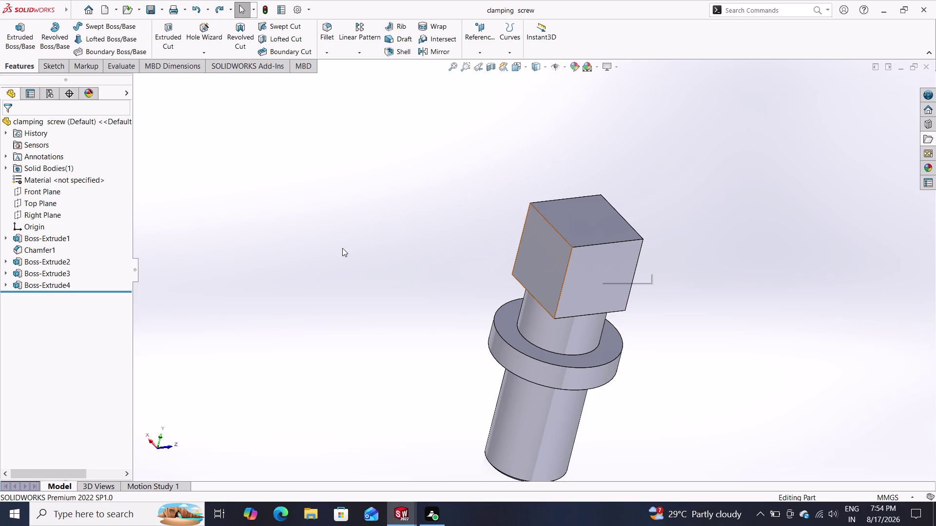
Reopen Boss-Extrude4's 16 mm square sketch for editing and frame it on screen.
click(41, 282)
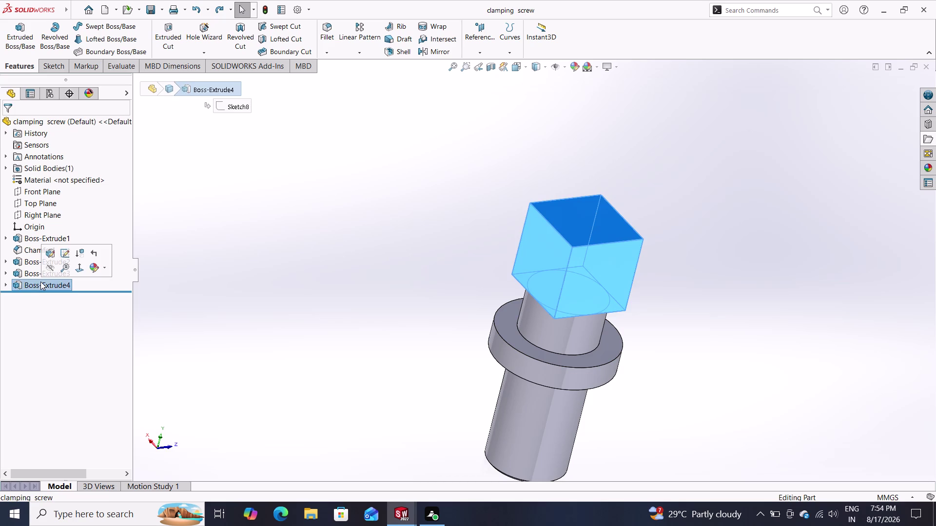
click(66, 257)
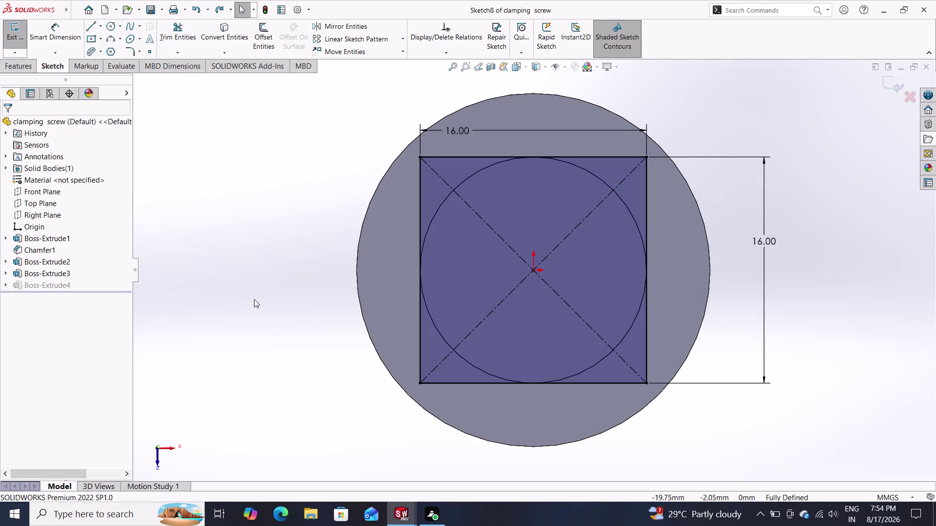
middle_drag(254, 305, 253, 238)
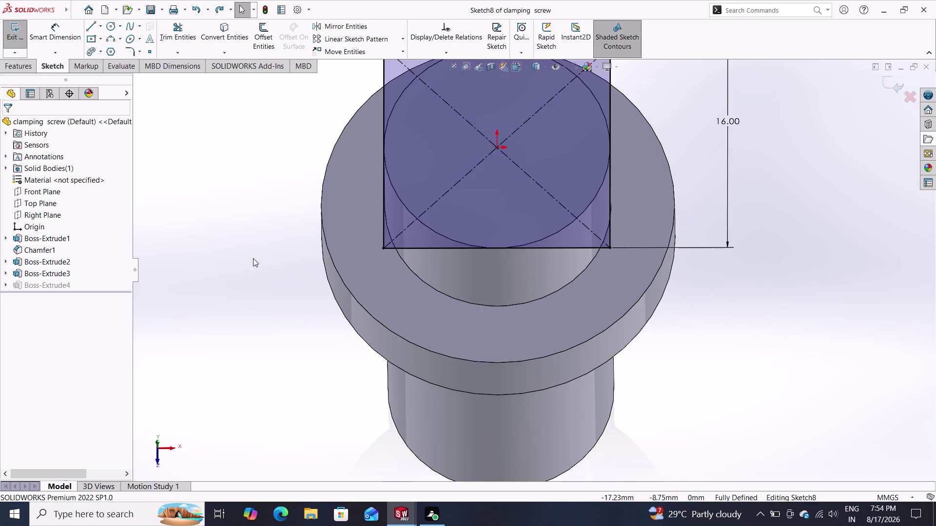
middle_drag(248, 232, 250, 256)
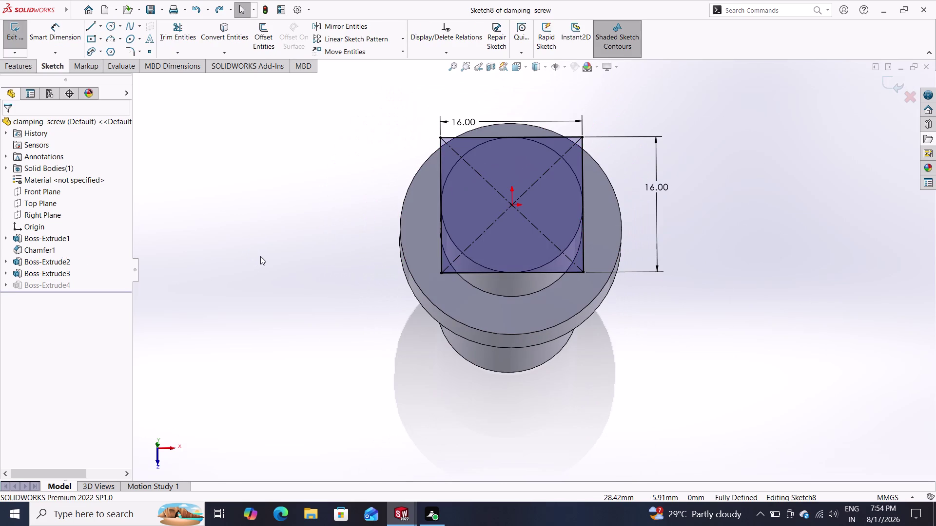
key(Escape)
text(``)
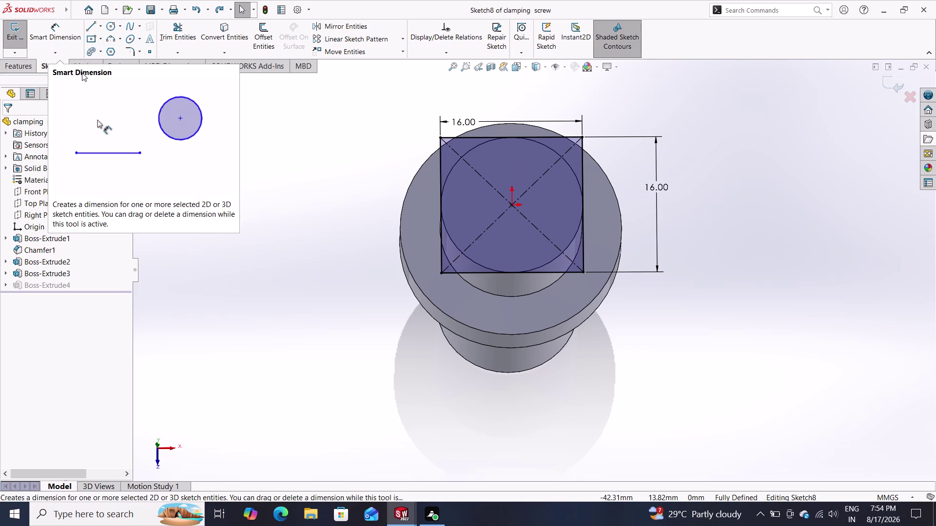
click(134, 49)
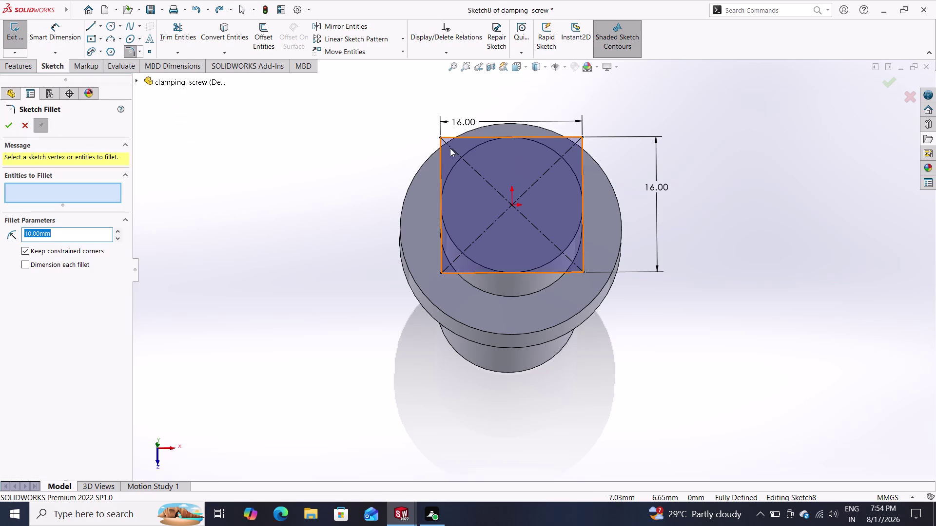
Pick corners and edges of the 16 mm square for sketch fillets.
drag(459, 129, 424, 157)
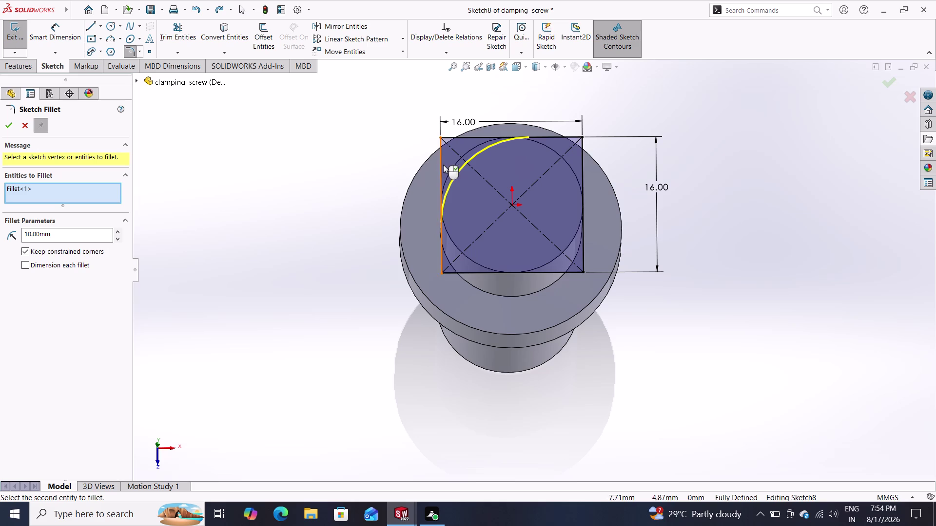
drag(609, 119, 556, 166)
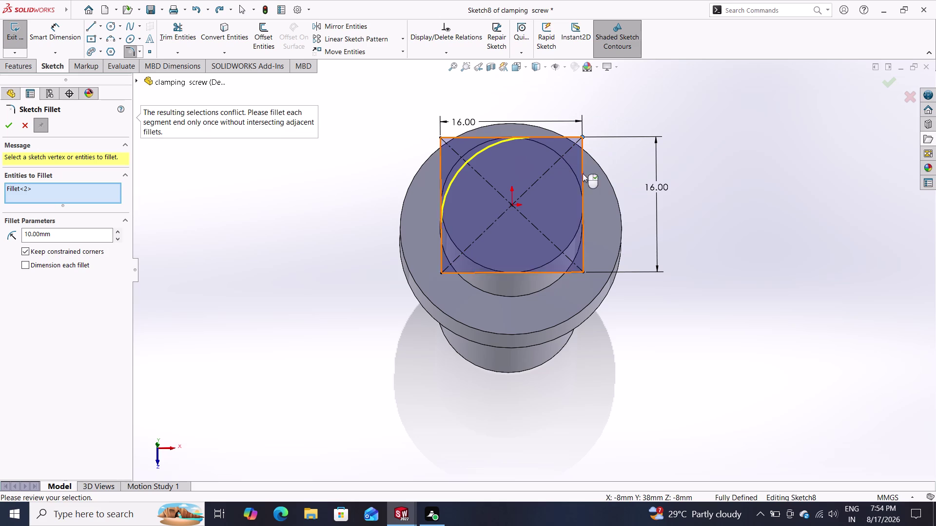
drag(594, 242, 553, 267)
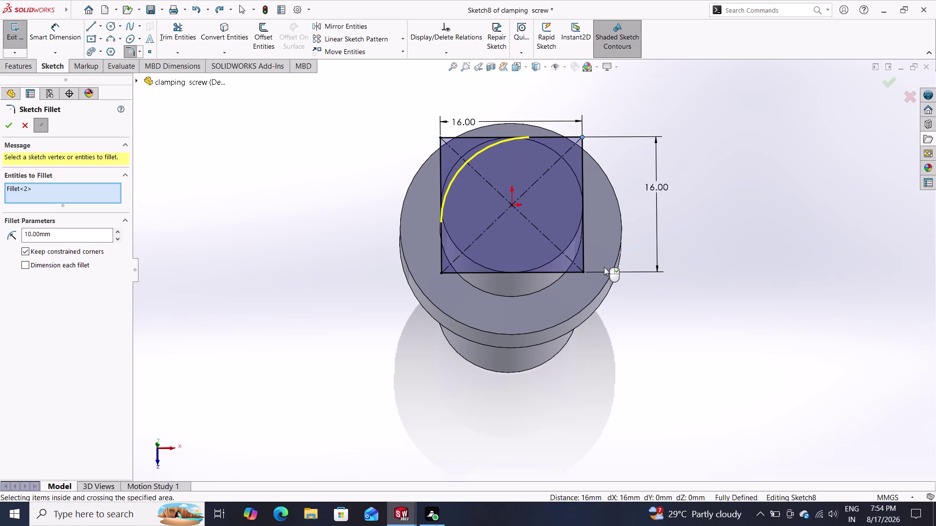
click(573, 271)
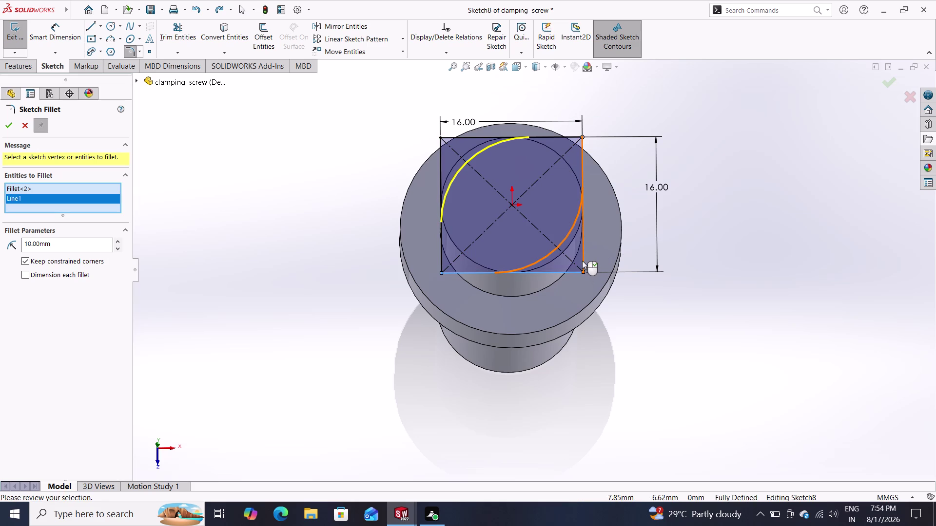
click(582, 261)
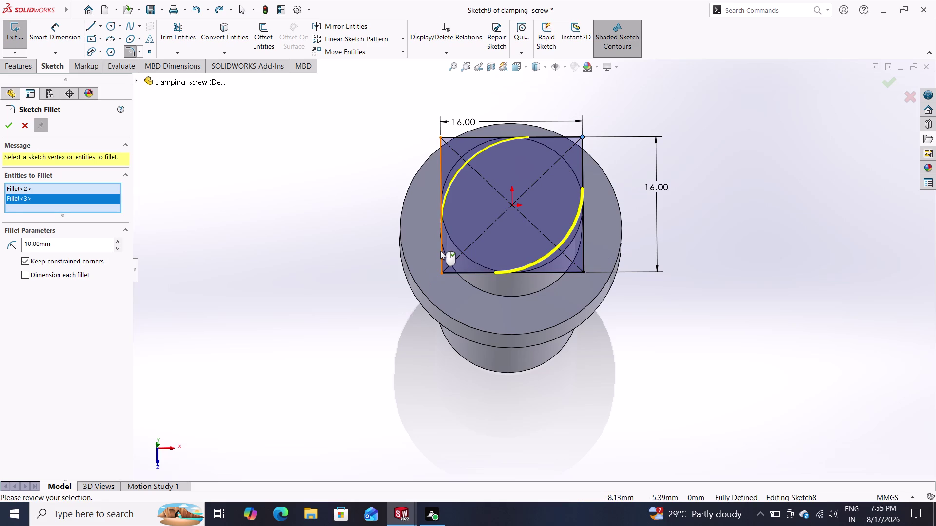
click(440, 251)
click(459, 271)
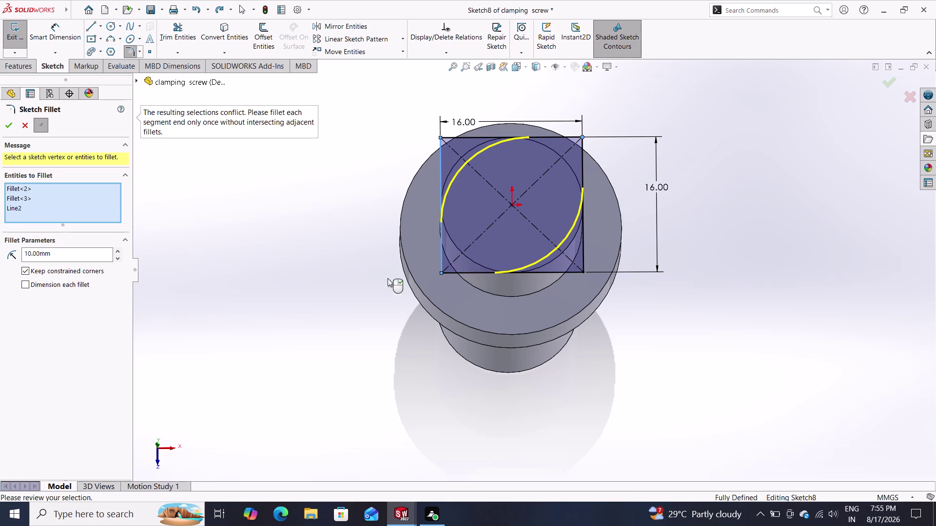
drag(85, 257, 0, 269)
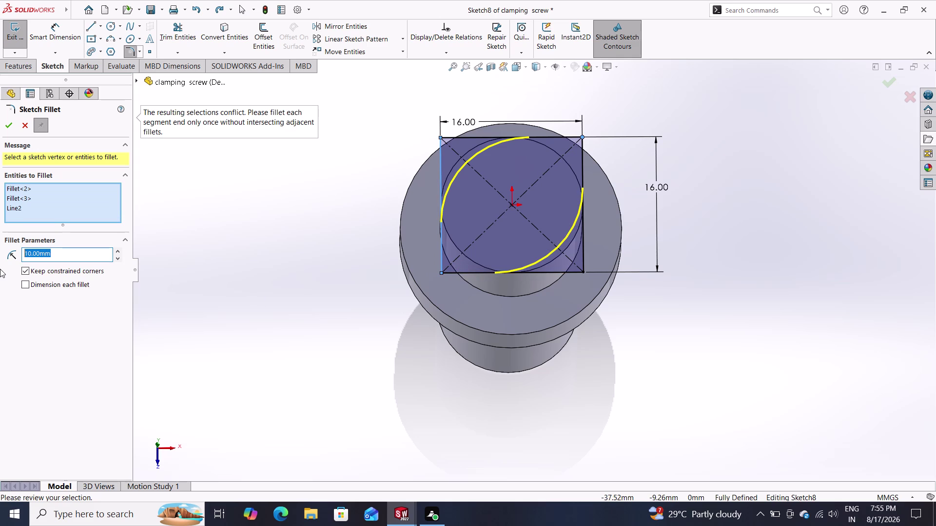
Set the fillet radius to 2 mm and add more square corners.
key(2)
key(Return)
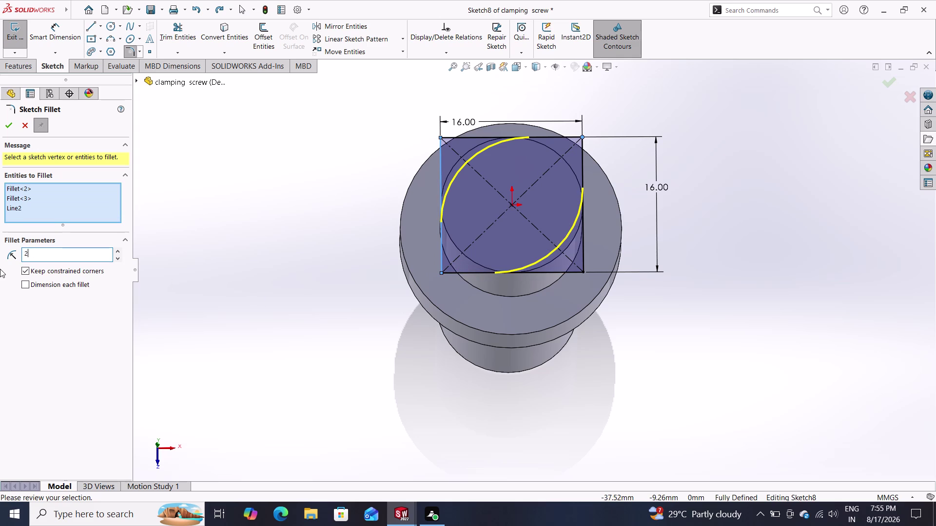
key(Return)
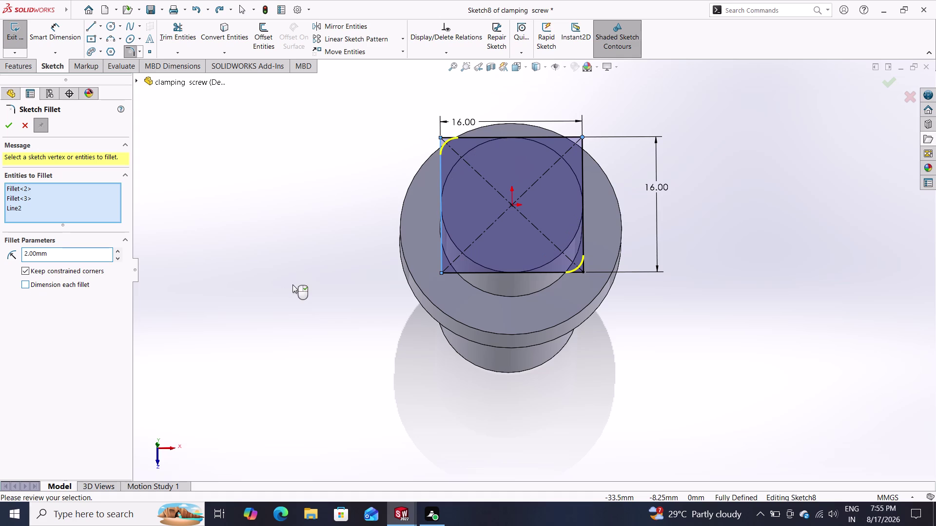
drag(419, 251, 478, 280)
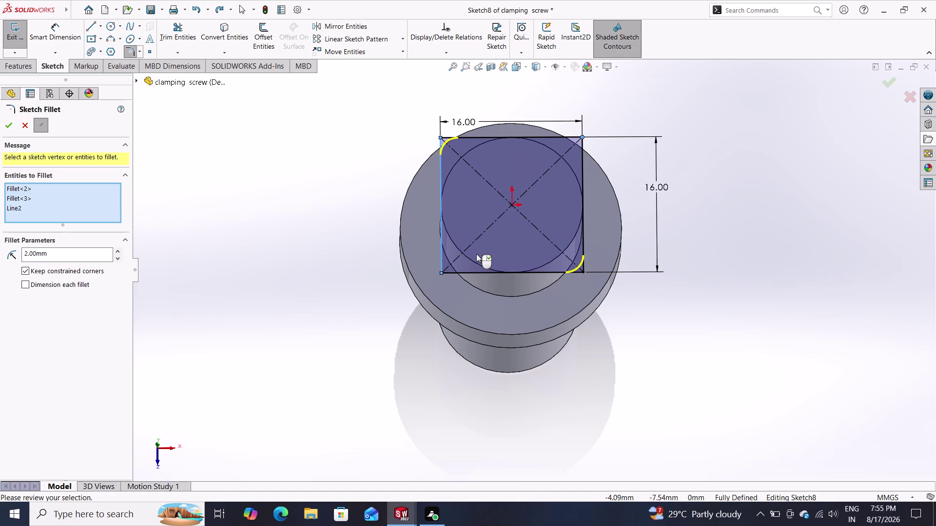
drag(479, 238, 433, 285)
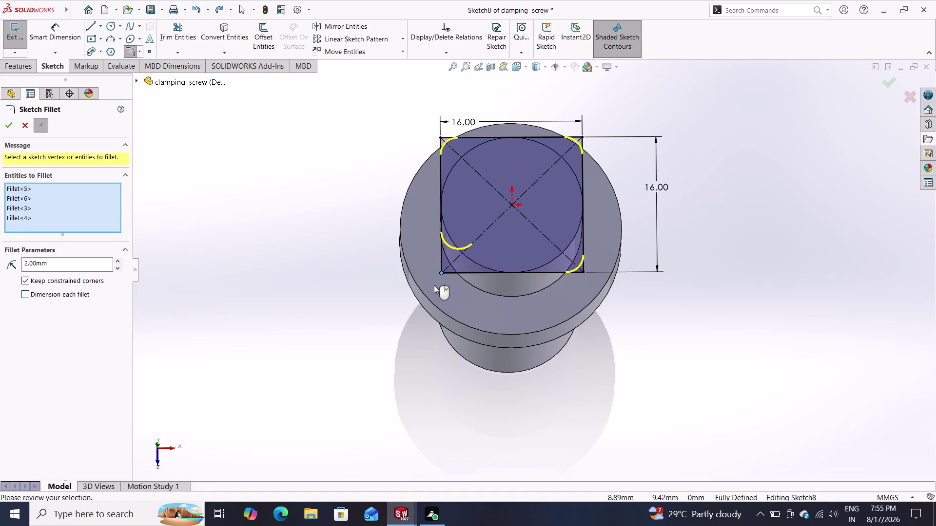
key(grave)
click(55, 222)
click(53, 207)
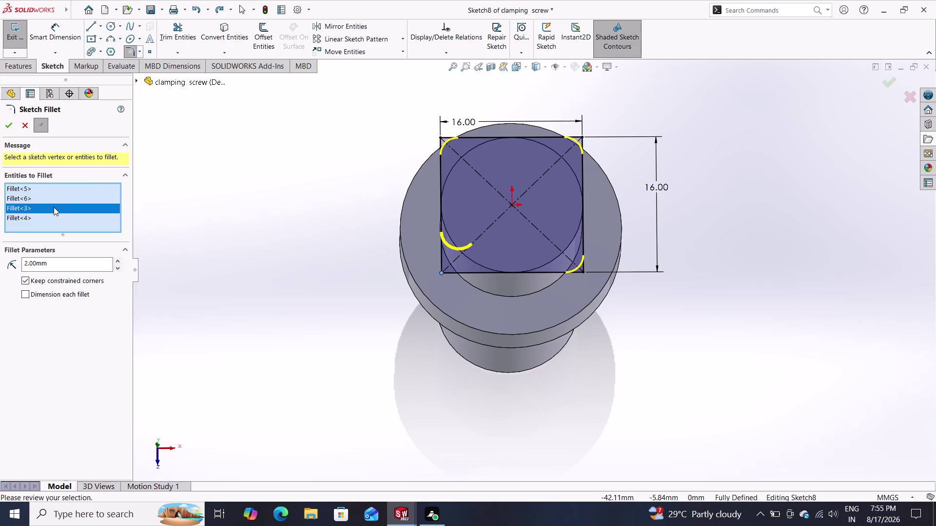
Remove the conflicting bottom-right fillet entry and retry selecting the bottom-right corner.
right_click(53, 207)
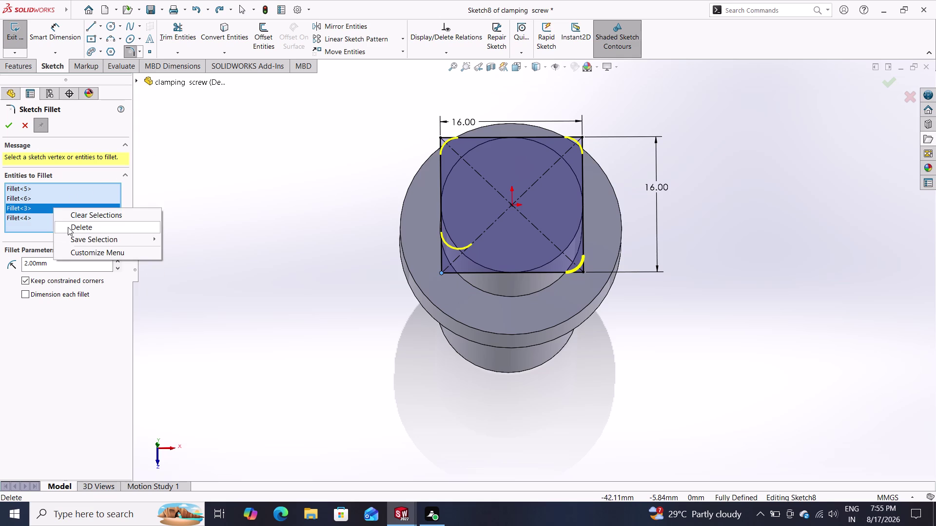
click(68, 227)
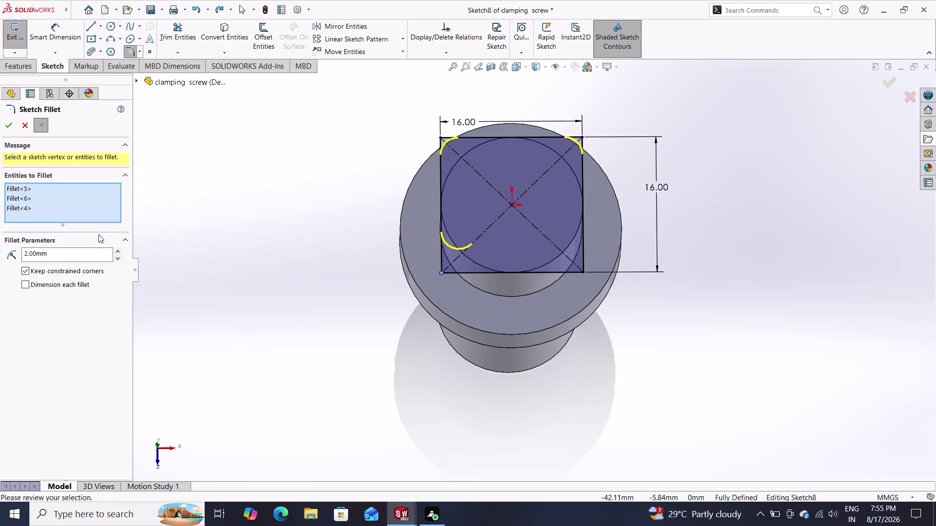
click(559, 274)
click(581, 253)
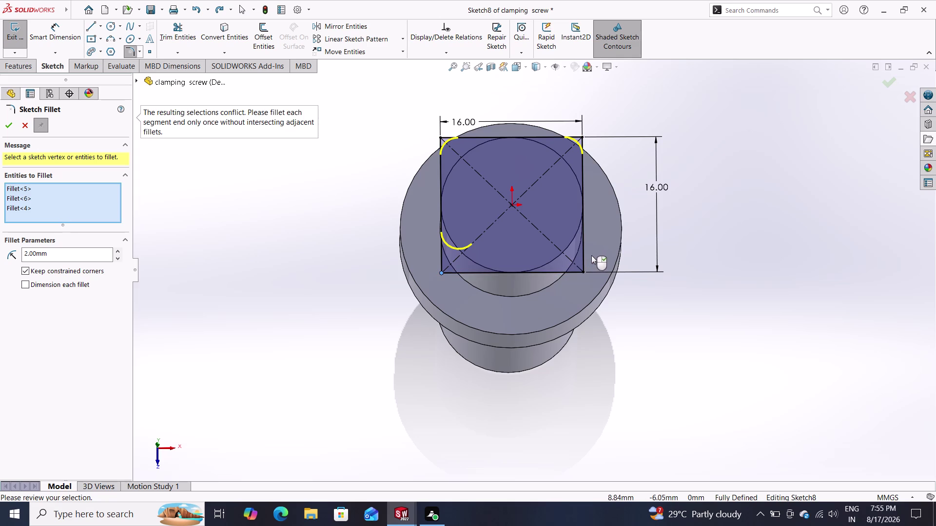
drag(591, 255, 550, 283)
drag(607, 249, 549, 275)
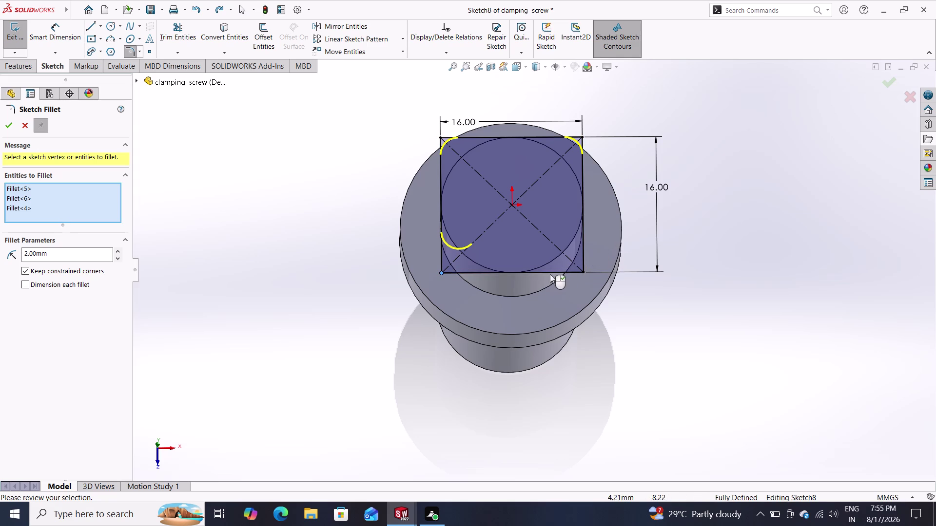
drag(613, 242, 552, 275)
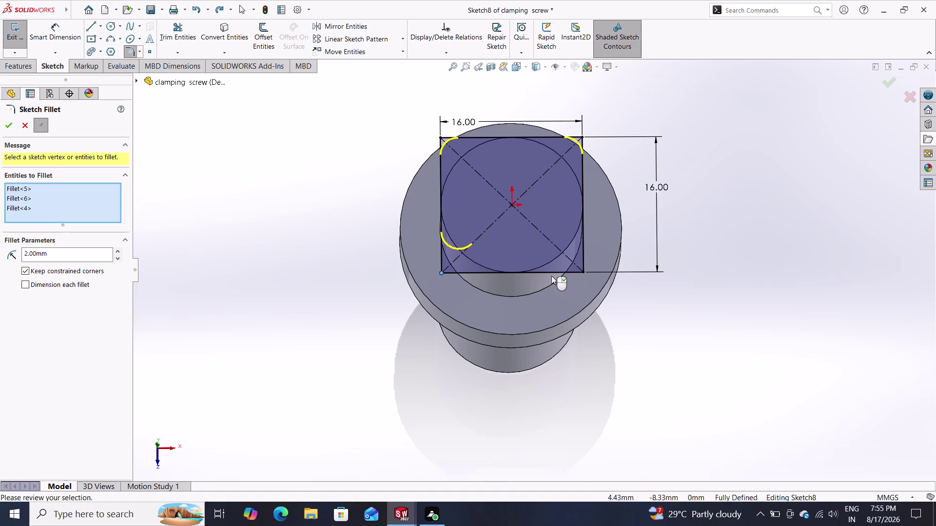
drag(551, 275, 552, 275)
drag(641, 220, 543, 280)
click(558, 272)
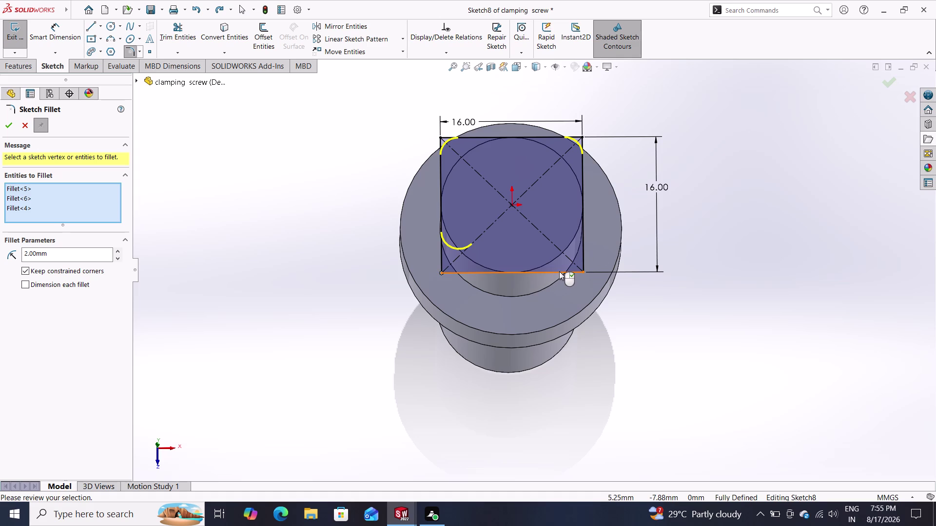
click(582, 256)
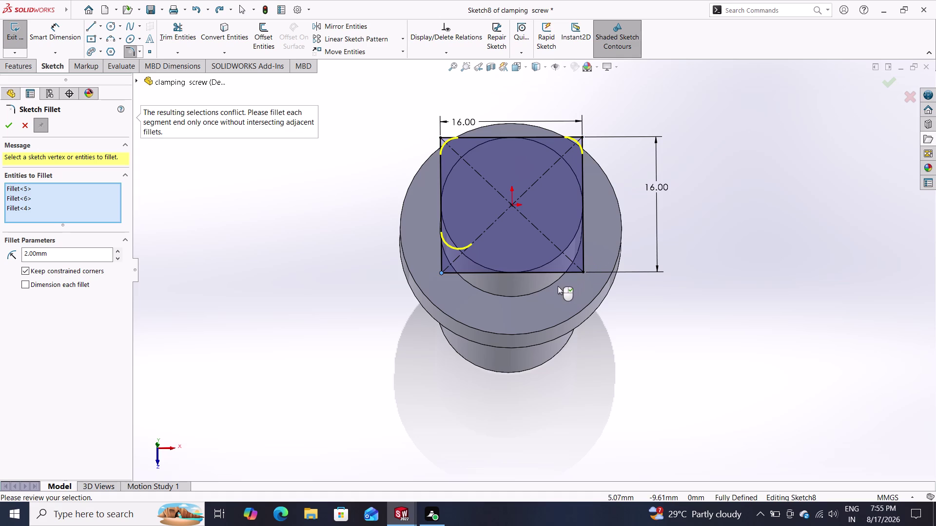
Clear the selections, box-select all four corners and apply the 2 mm fillets.
click(26, 131)
click(124, 52)
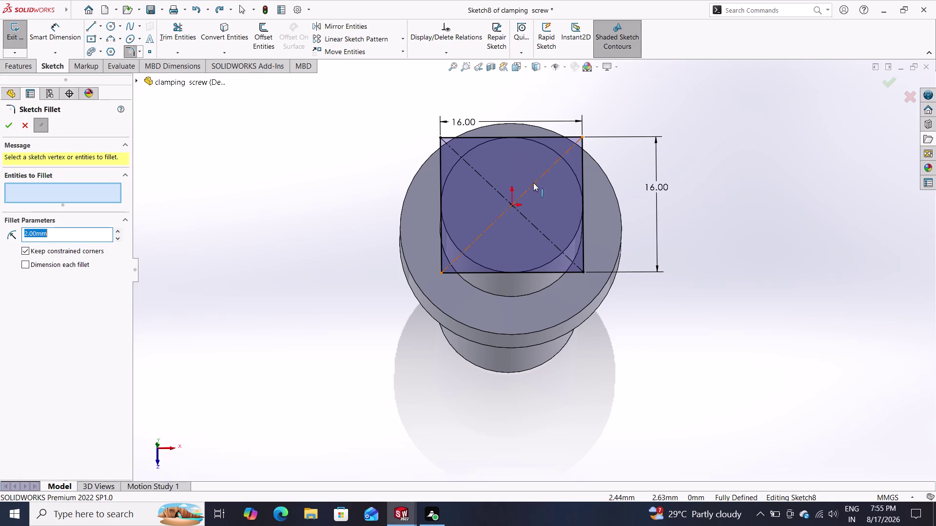
drag(623, 106, 409, 309)
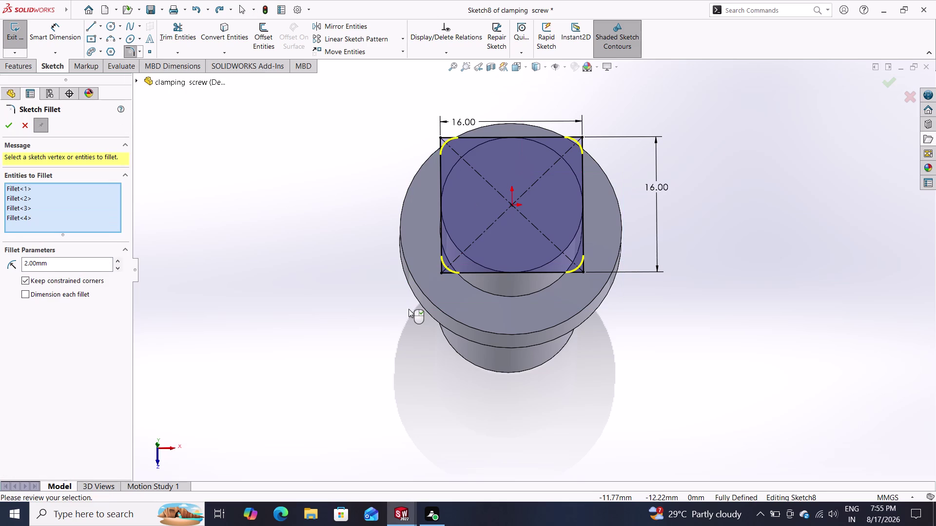
click(7, 129)
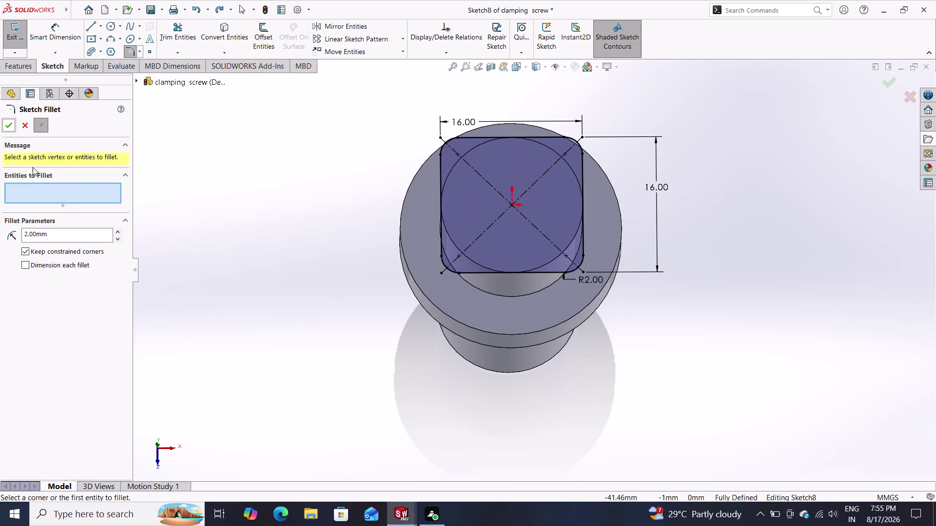
click(11, 124)
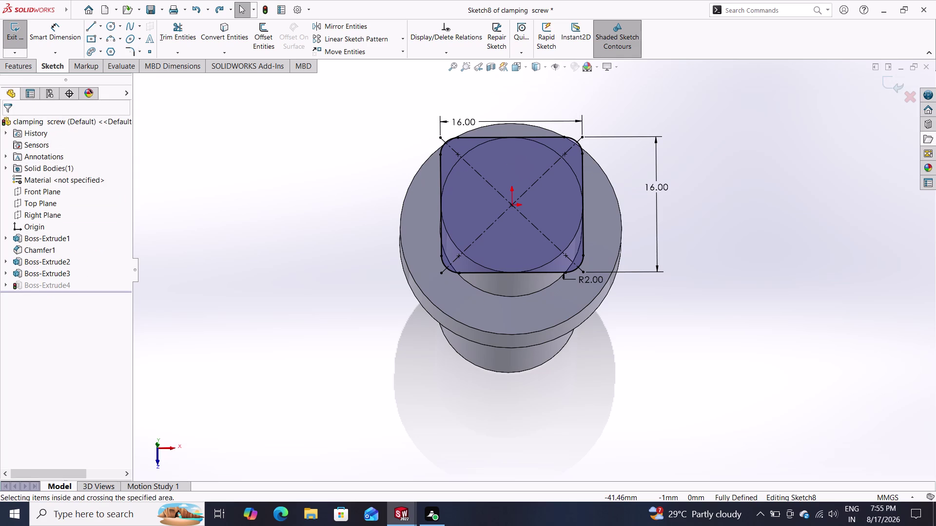
Exit the sketch and rebuild the square head with its 2 mm rounded corners.
click(18, 68)
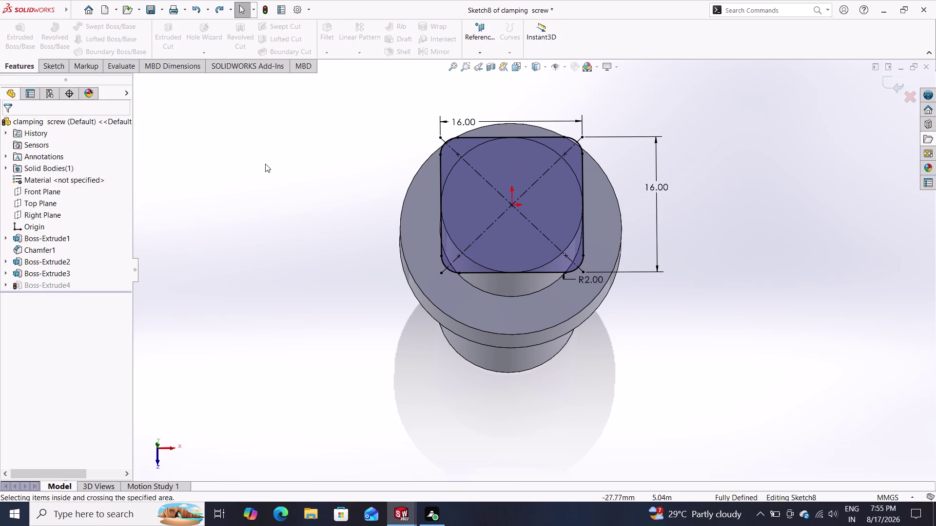
click(896, 85)
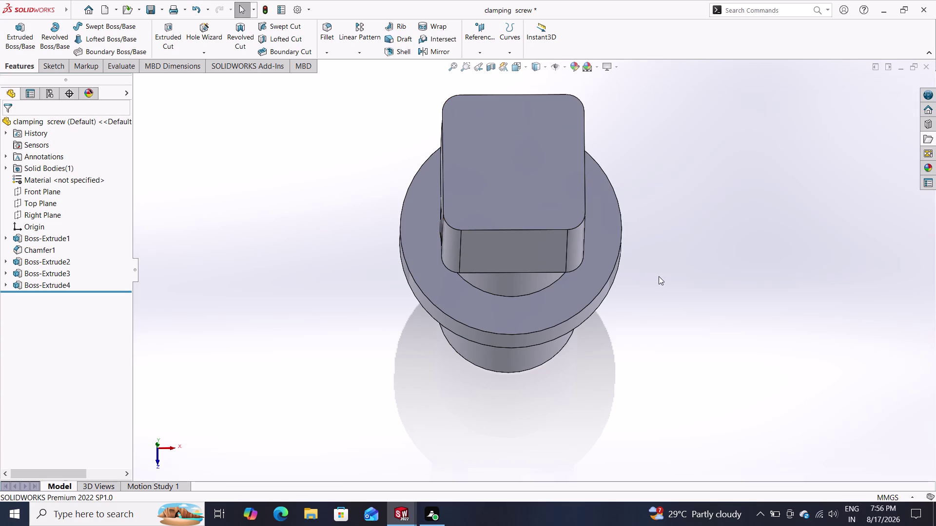
middle_drag(677, 227, 659, 238)
middle_drag(662, 238, 678, 247)
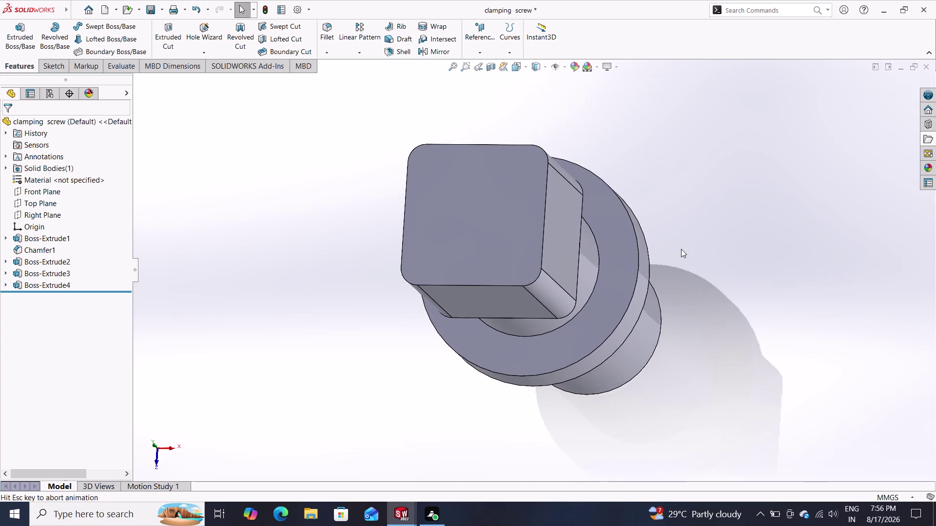
middle_drag(678, 247, 721, 219)
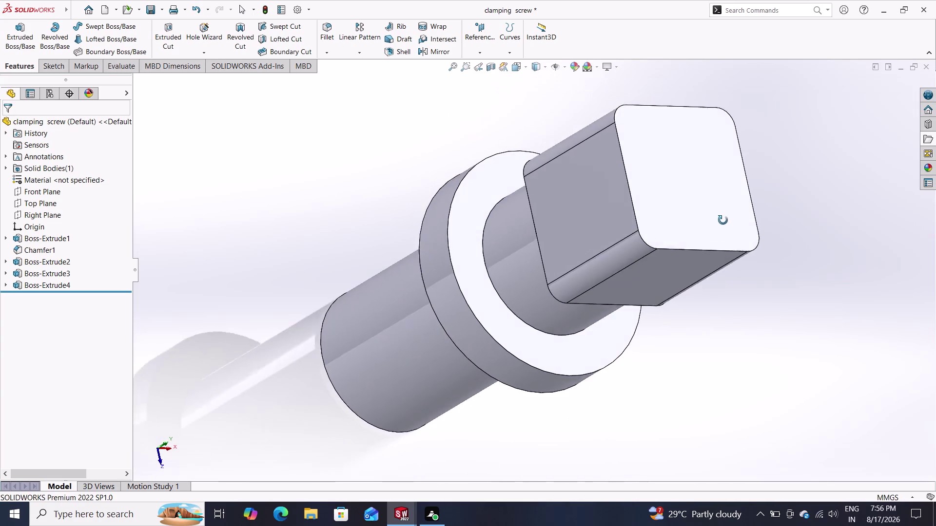
middle_drag(721, 219, 687, 197)
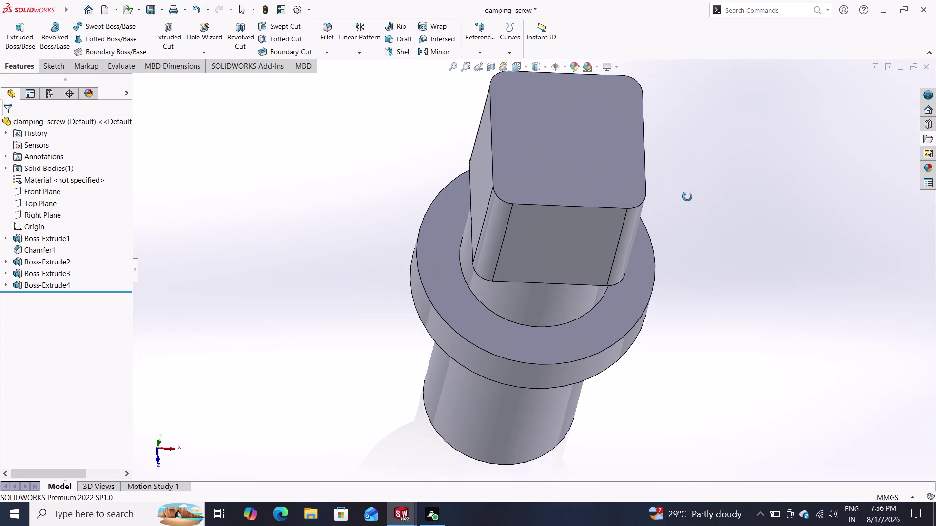
middle_drag(688, 197, 687, 197)
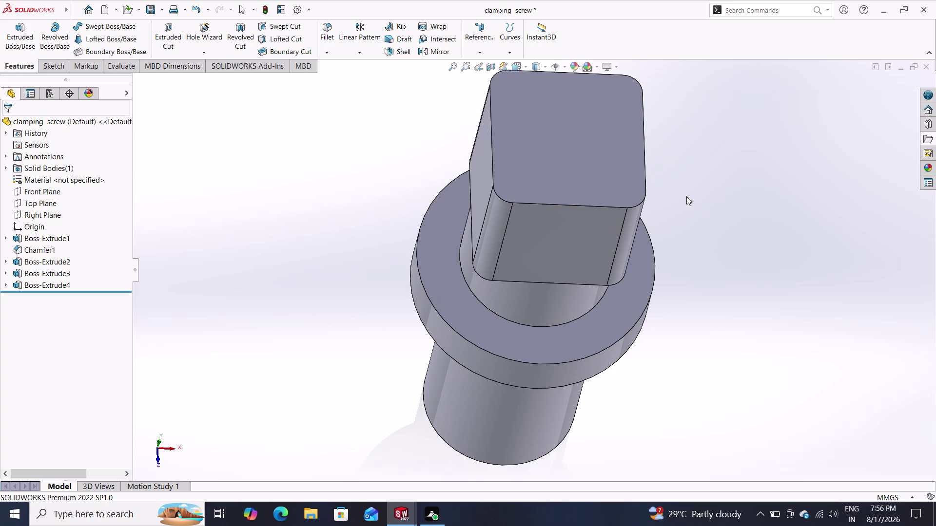
Inspect the screw's square head from several sides, then reopen its sketch.
drag(693, 237, 693, 215)
drag(692, 214, 691, 192)
drag(698, 223, 694, 184)
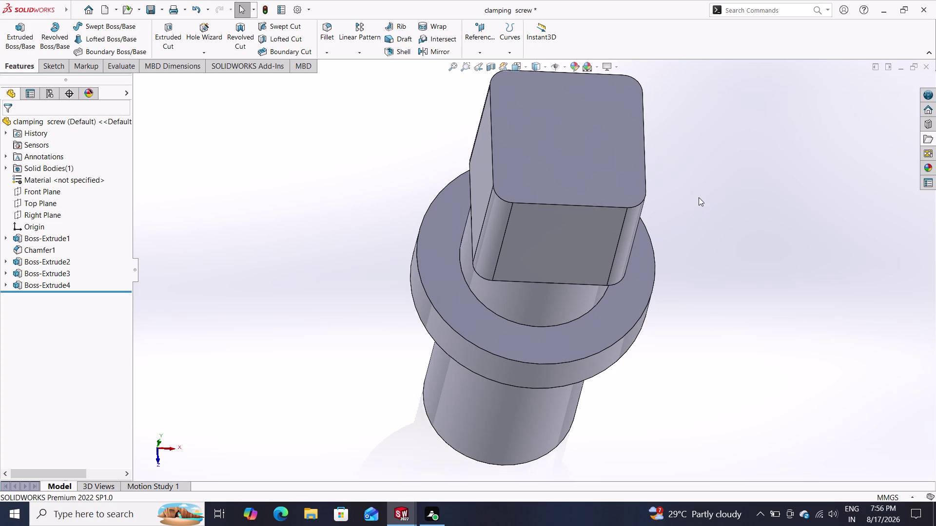
middle_drag(696, 216, 693, 191)
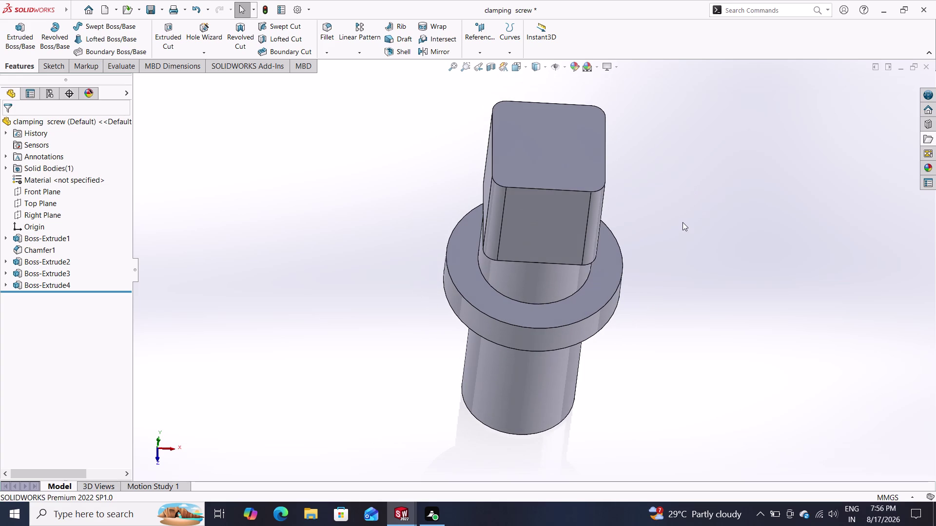
drag(682, 222, 685, 202)
middle_drag(677, 224, 678, 177)
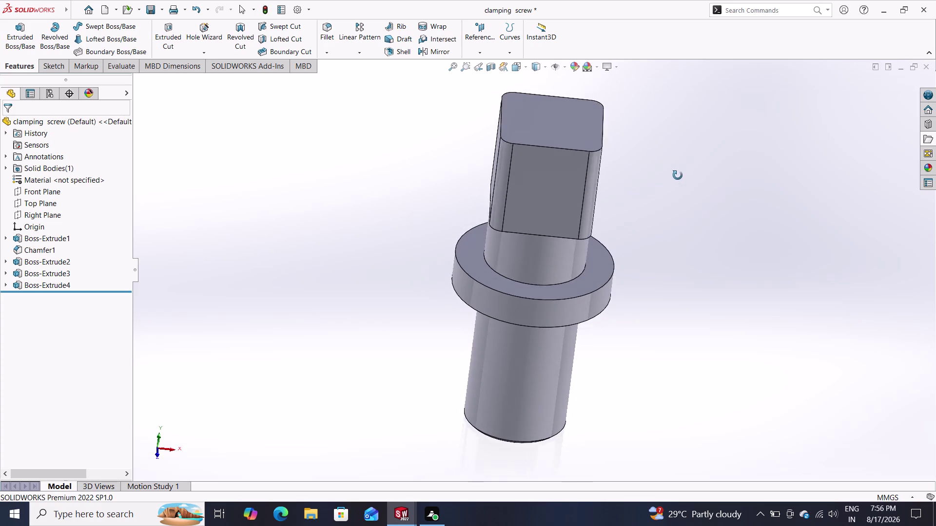
middle_drag(679, 177, 676, 141)
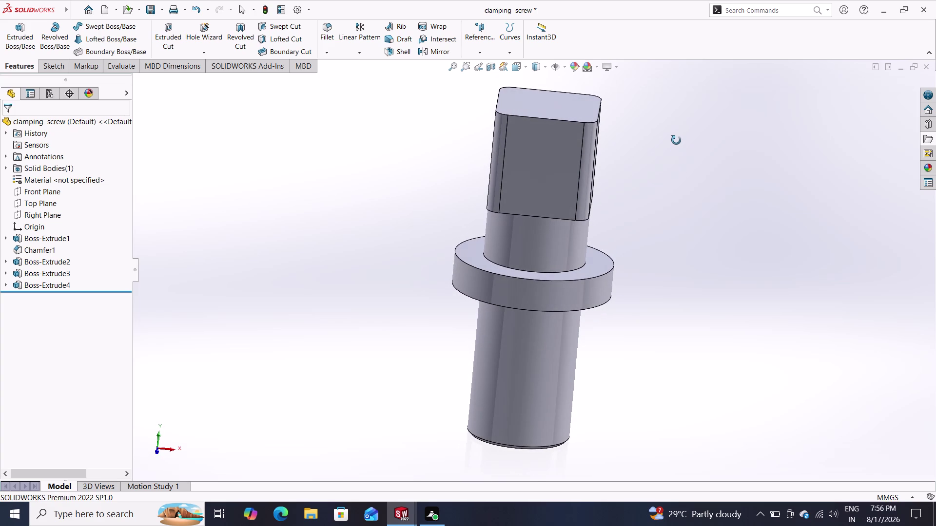
middle_drag(676, 140, 676, 139)
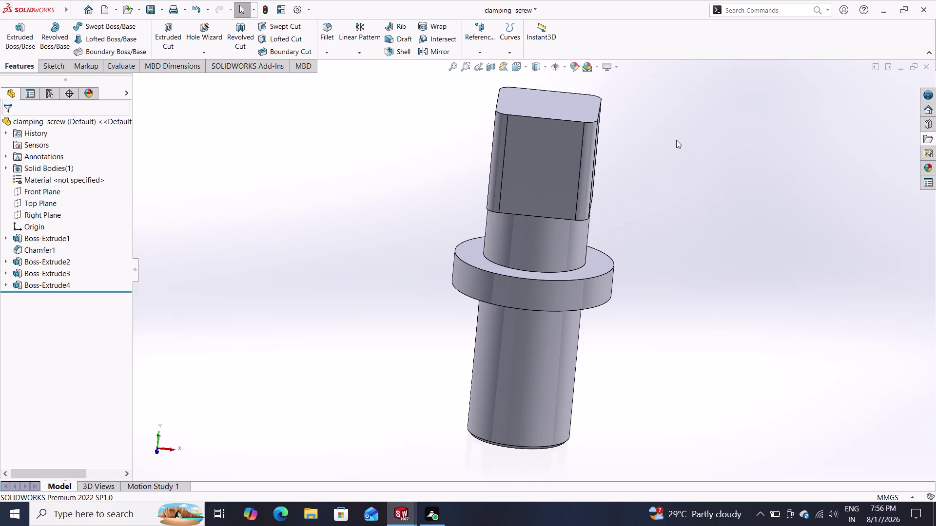
middle_drag(676, 159, 687, 132)
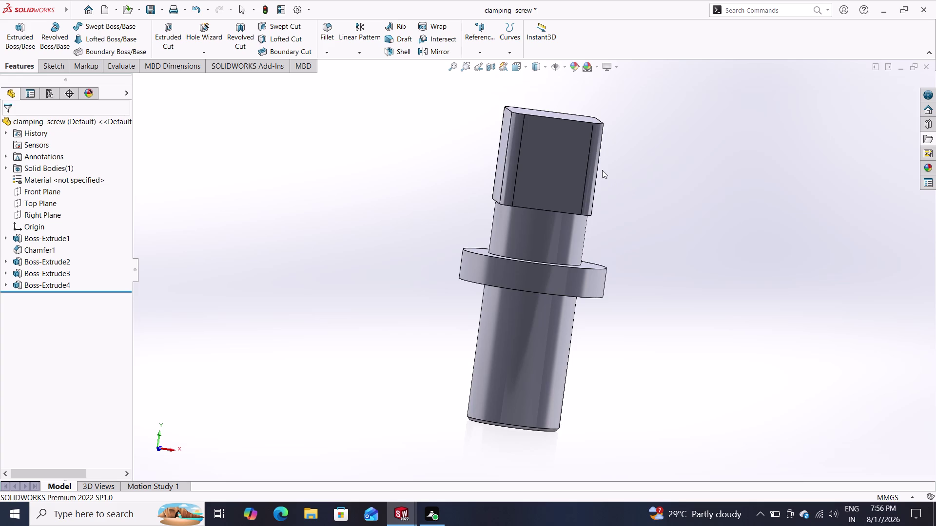
scroll(up, 3)
scroll(down, 3)
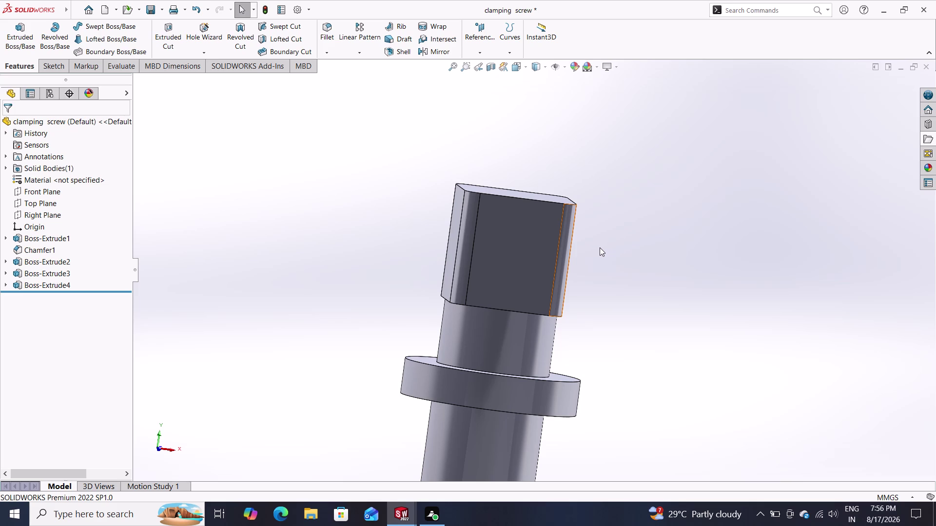
middle_drag(613, 235, 597, 270)
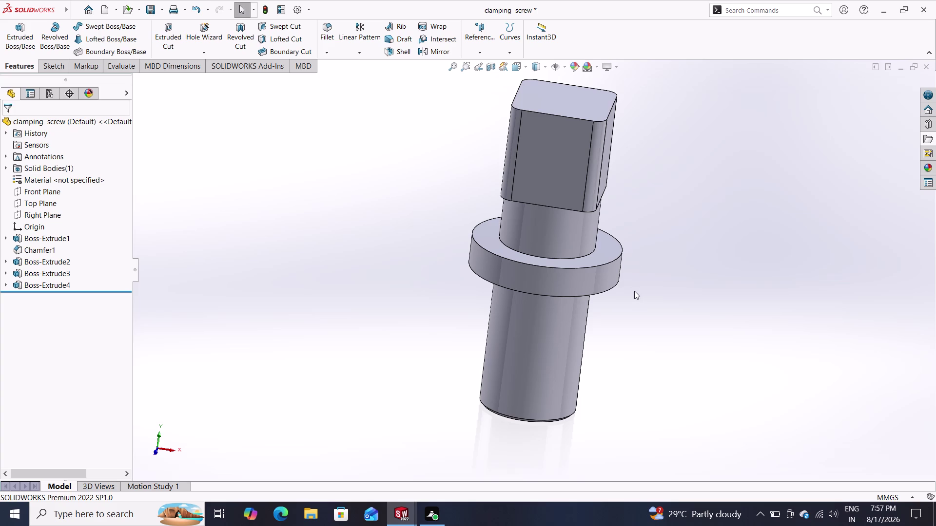
key(ctrl+z)
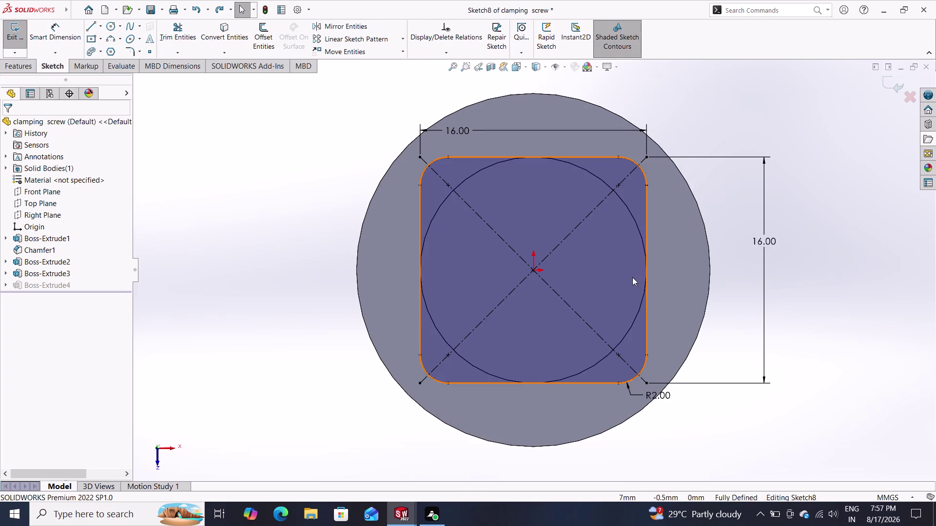
Delete the R2 corner fillets from the head sketch and rebuild with sharp corners.
key(ctrl+z)
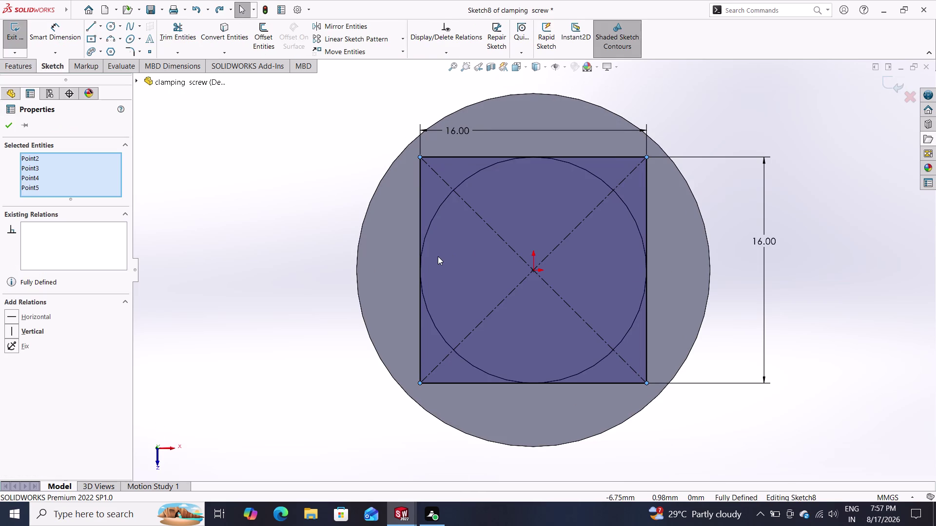
click(9, 122)
middle_drag(237, 281, 236, 215)
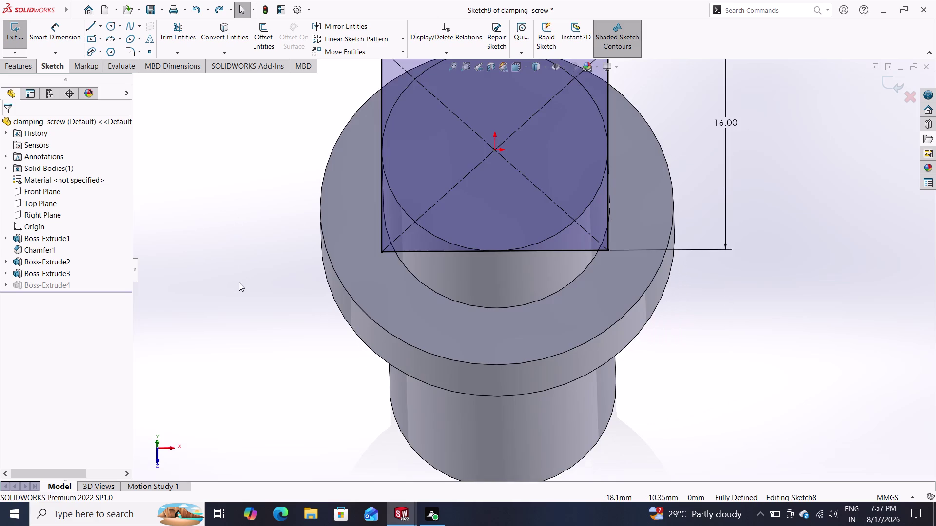
middle_drag(239, 283, 240, 239)
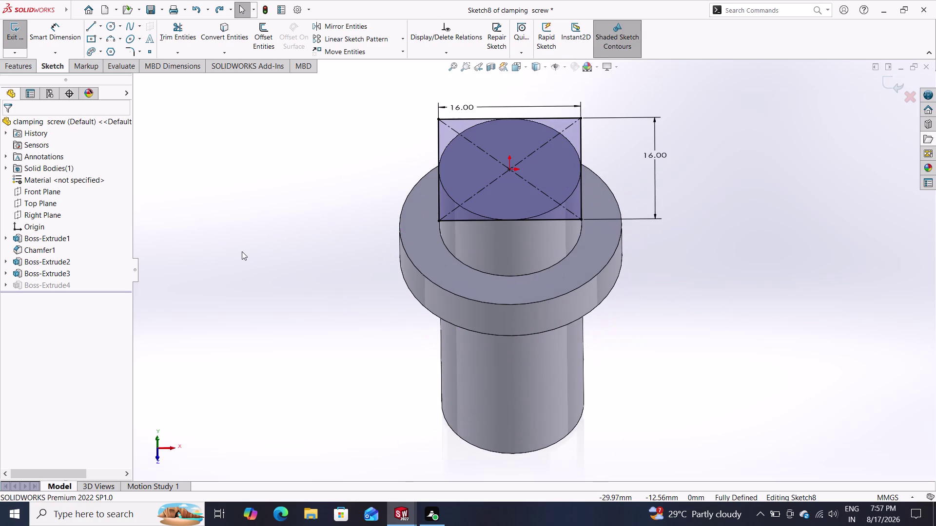
key(ctrl+z)
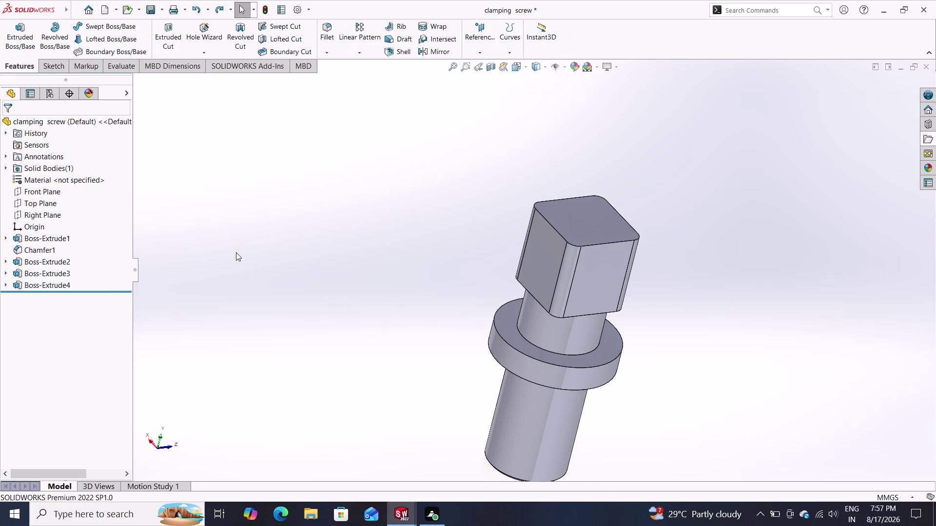
Delete Boss-Extrude4 keeping Sketch8, view it face-on, and restore the 16 by 16 square.
key(ctrl+z)
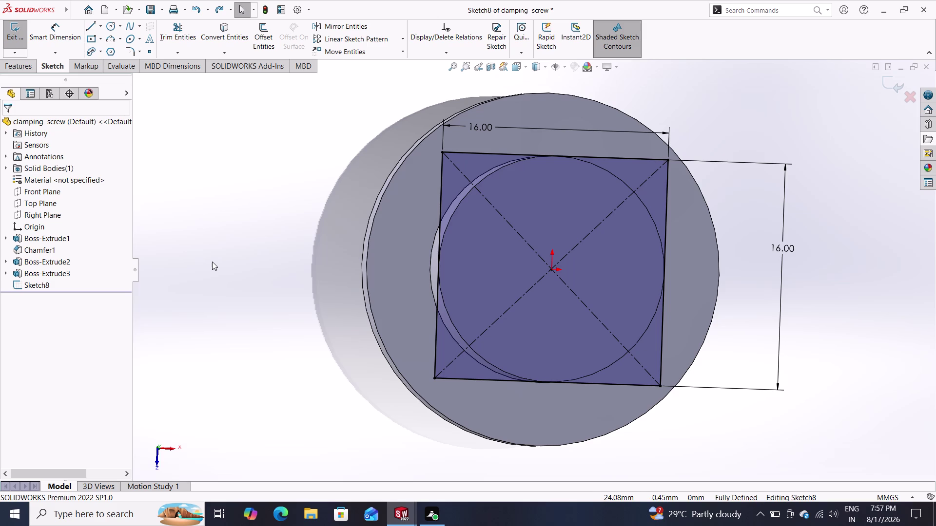
key(ctrl+z)
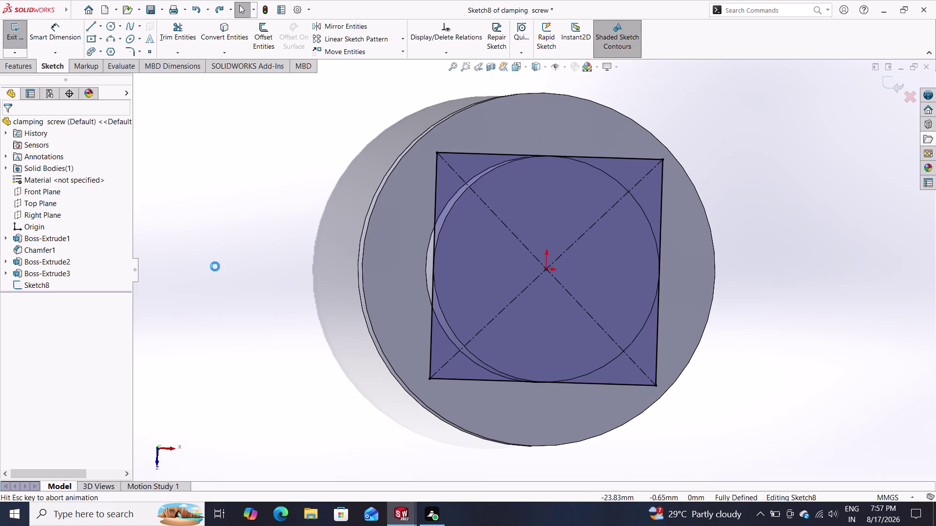
key(ctrl+z)
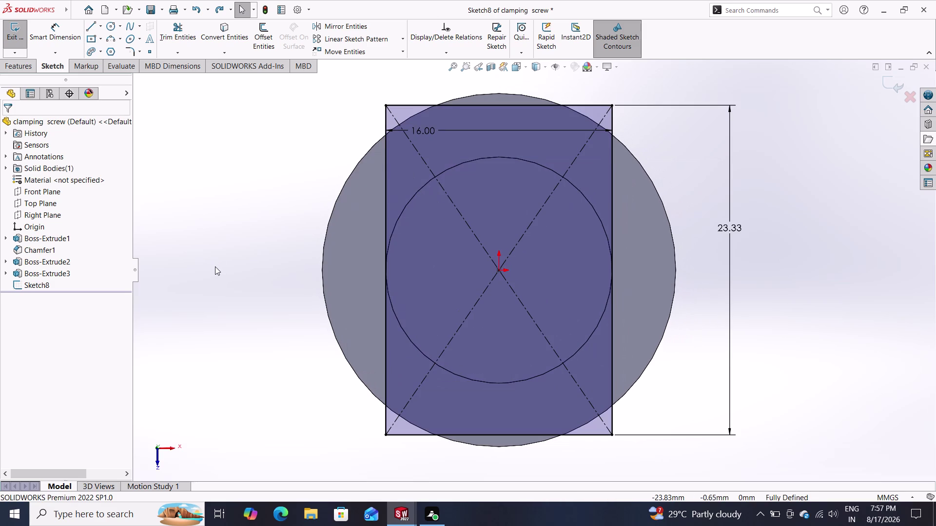
key(ctrl+y)
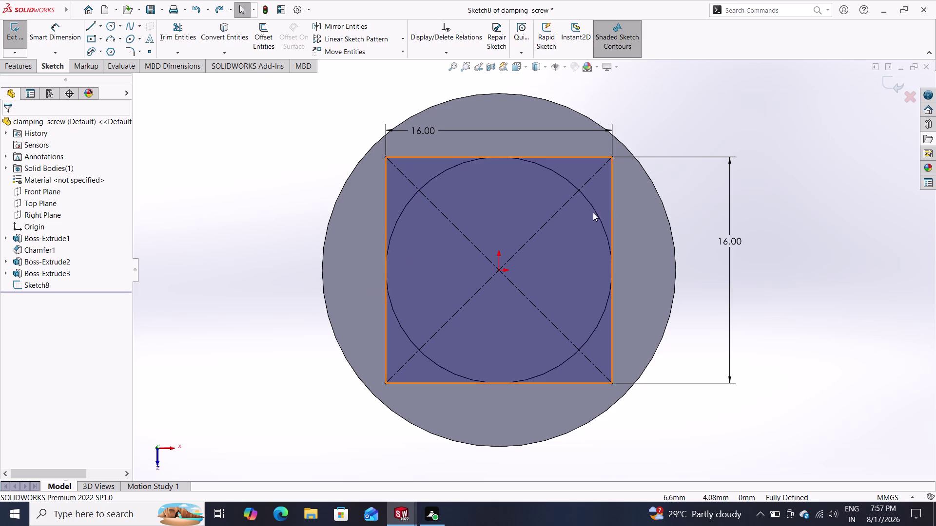
drag(740, 123, 274, 401)
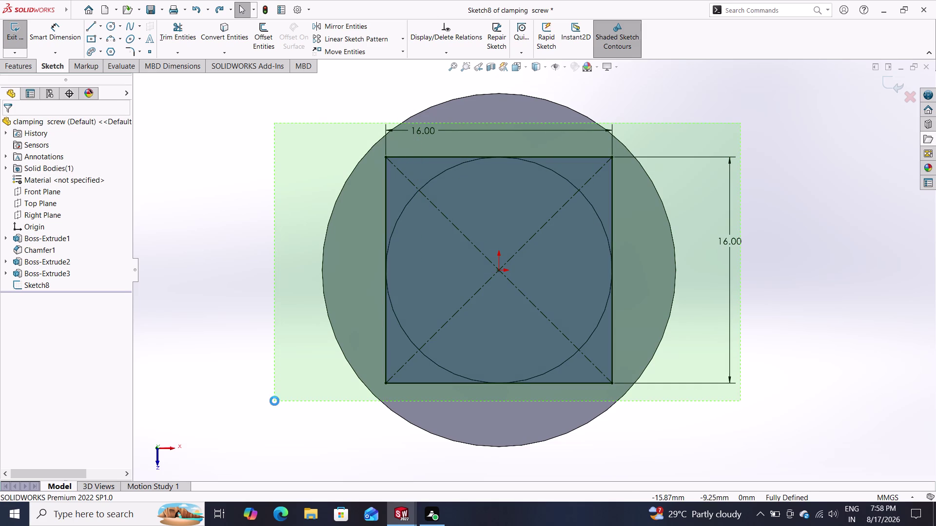
Delete the square and its diagonals, then discard Sketch8, leaving the round pin.
key(Delete)
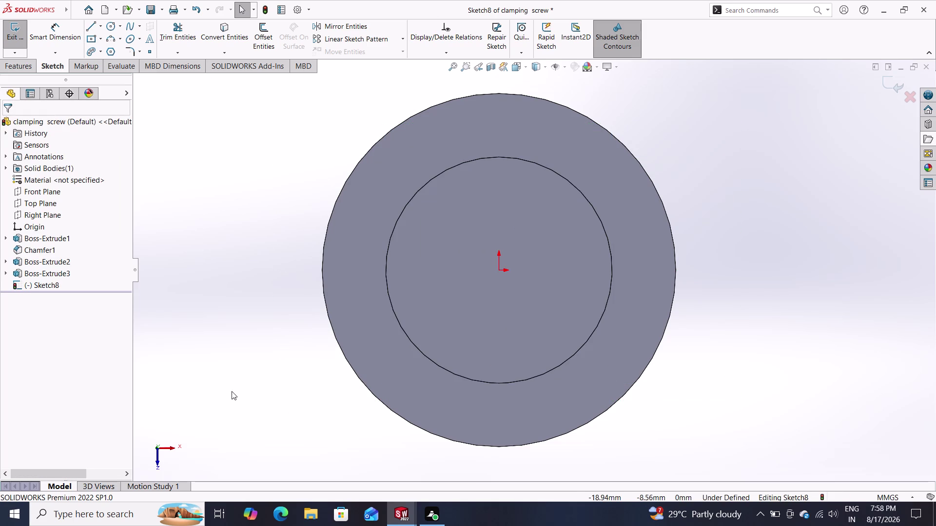
middle_drag(310, 423, 305, 357)
middle_drag(304, 356, 311, 321)
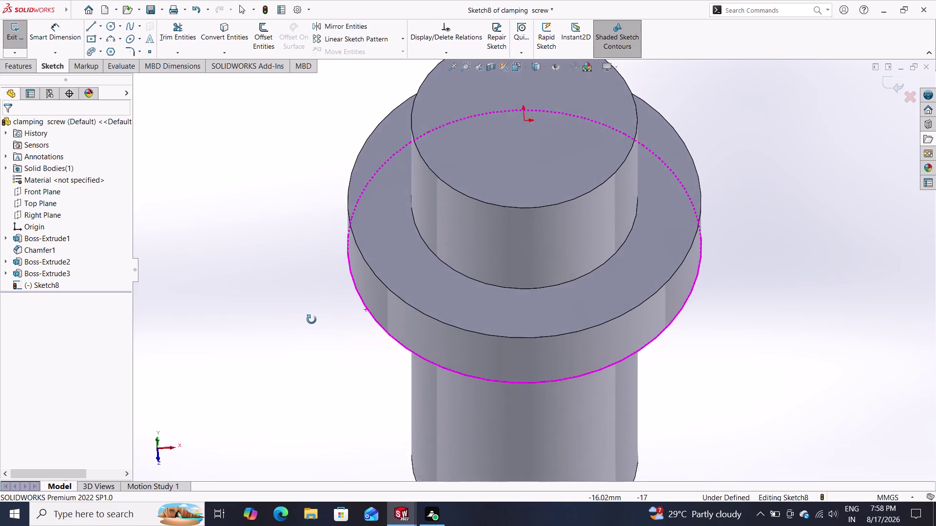
middle_drag(311, 322, 313, 301)
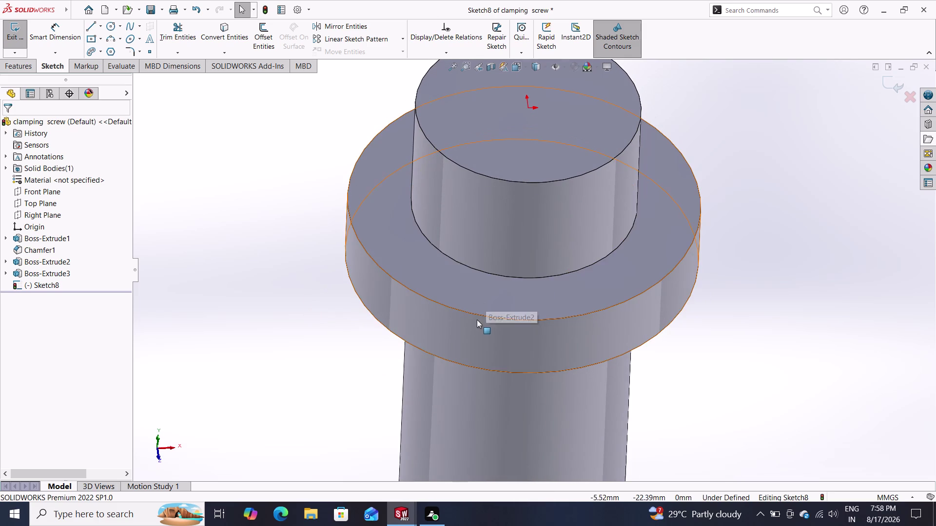
click(530, 242)
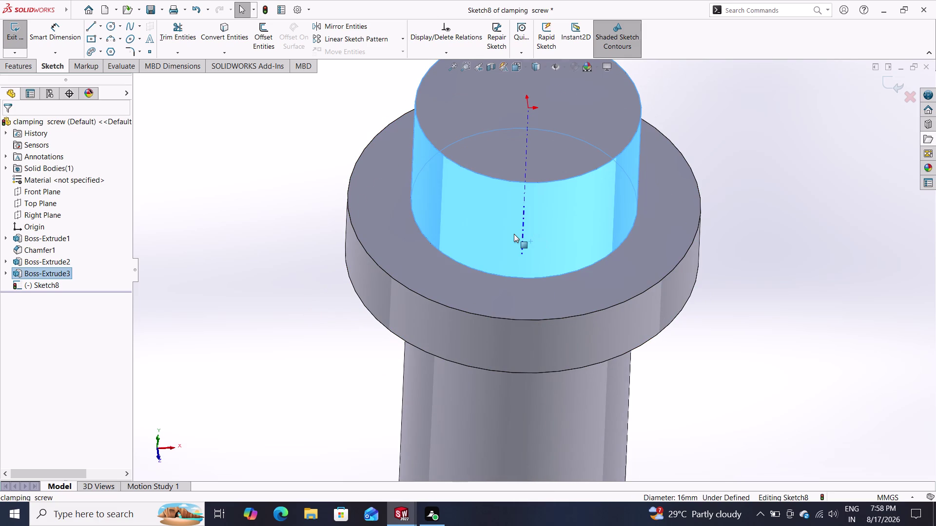
key(Escape)
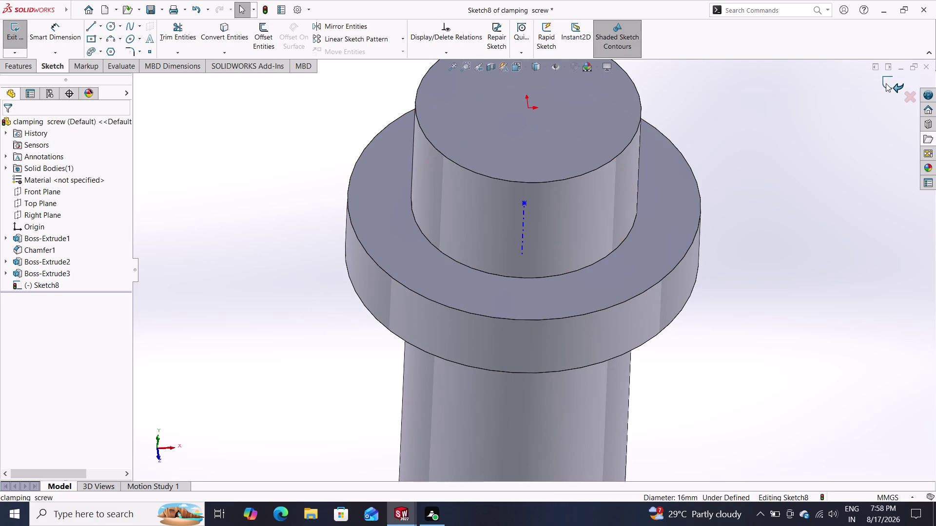
click(887, 83)
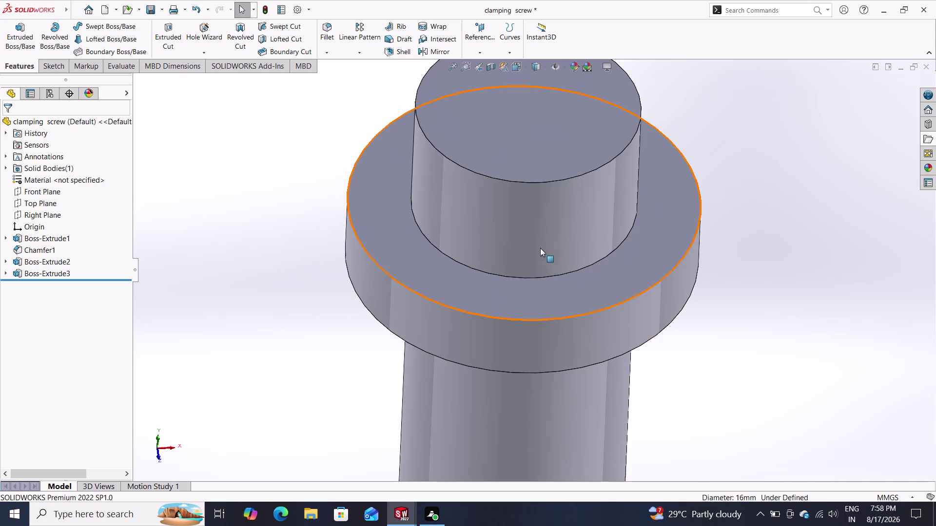
click(540, 248)
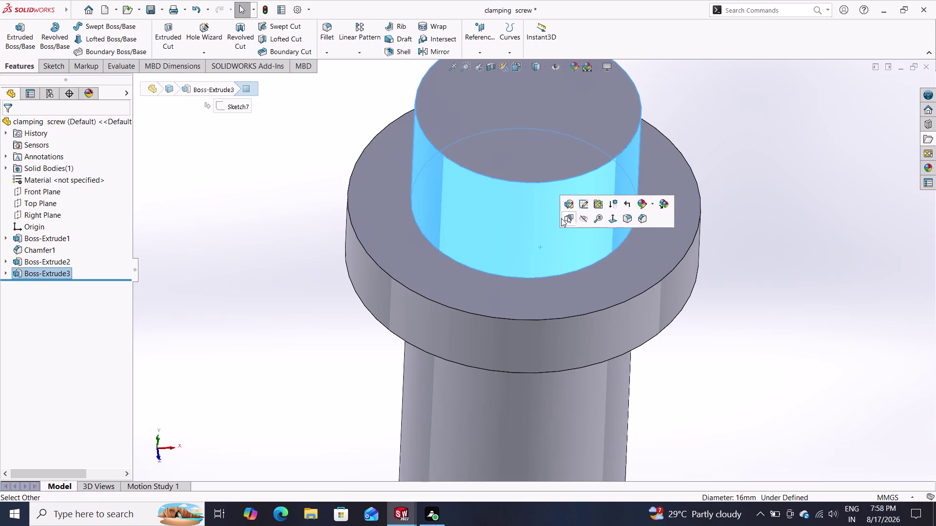
Orbit around the screw head and pick the pin's cylindrical face.
key(grave)
key(Escape)
key(Escape)
scroll(down, 3)
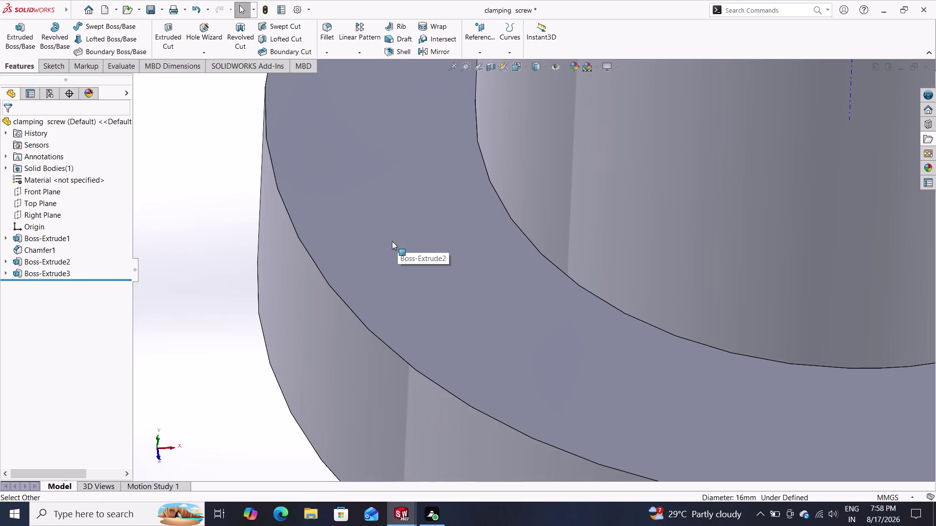
scroll(up, 3)
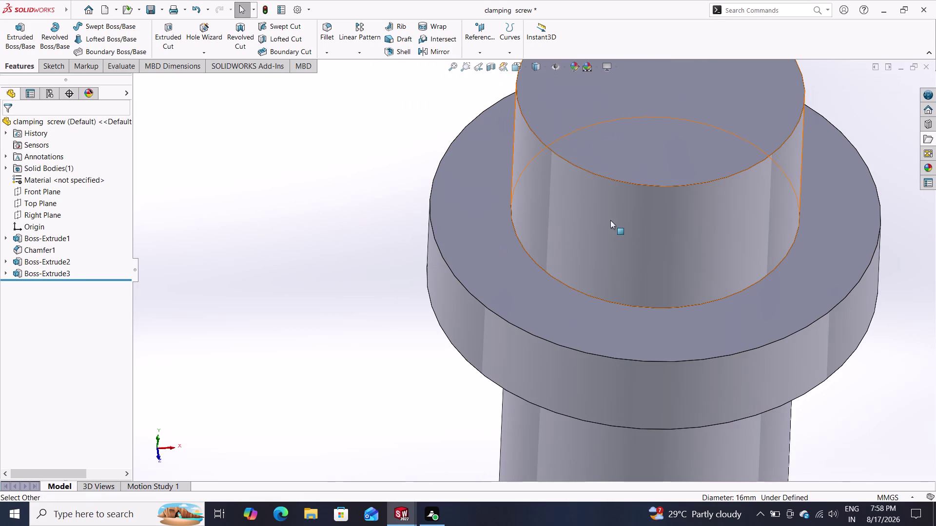
click(610, 220)
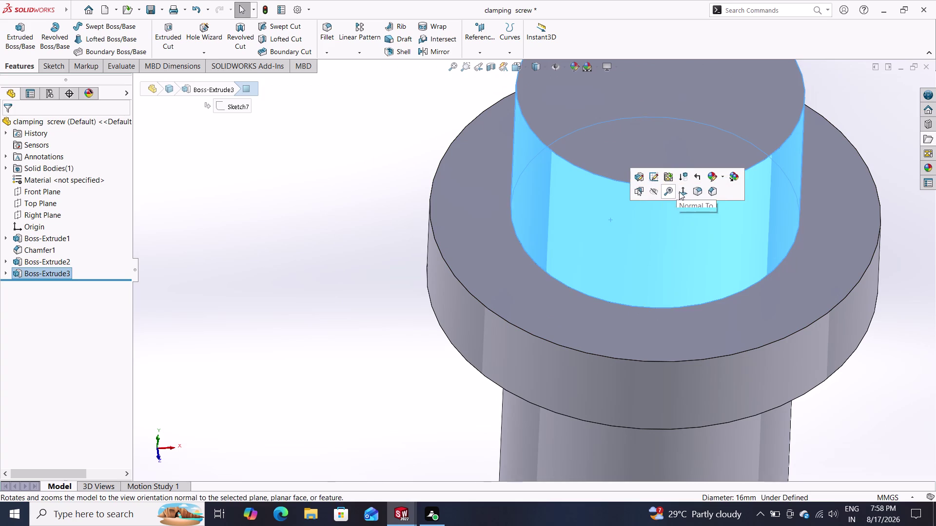
key(Escape)
middle_drag(407, 234, 406, 257)
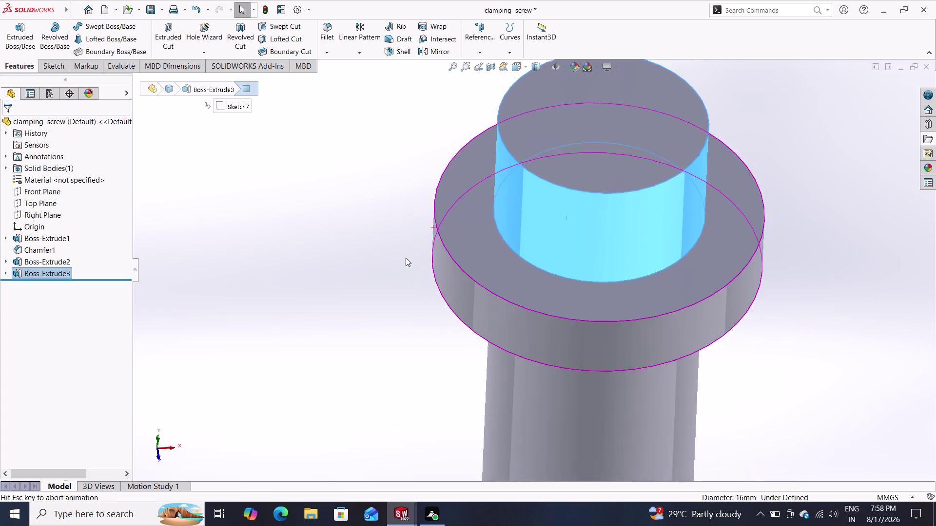
middle_drag(405, 257, 405, 264)
drag(537, 194, 537, 186)
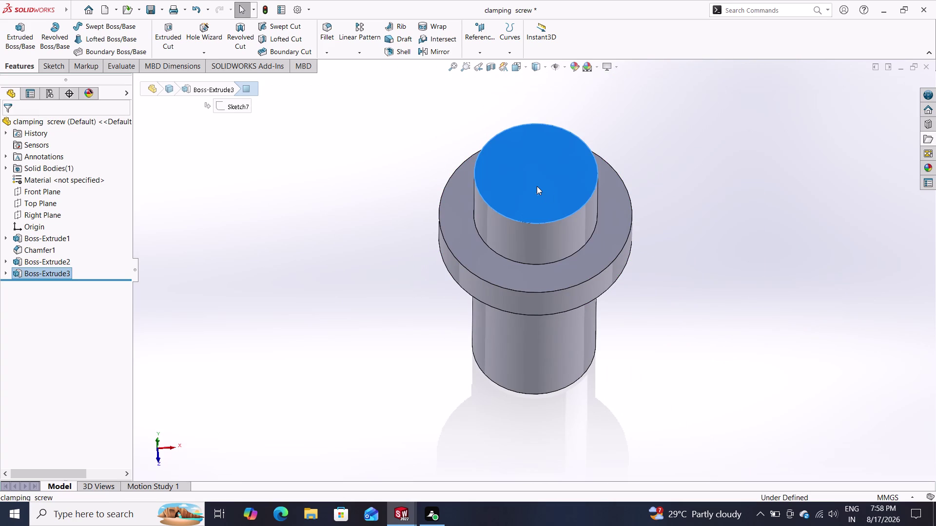
Start a new sketch on the upper cylinder's top face.
click(542, 233)
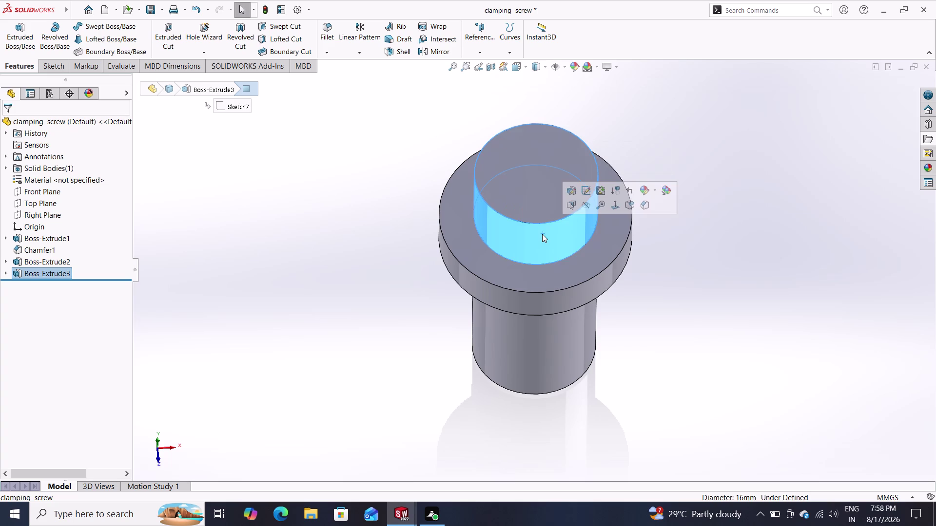
key(Escape)
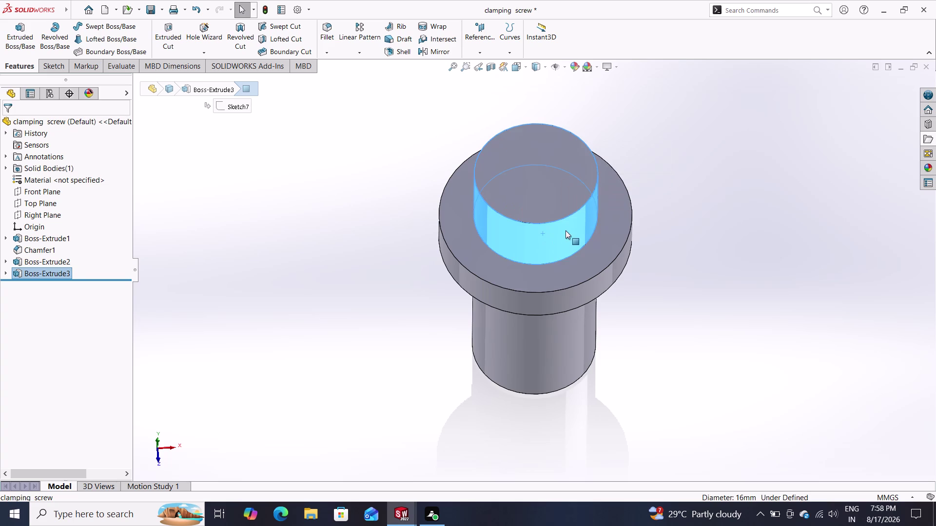
key(Escape)
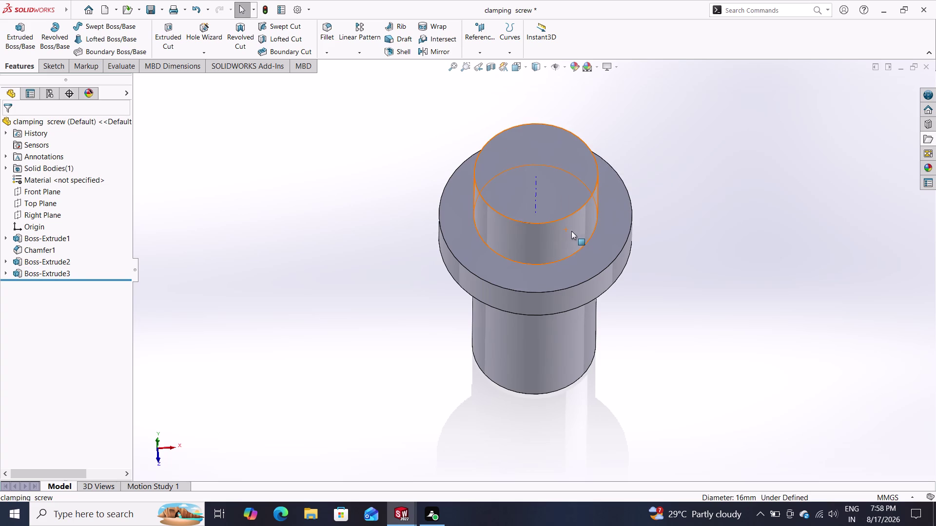
middle_drag(649, 279, 645, 223)
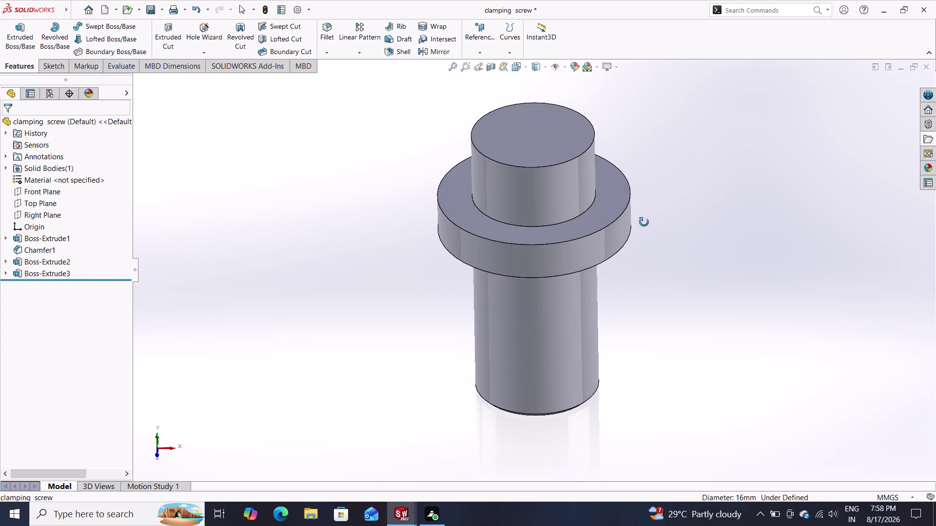
middle_drag(645, 223, 644, 222)
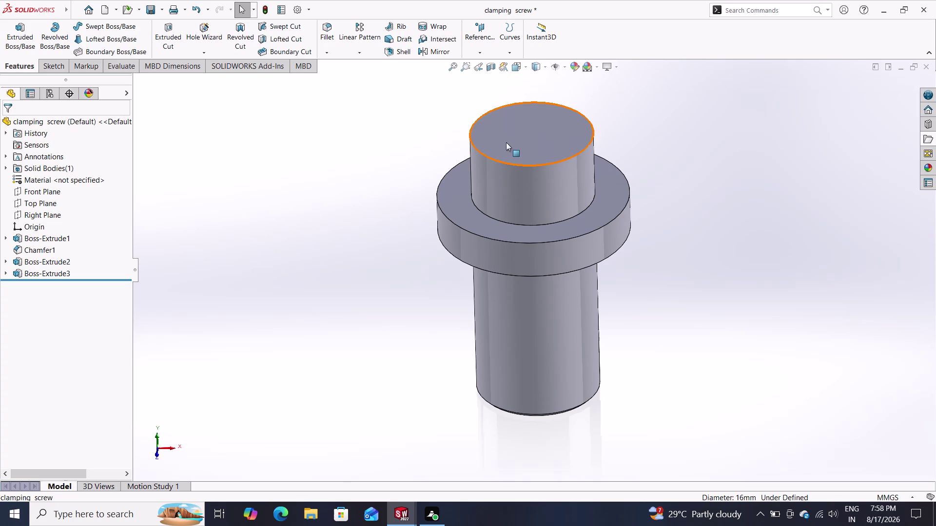
click(506, 142)
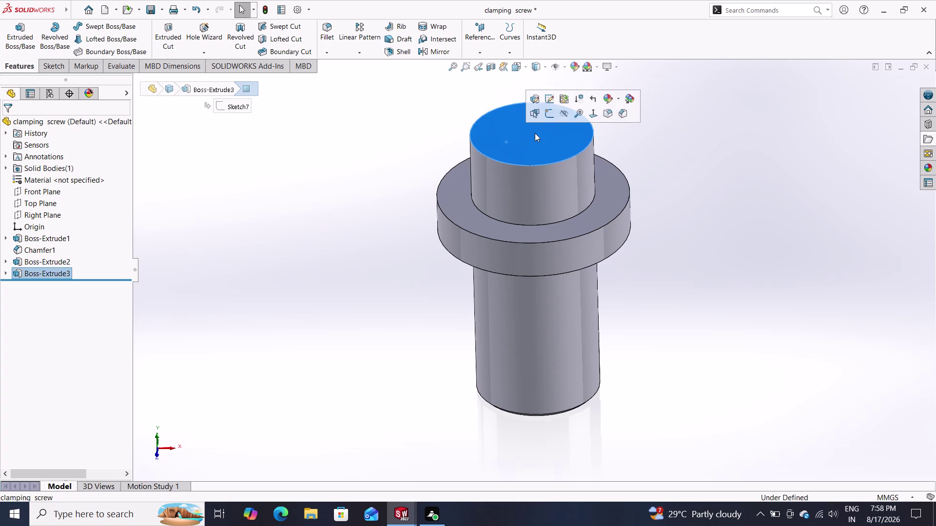
click(548, 115)
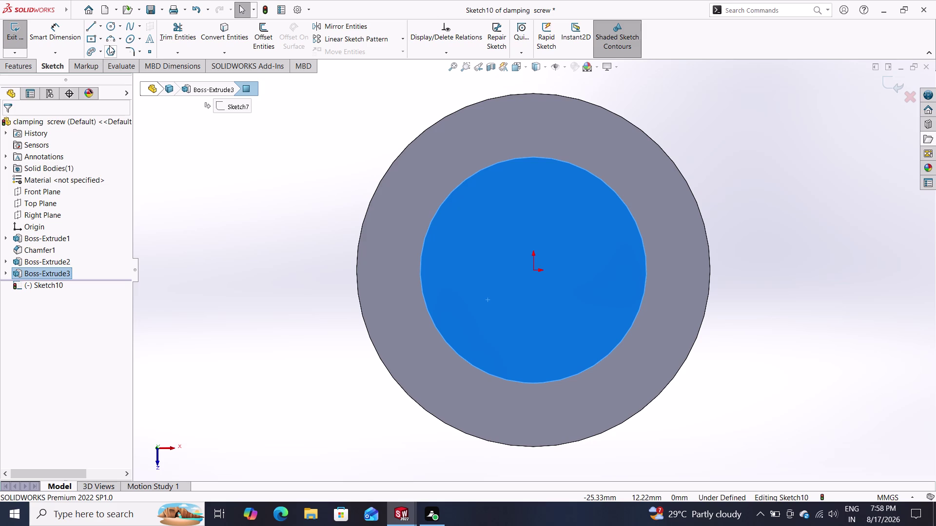
Draw a centre rectangle from the origin on the boss's top face.
click(90, 38)
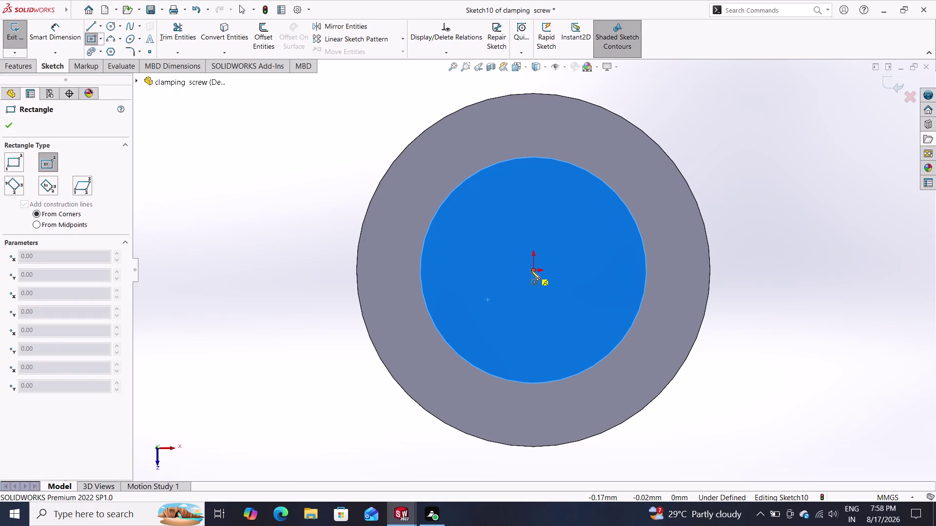
drag(532, 270, 537, 270)
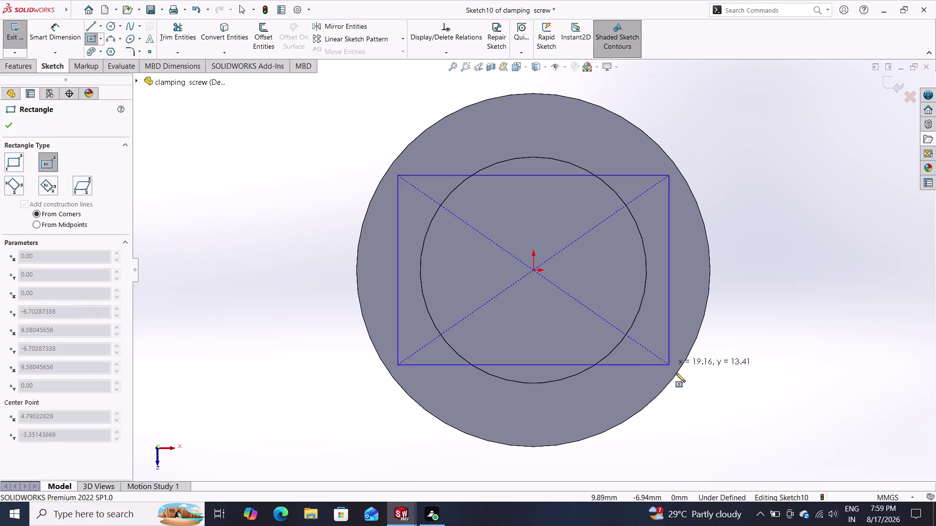
click(684, 390)
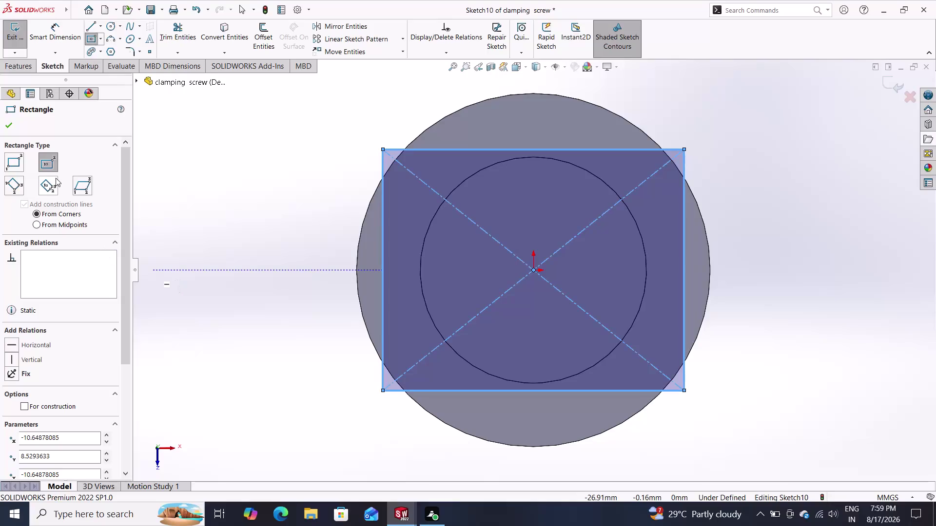
click(63, 26)
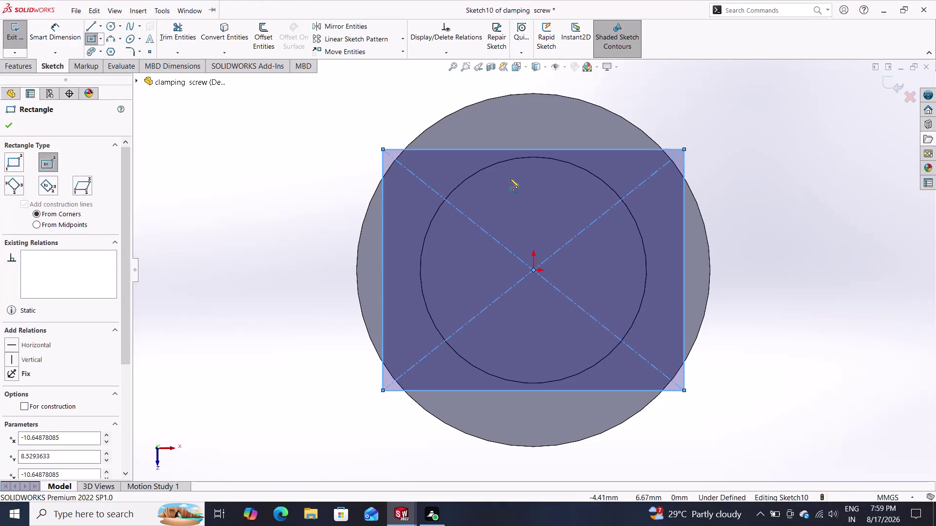
click(520, 151)
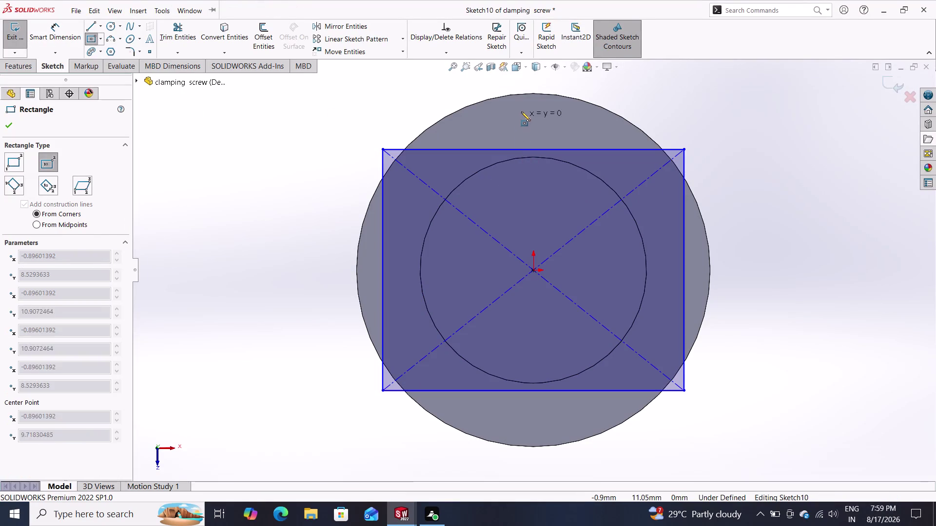
key(Escape)
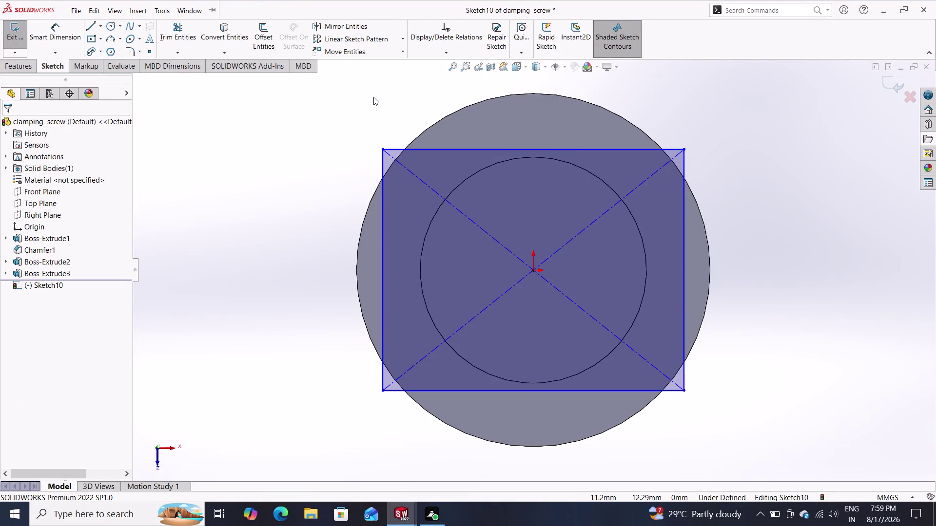
Dimension the rectangle's width and height to 16 mm each, fully defining it.
click(67, 32)
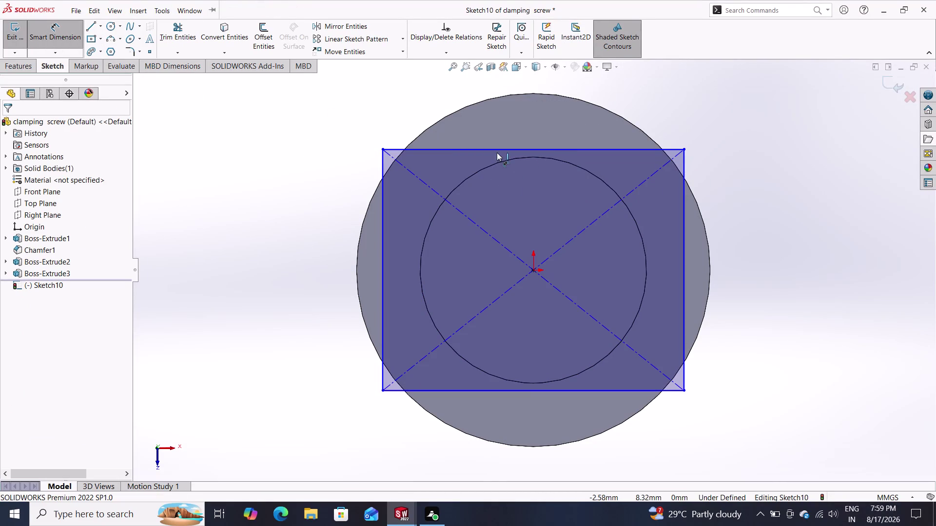
click(501, 151)
click(497, 103)
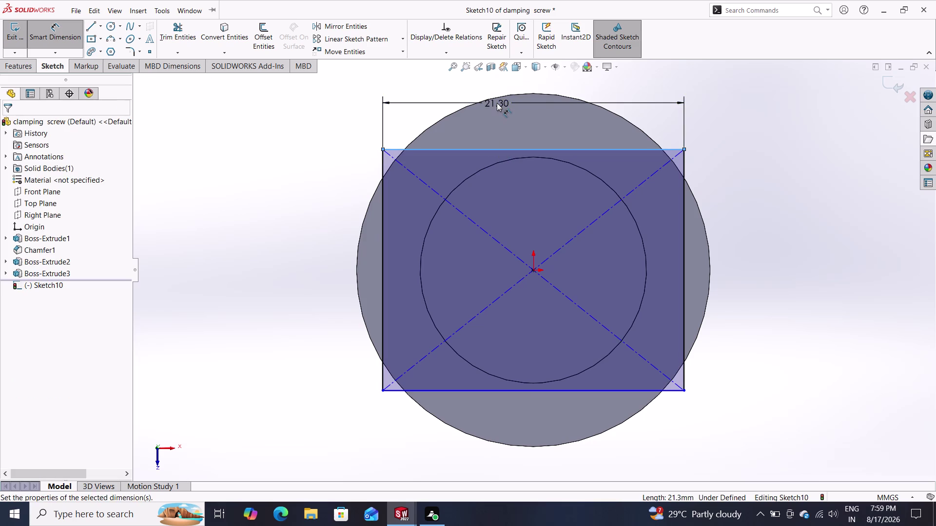
key(1)
key(6)
key(Return)
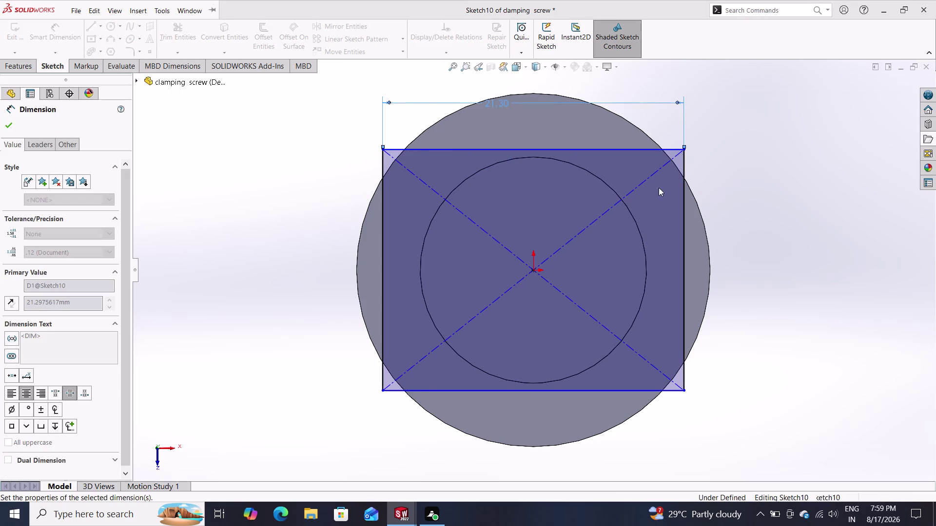
click(647, 209)
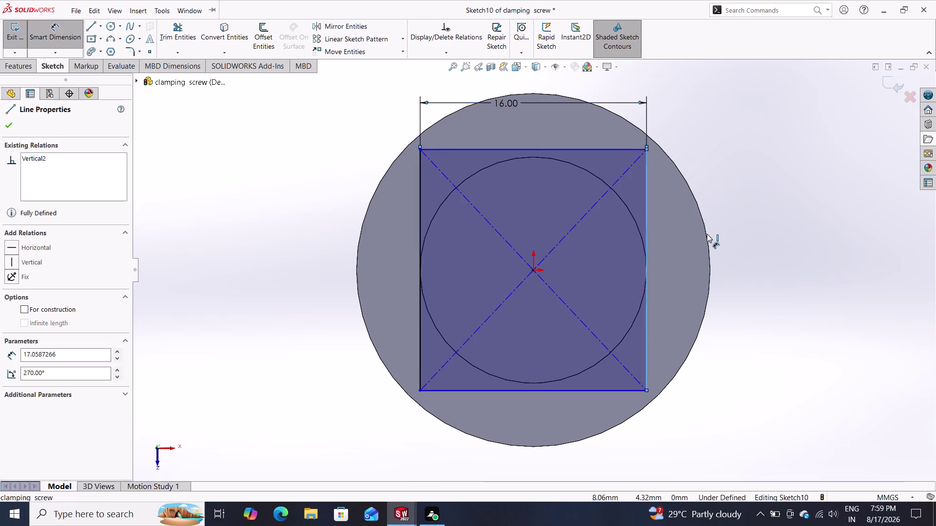
click(721, 237)
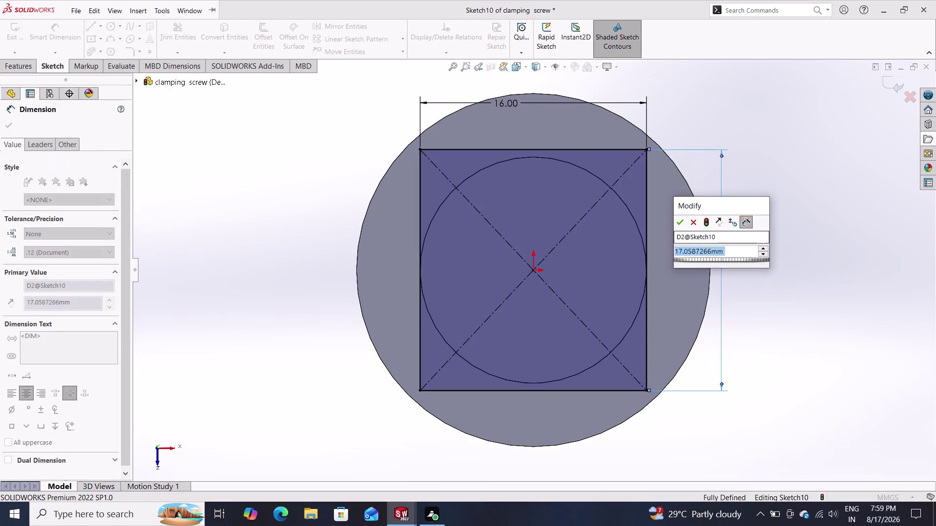
text(16)
key(Return)
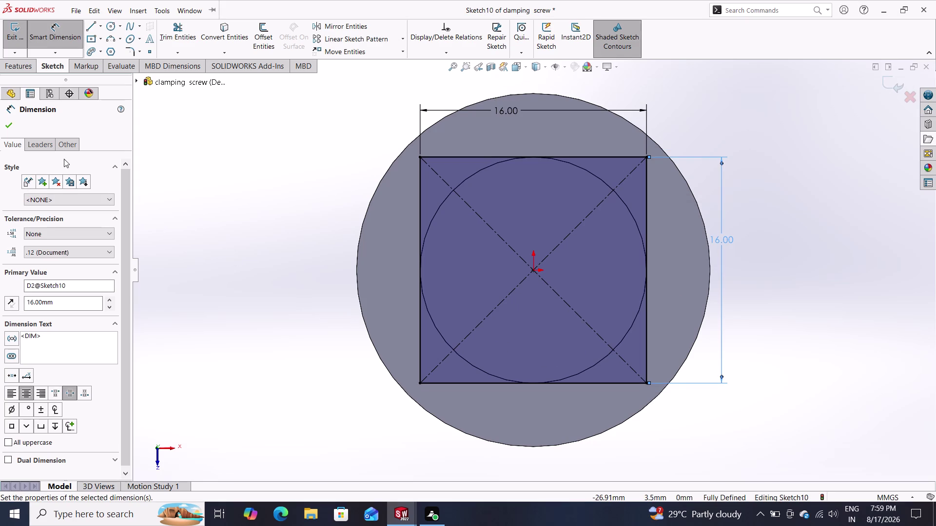
click(16, 124)
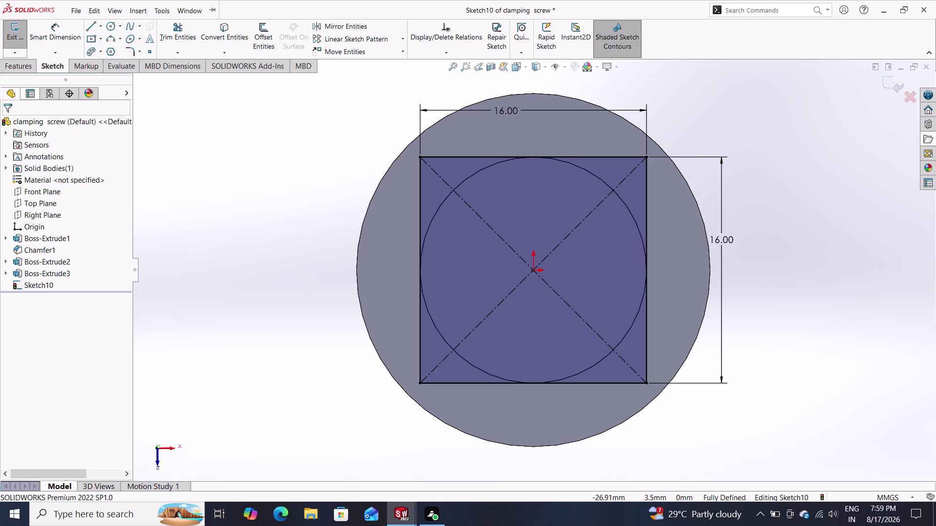
click(24, 64)
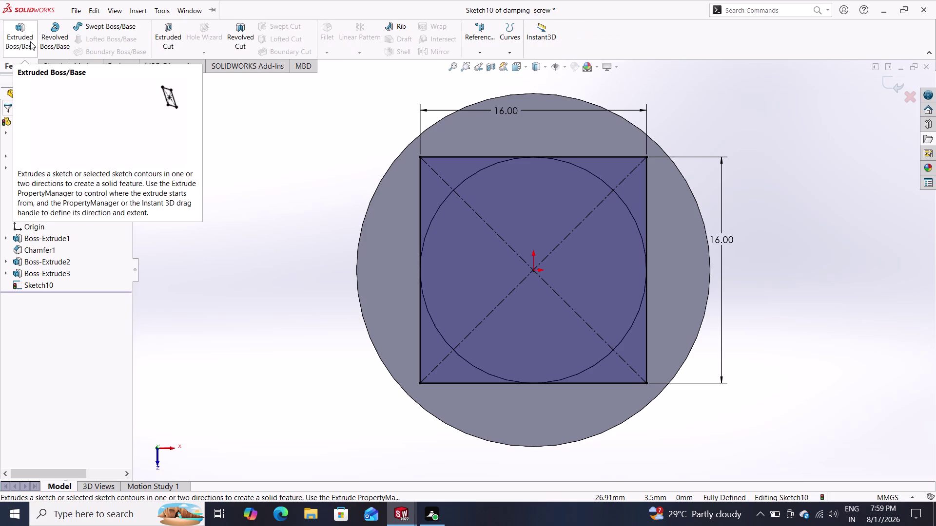
Extrude the square Blind 16 mm as Boss-Extrude5 and inspect the new block.
click(22, 39)
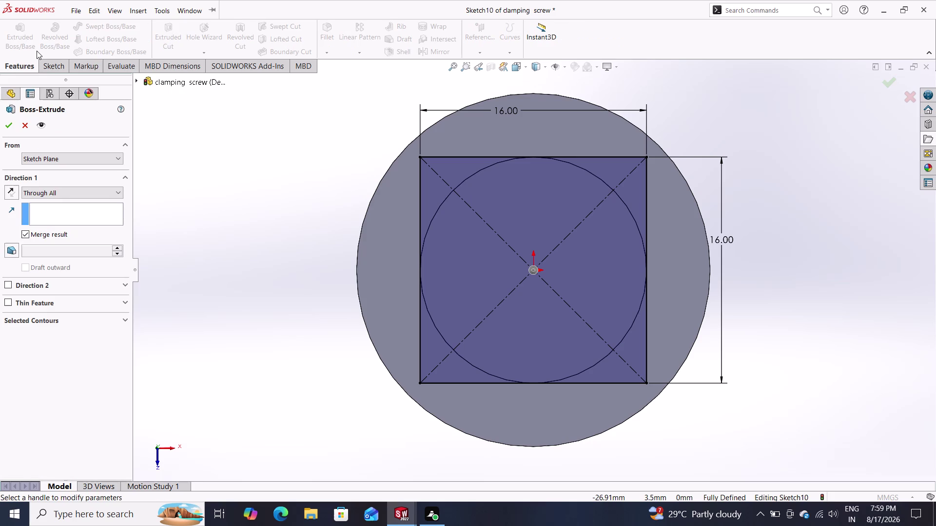
click(72, 189)
click(65, 203)
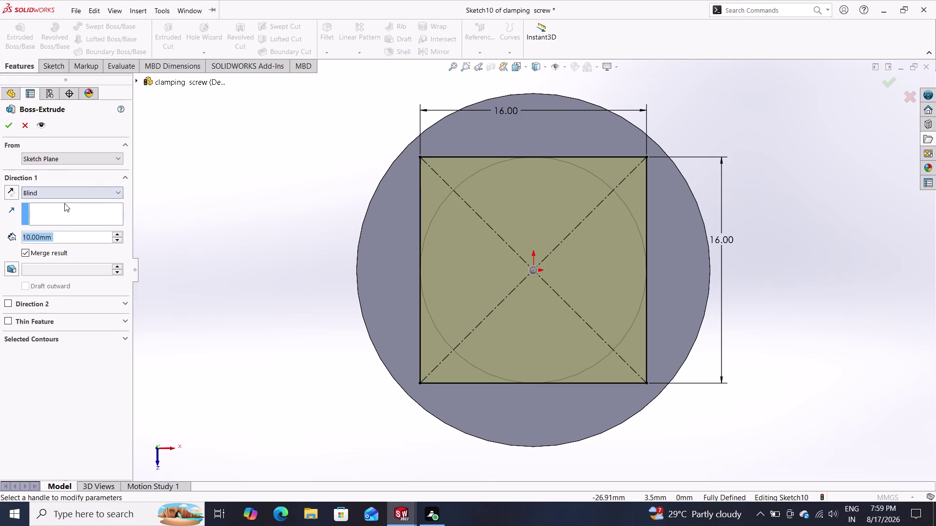
text(16)
key(Return)
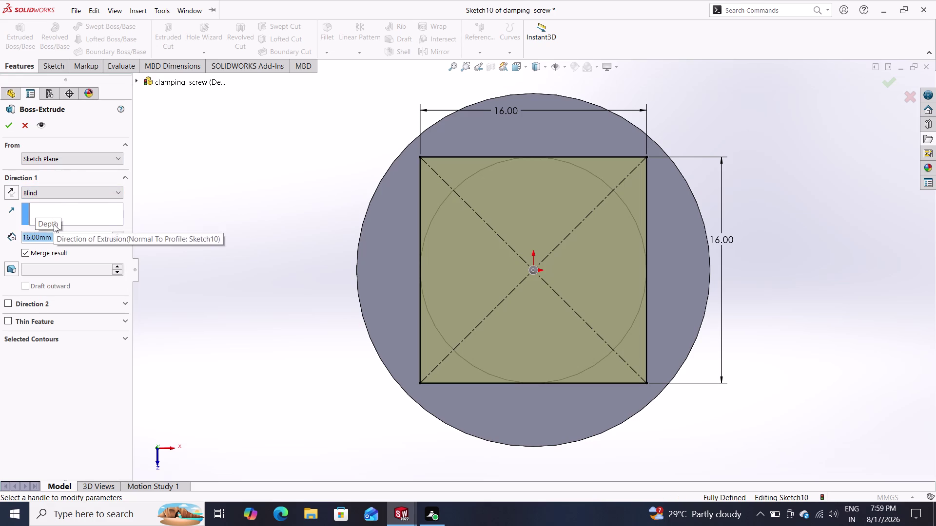
click(8, 118)
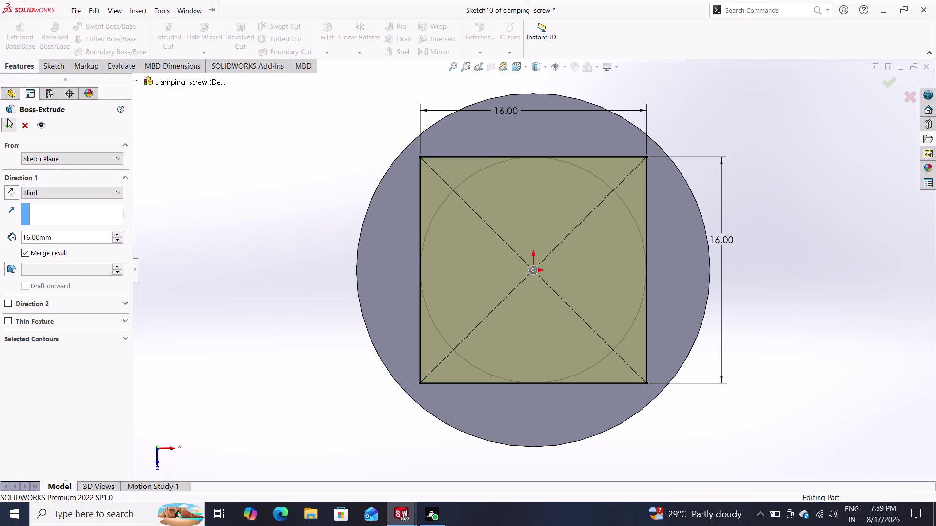
middle_drag(248, 280, 249, 220)
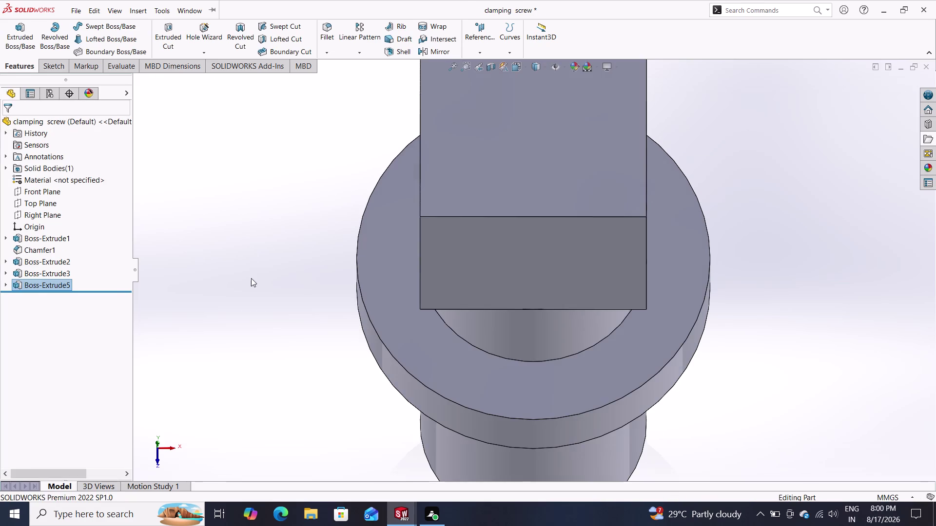
middle_drag(251, 277, 252, 228)
middle_drag(262, 253, 266, 213)
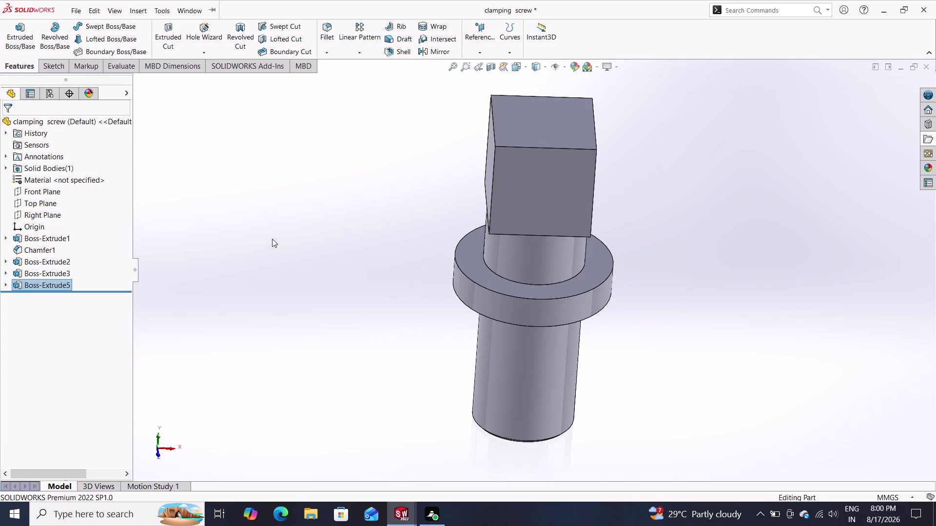
middle_drag(276, 248, 272, 220)
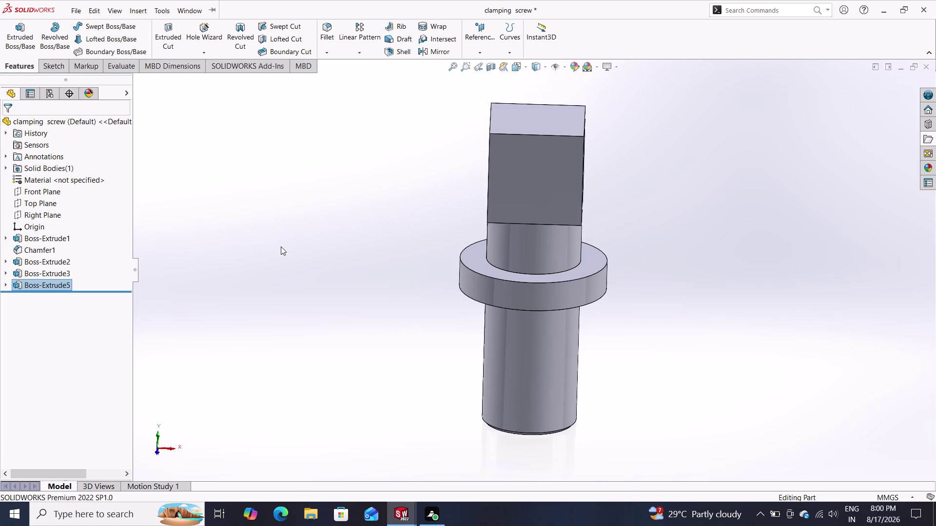
middle_drag(332, 264, 310, 195)
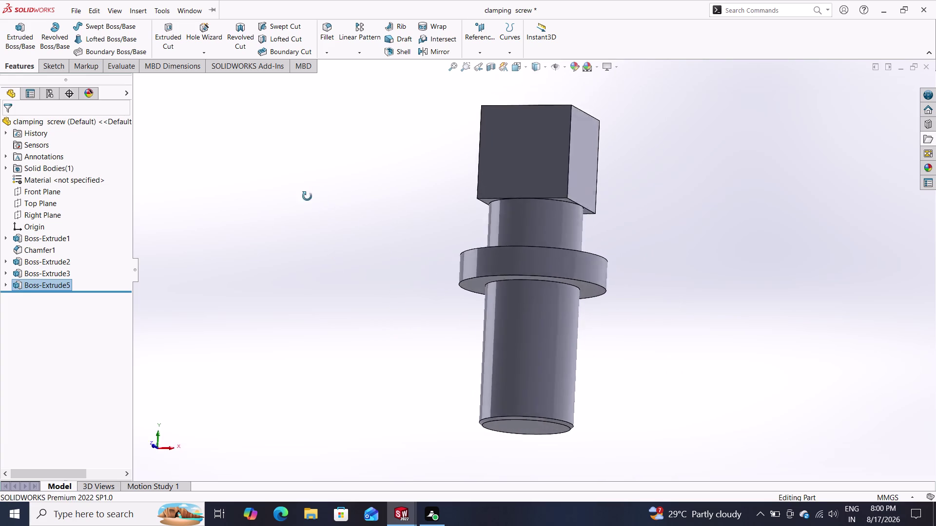
middle_drag(310, 195, 327, 255)
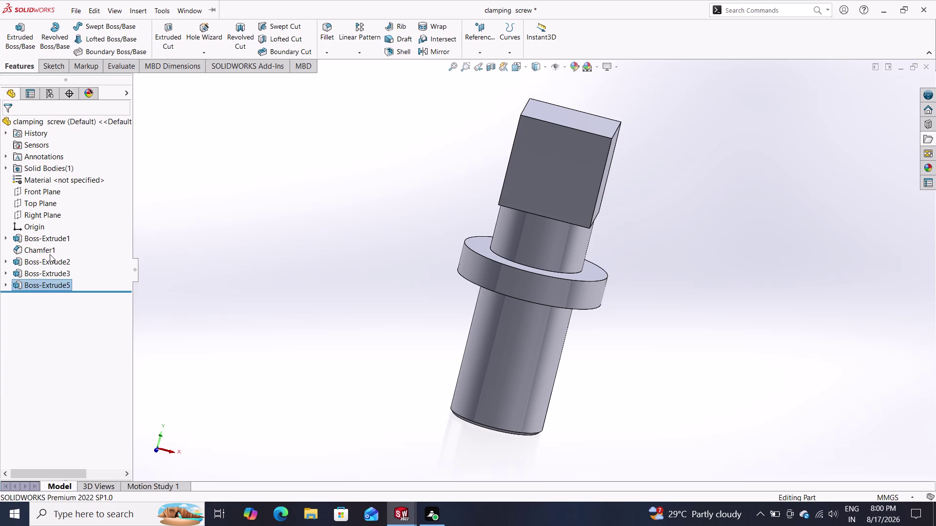
click(43, 265)
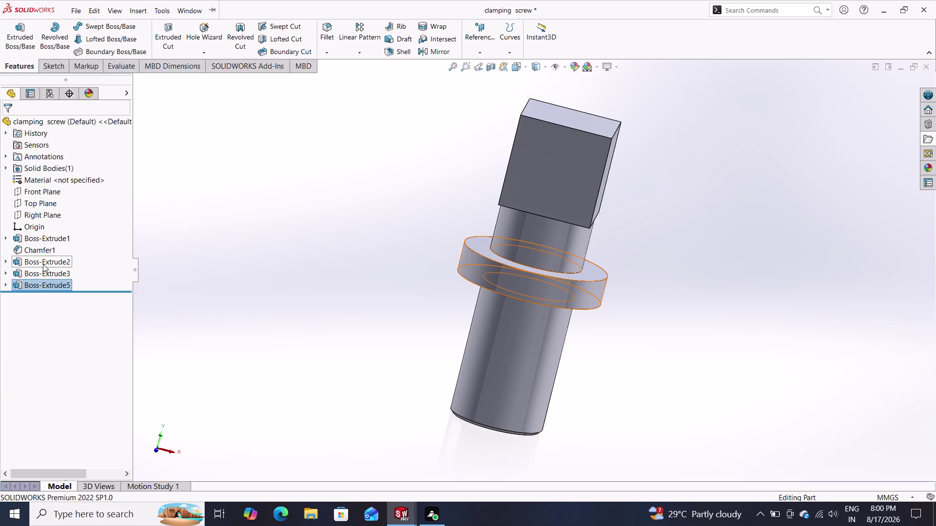
Change the Boss-Extrude2 collar depth to 3 mm.
click(54, 236)
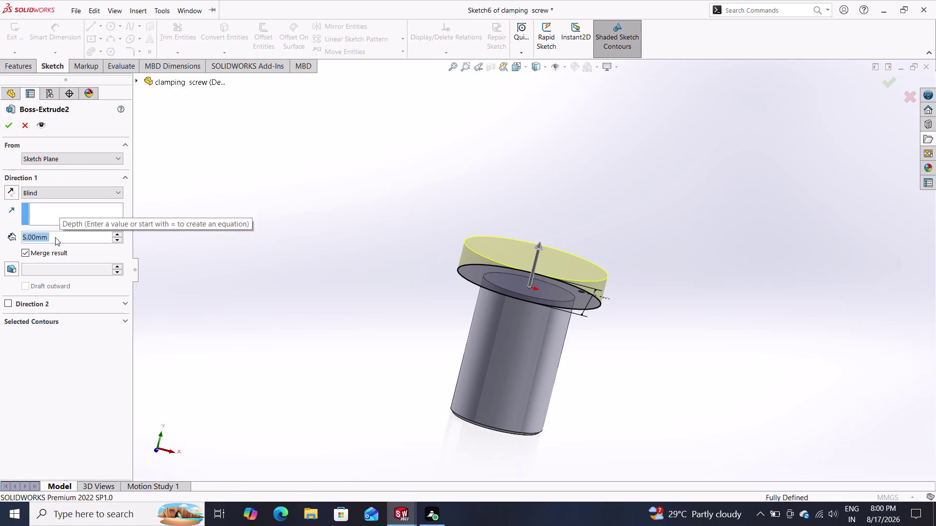
key(3)
key(Return)
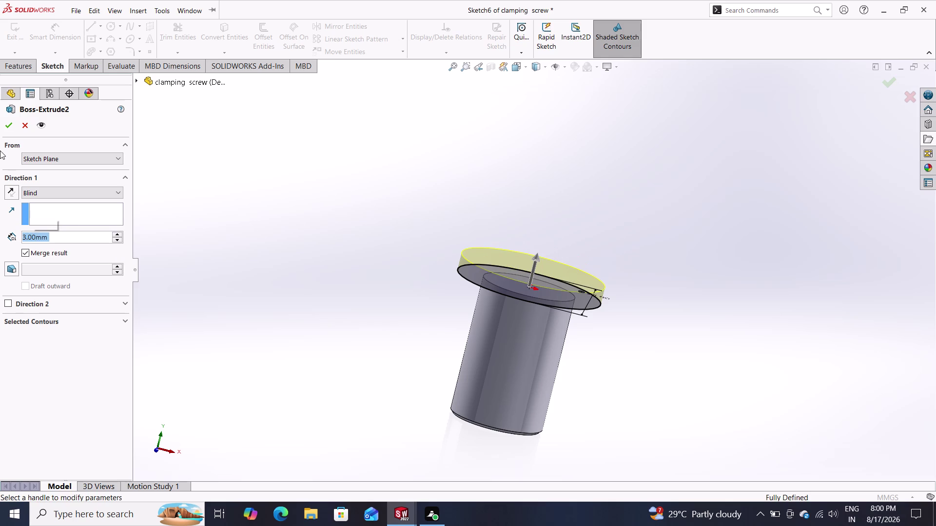
click(4, 122)
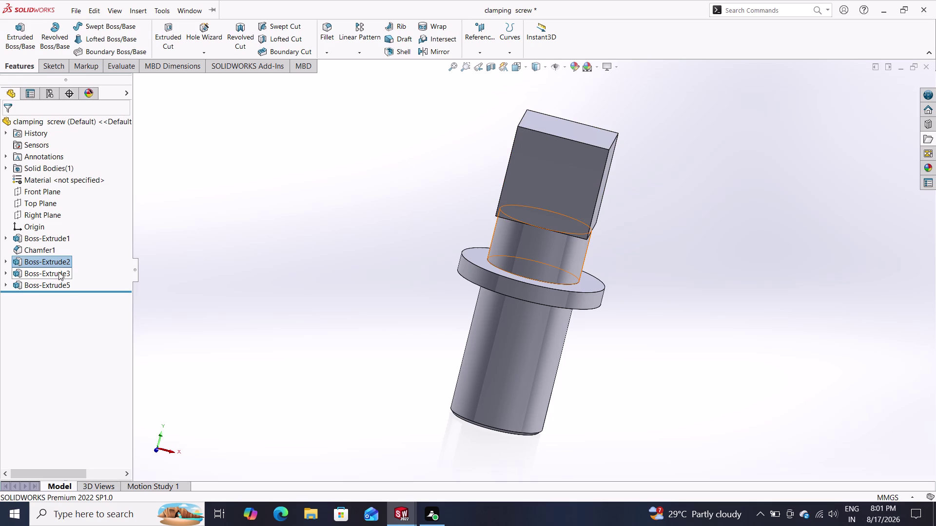
Lengthen the Boss-Extrude1 shank to 45 mm, correcting a mistyped 456.
click(61, 240)
click(69, 217)
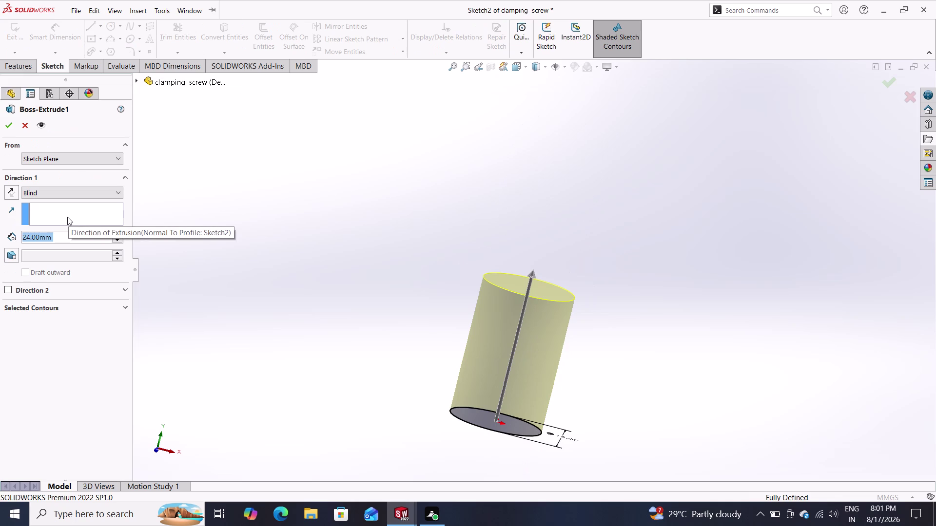
text(456)
key(Return)
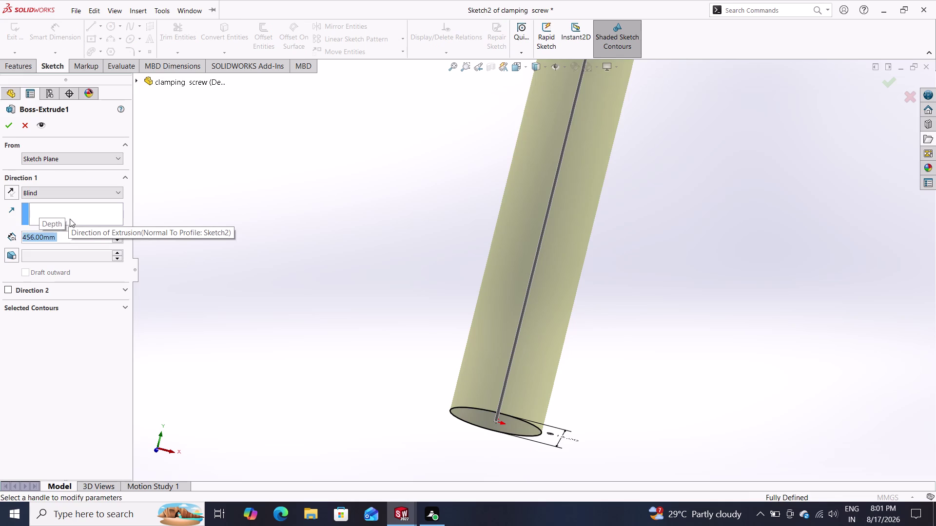
key(BackSpace)
key(BackSpace)
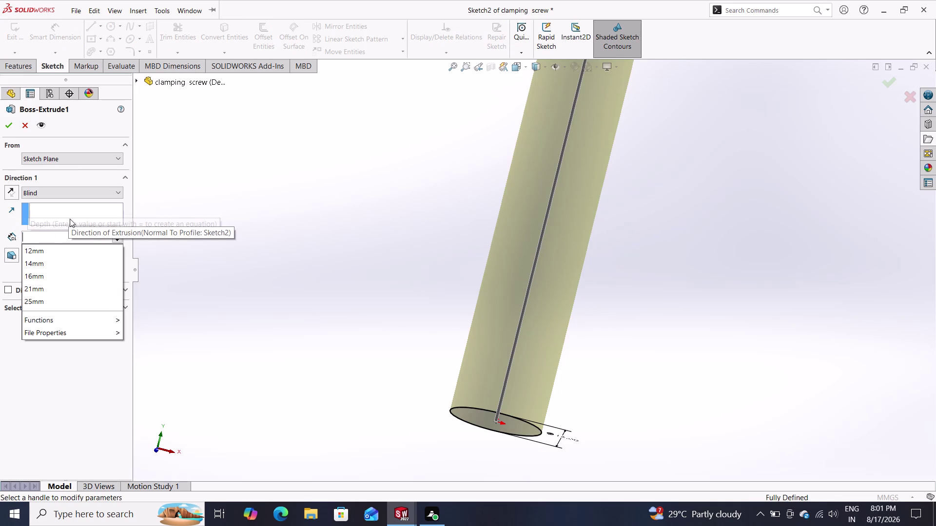
text(45)
key(Return)
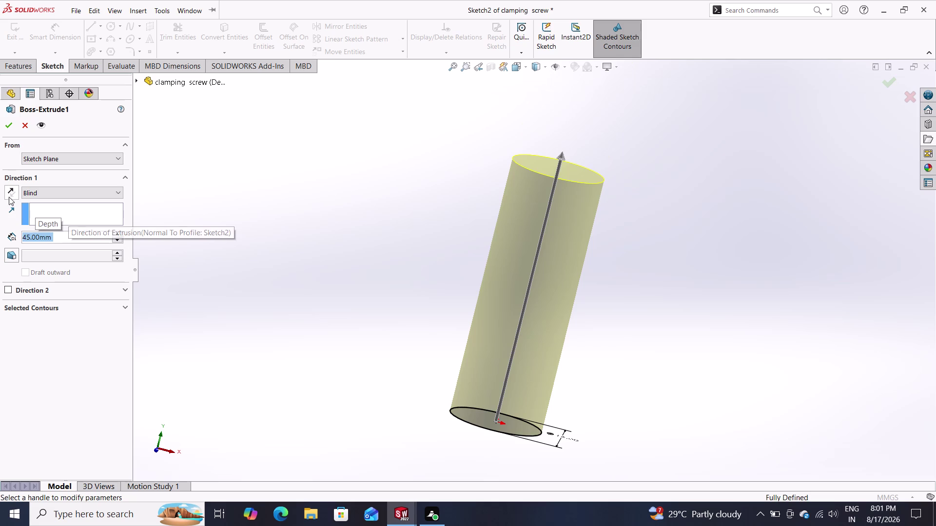
click(5, 129)
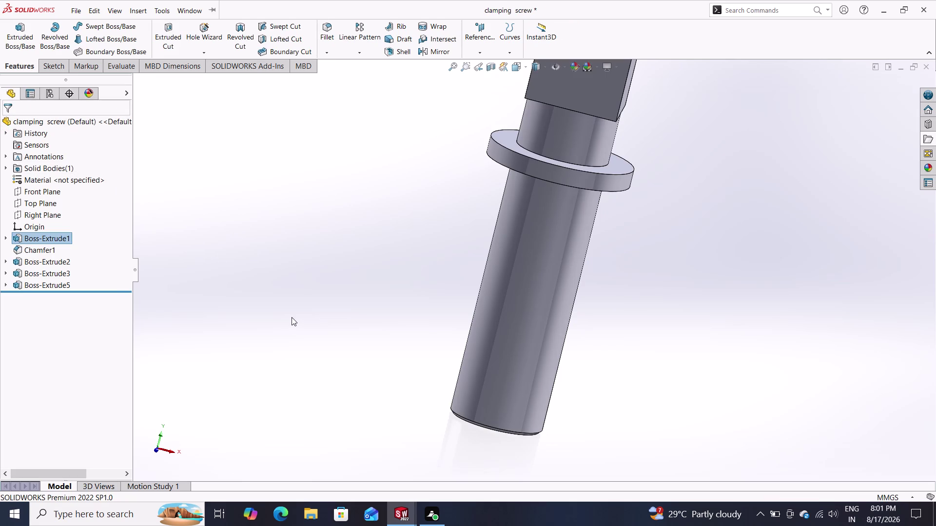
click(51, 249)
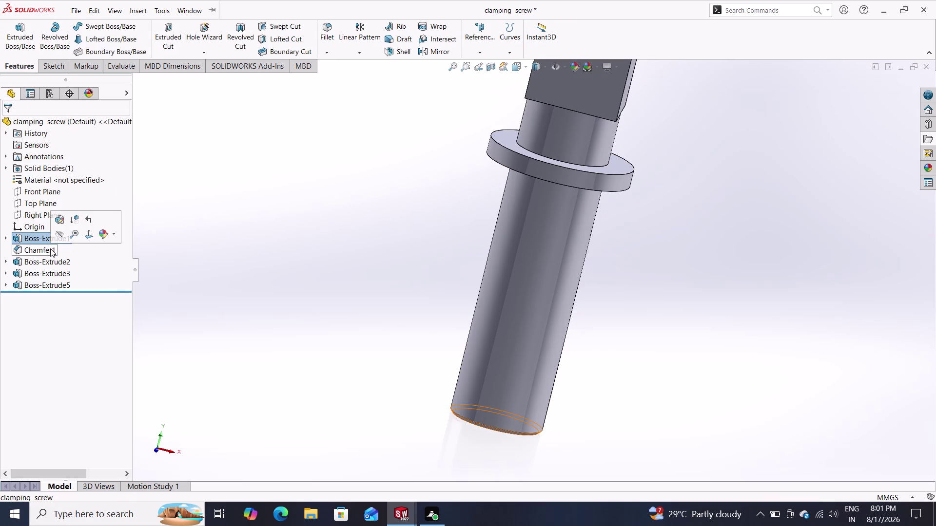
Change Chamfer1's distance from 0.5 mm to 1 mm on the shank end.
click(59, 225)
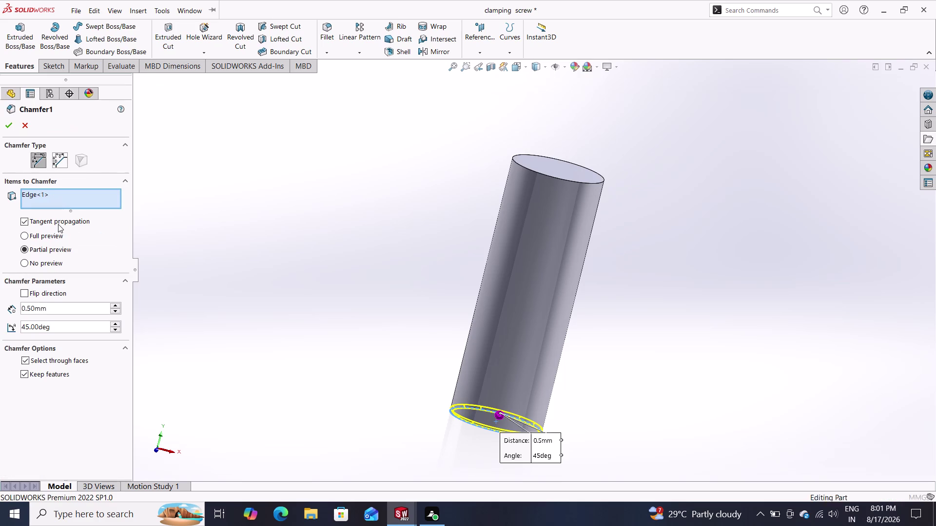
key(0)
key(Return)
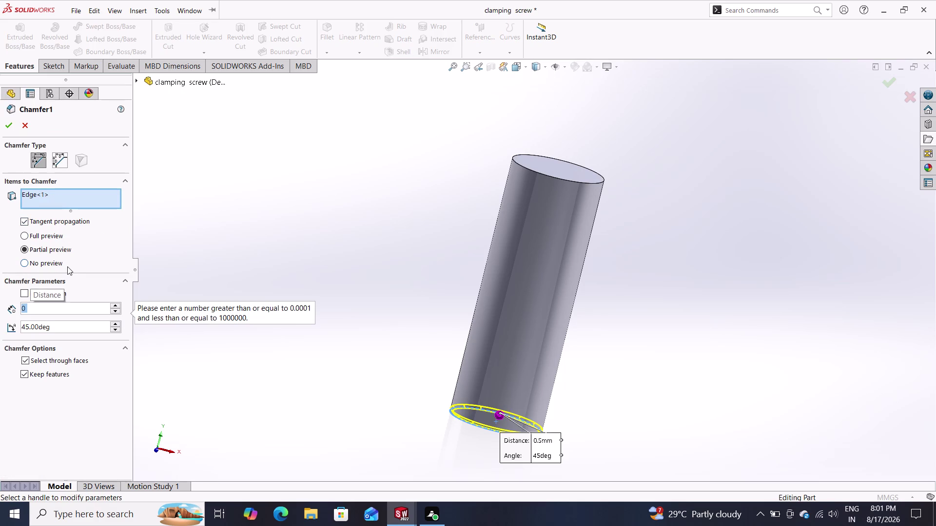
key(0)
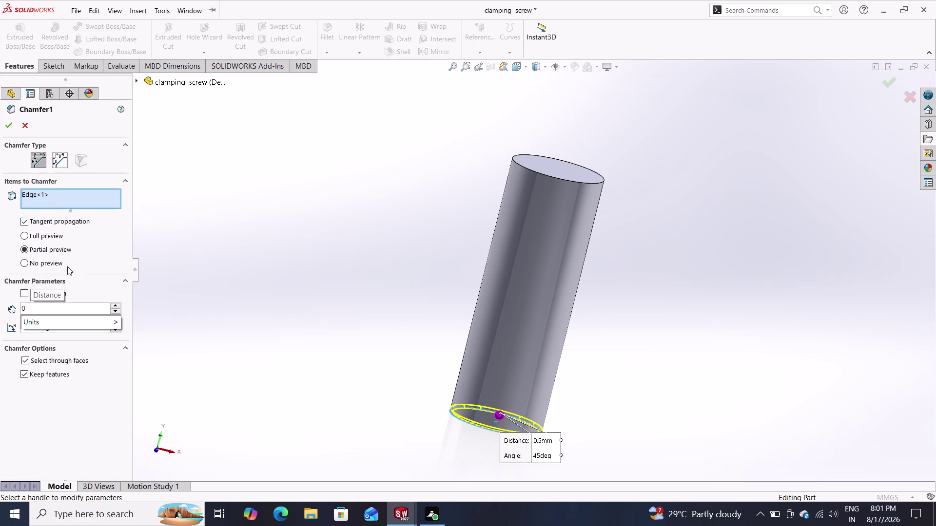
key(BackSpace)
key(1)
key(Return)
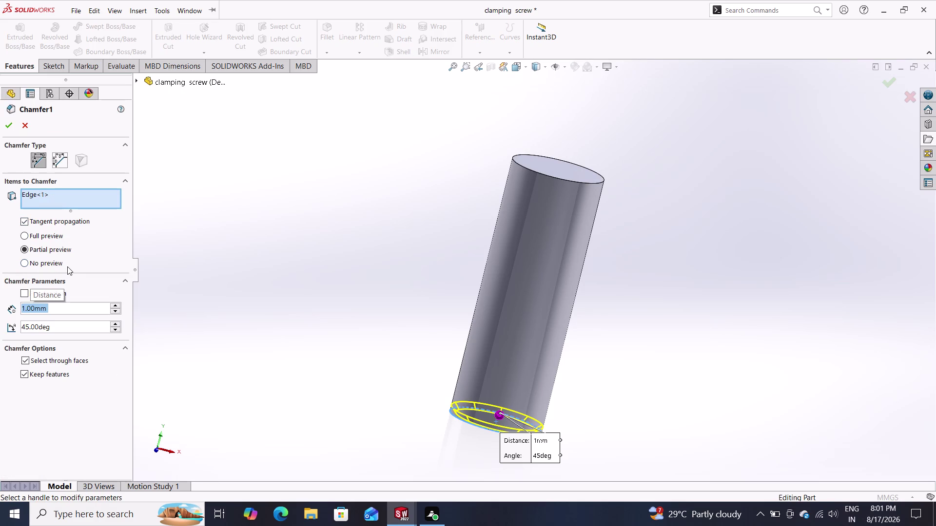
click(9, 128)
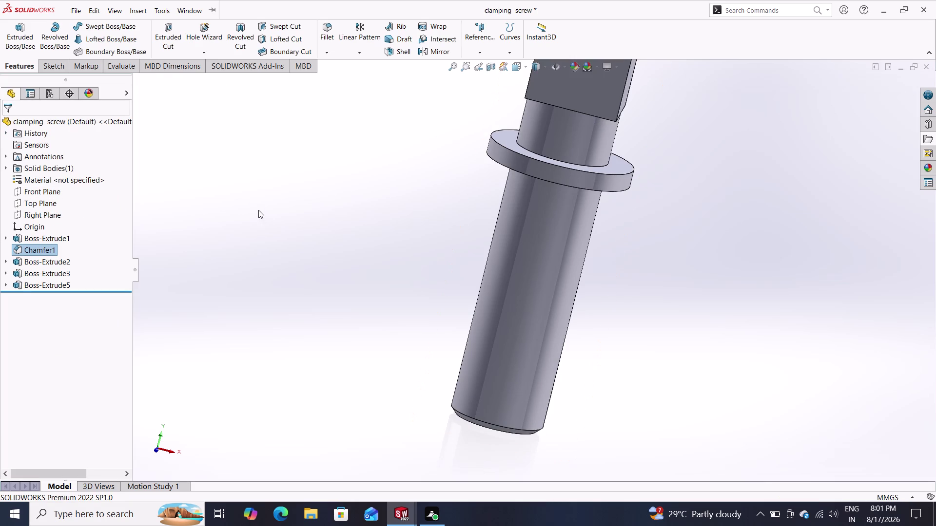
middle_drag(331, 189, 319, 235)
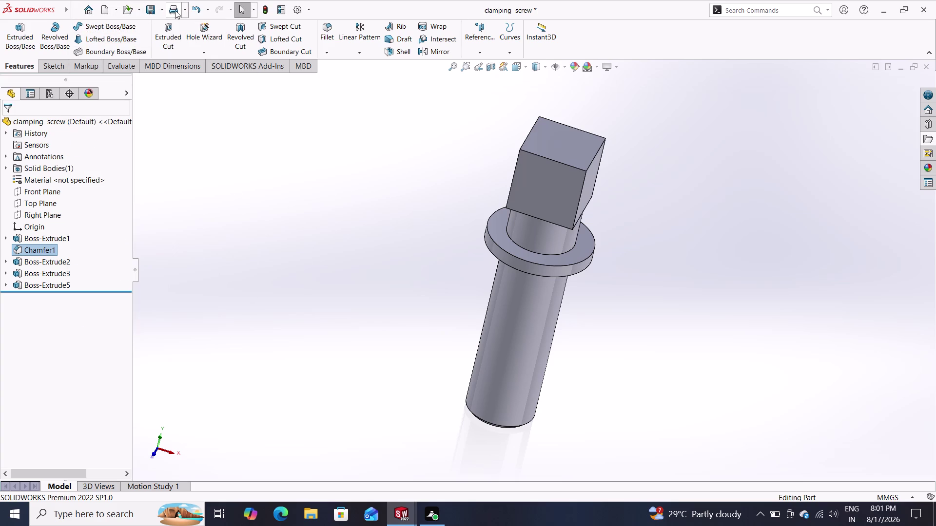
click(161, 6)
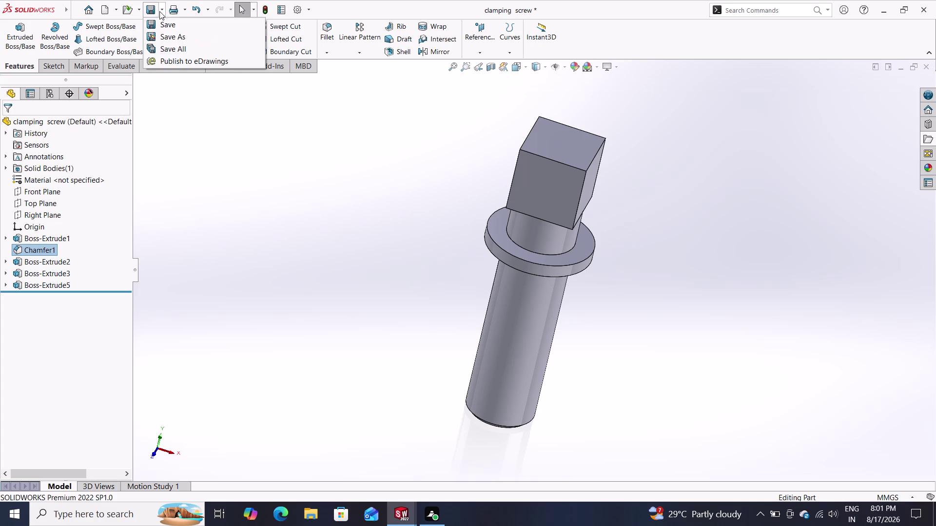
Save the part as a new file named 'big clamping screw'.
click(167, 35)
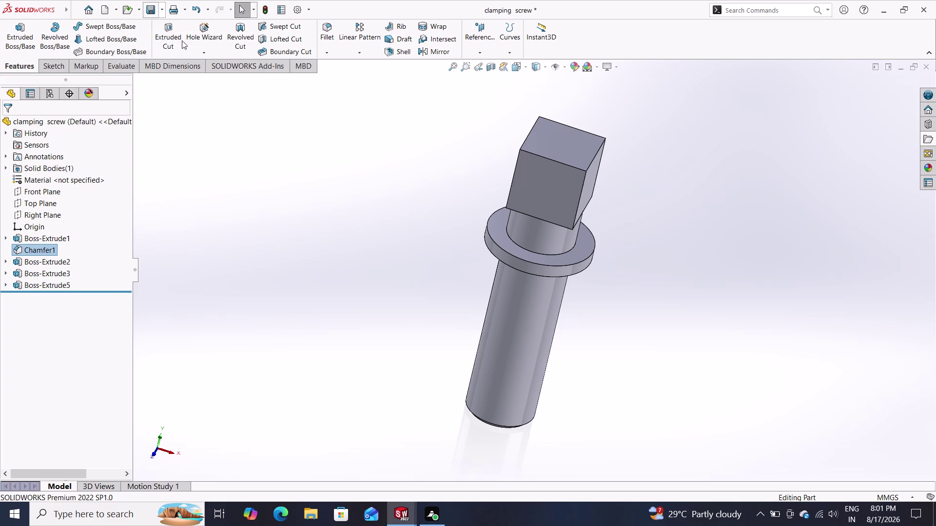
text(b)
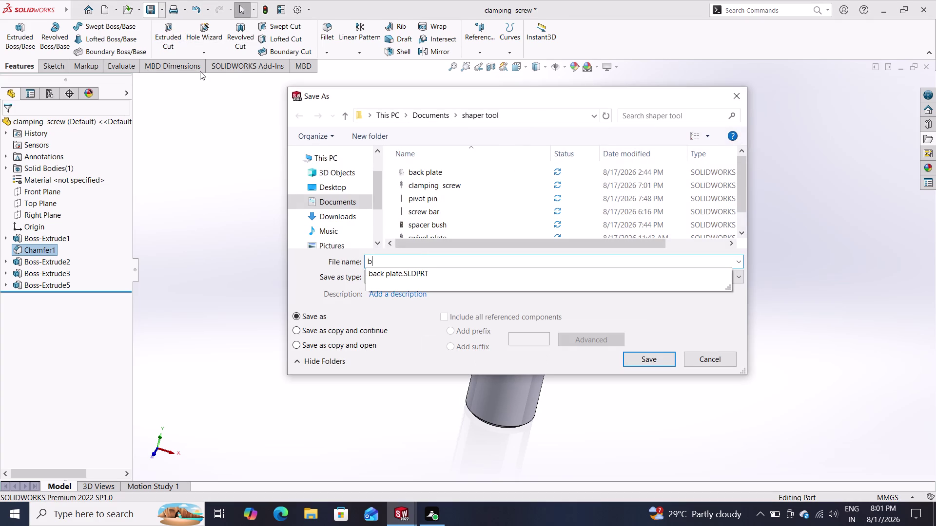
text(ig)
key(space)
text(cl)
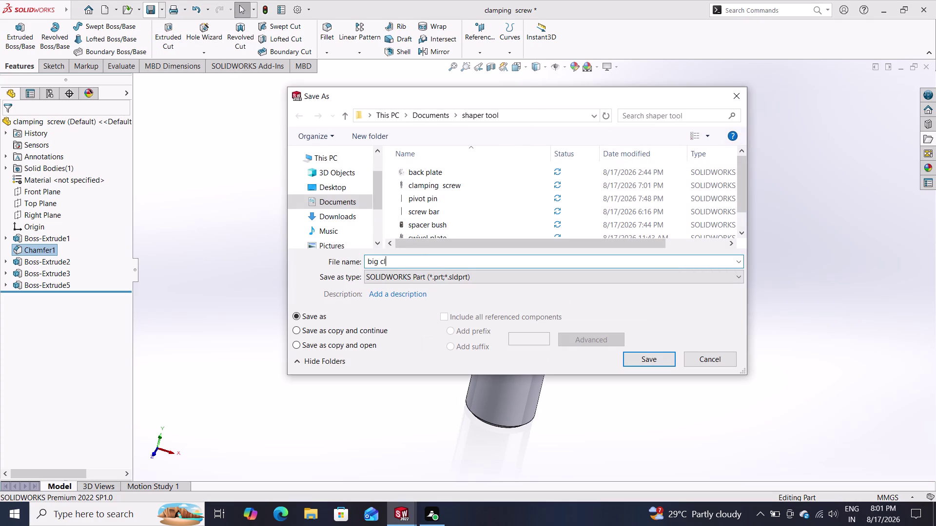
text(amping)
key(space)
text(screw)
click(644, 361)
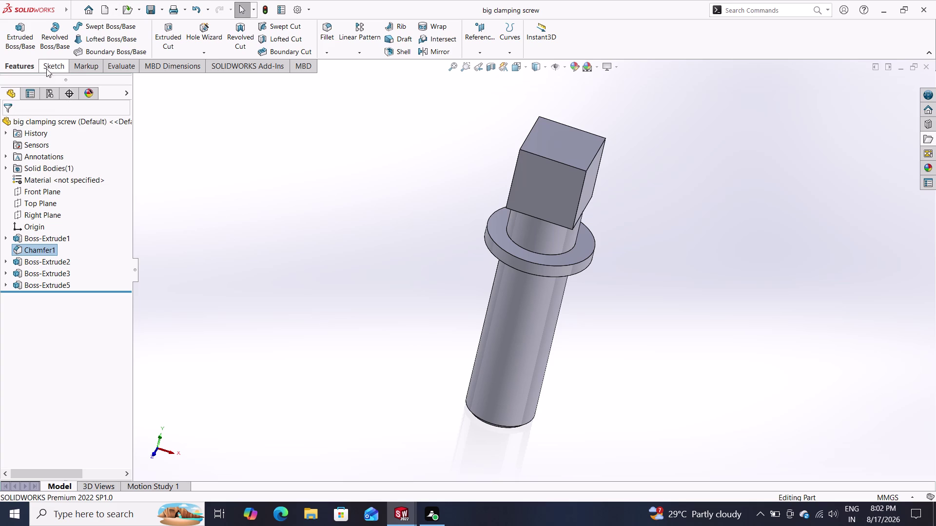
click(59, 181)
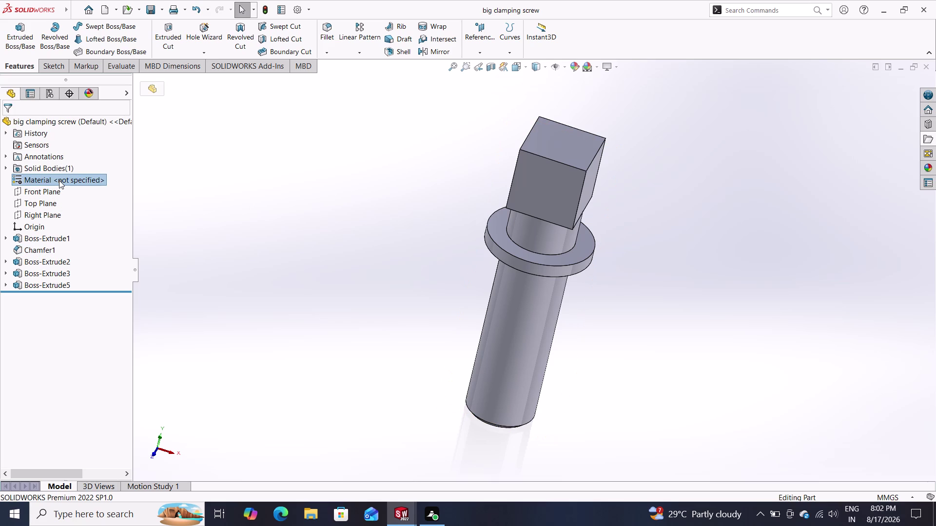
Assign Plain Carbon Steel as the part material and save the part.
right_click(59, 181)
click(79, 186)
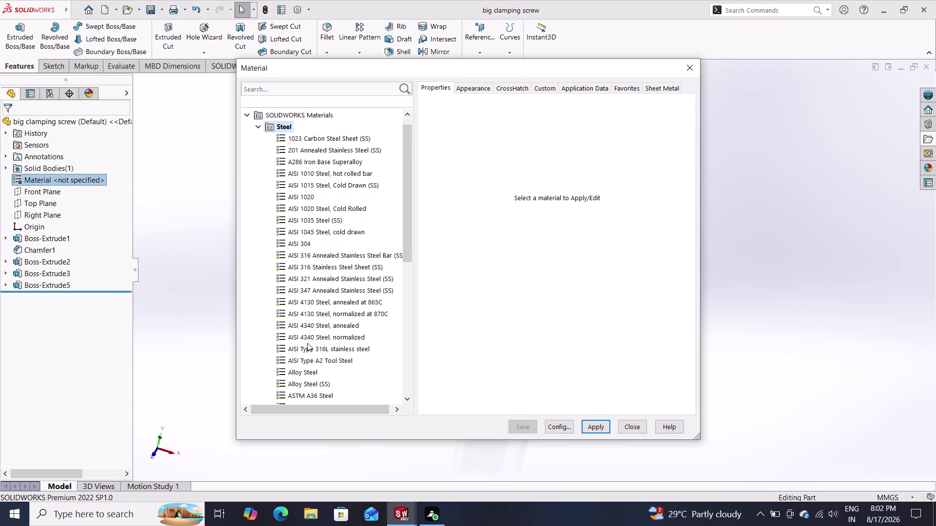
scroll(down, 3)
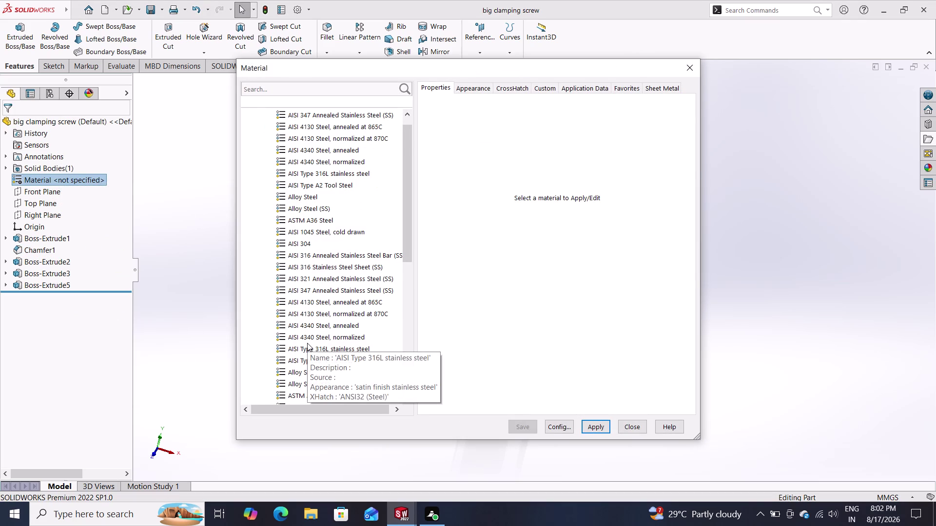
click(315, 290)
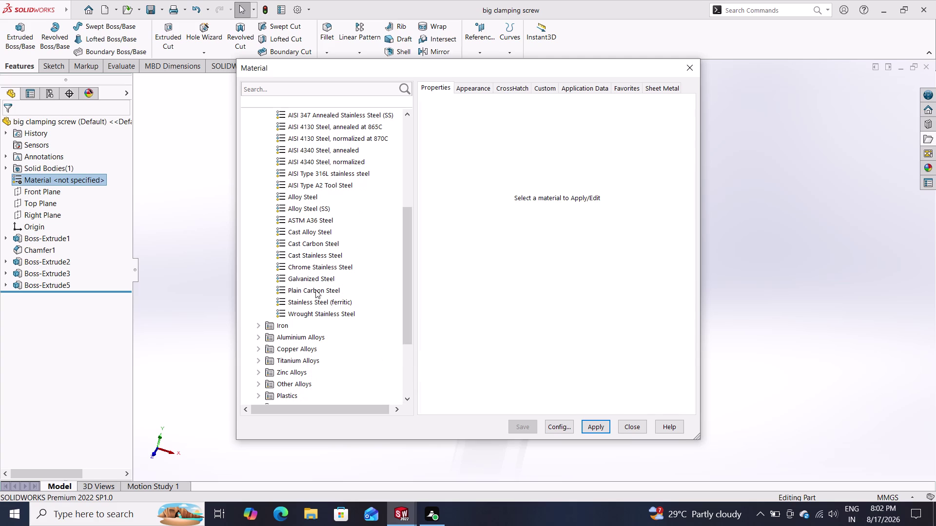
click(592, 427)
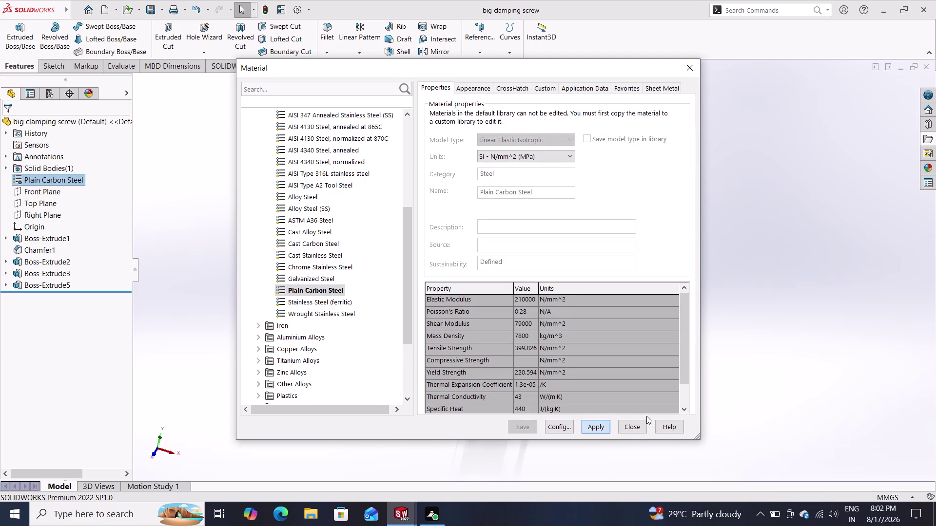
click(635, 428)
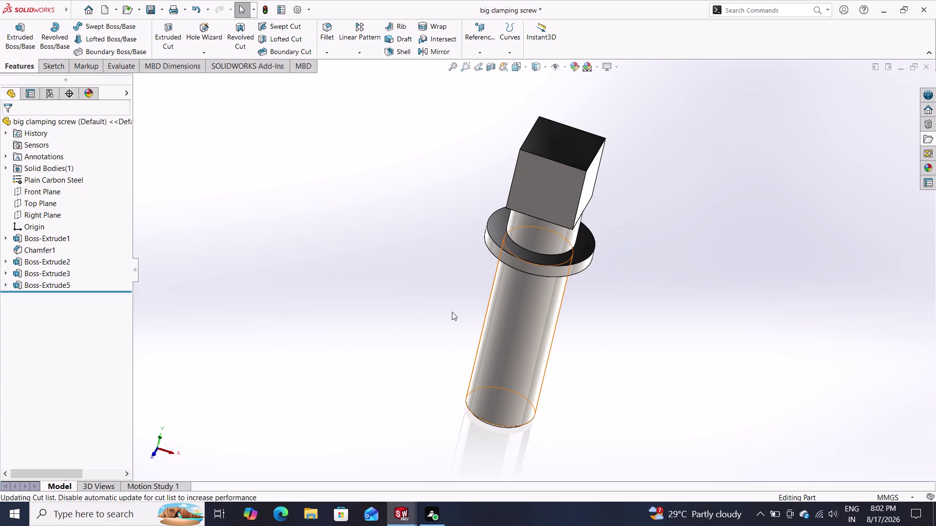
click(595, 65)
click(598, 91)
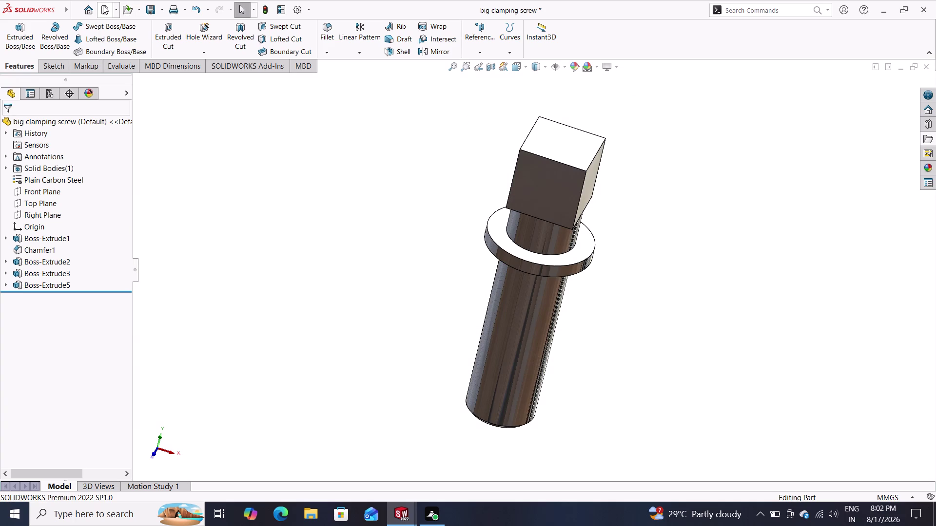
Create a new blank part document.
click(152, 8)
click(105, 6)
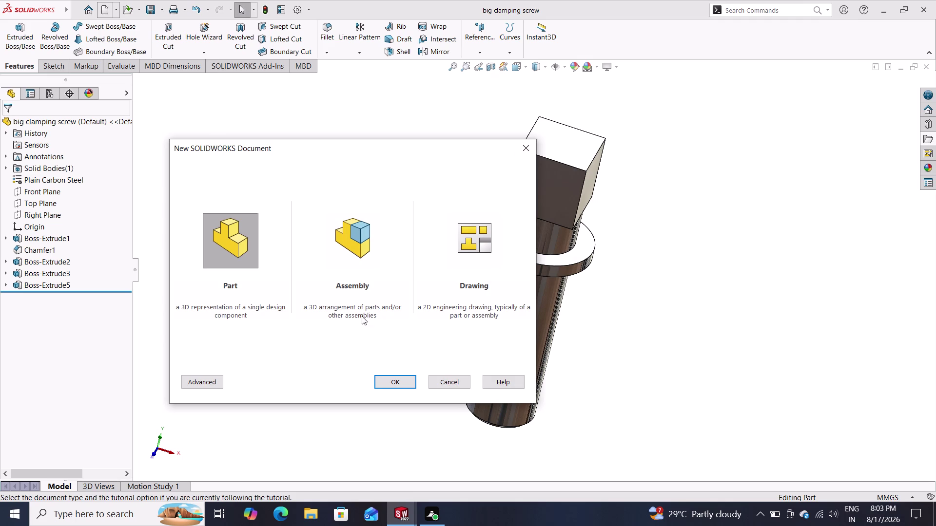
click(395, 377)
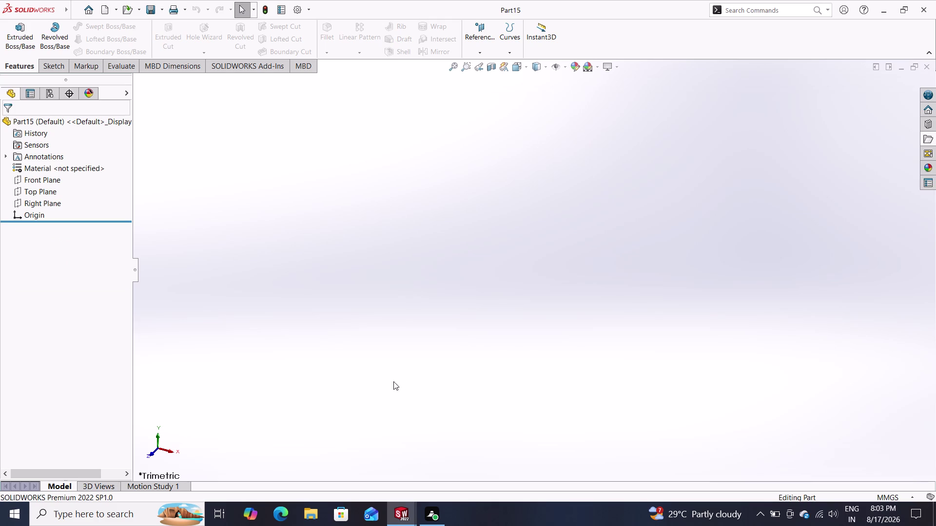
Start a sketch on the Top Plane and draw a hexagon at the origin.
click(52, 190)
click(64, 173)
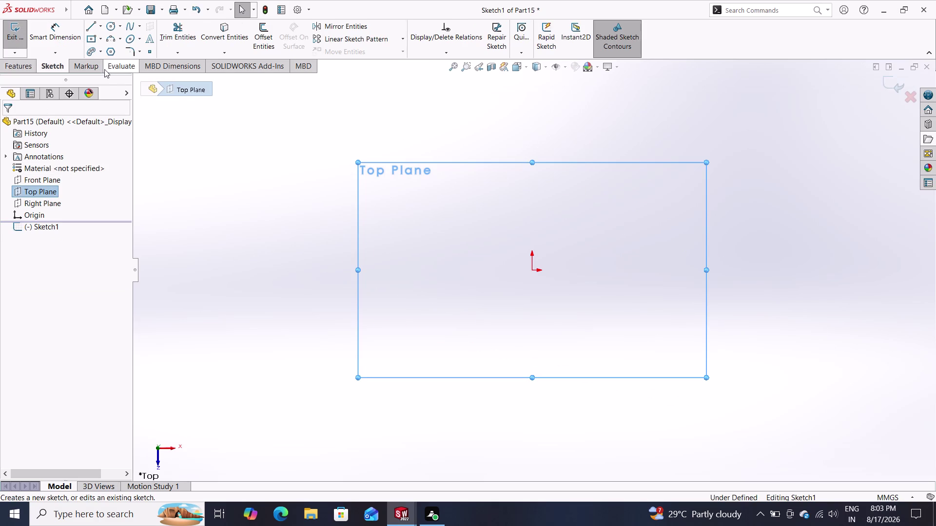
click(115, 51)
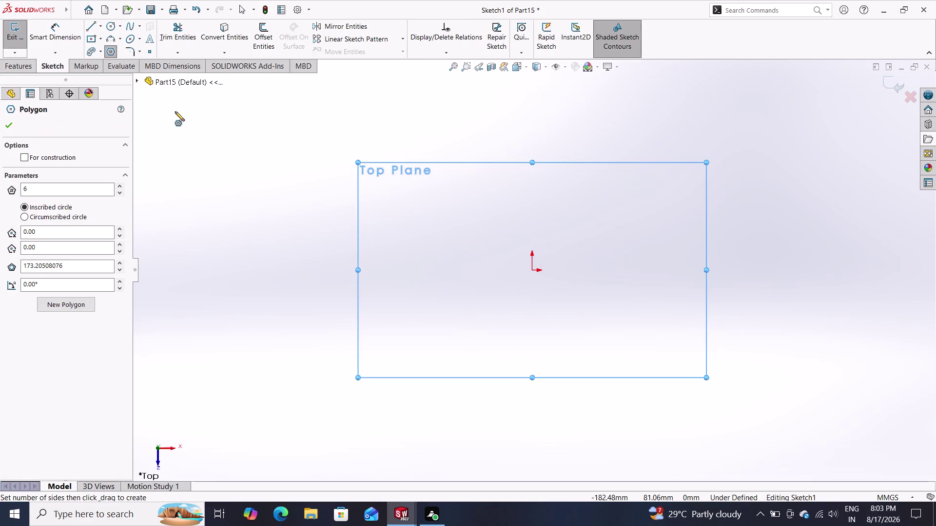
click(531, 272)
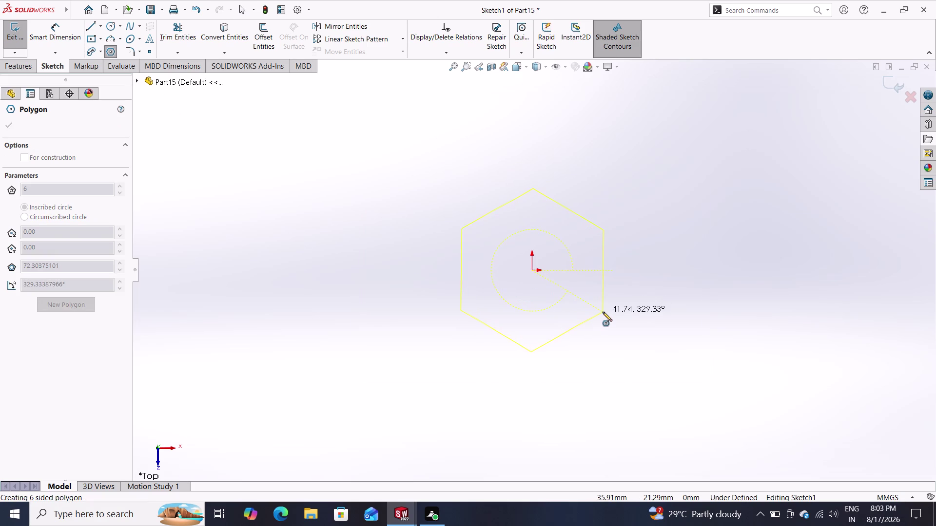
click(603, 312)
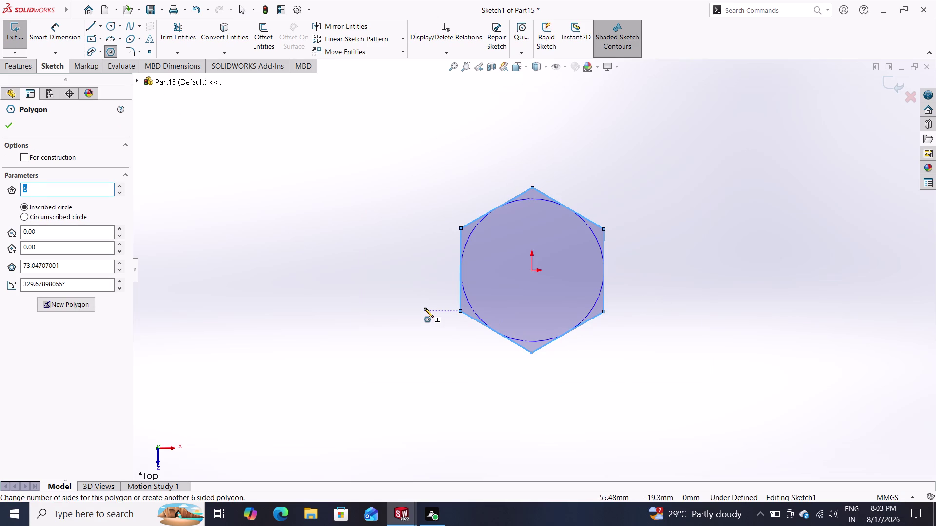
key(Escape)
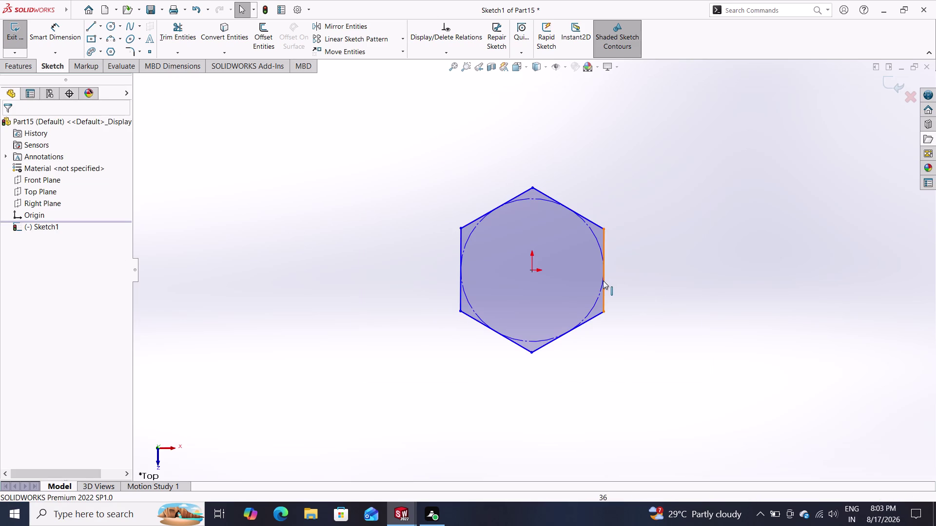
Undo the right edge's vertical relation and the hexagon, leaving the sketch empty.
click(603, 281)
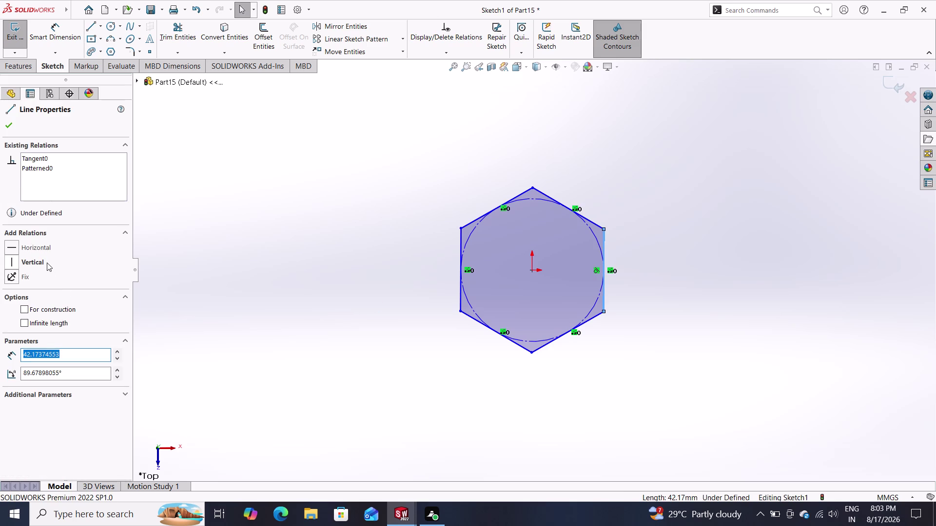
click(46, 261)
click(4, 126)
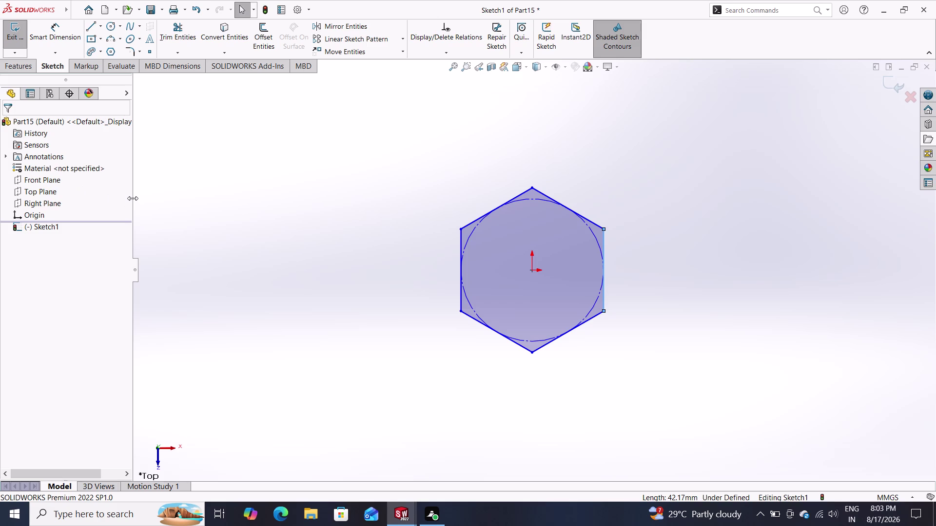
key(ctrl+z)
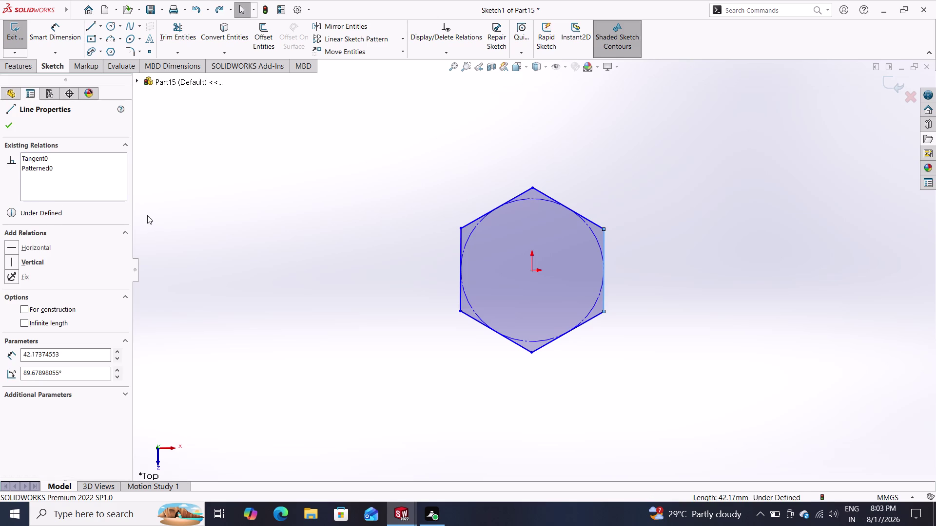
key(ctrl+z)
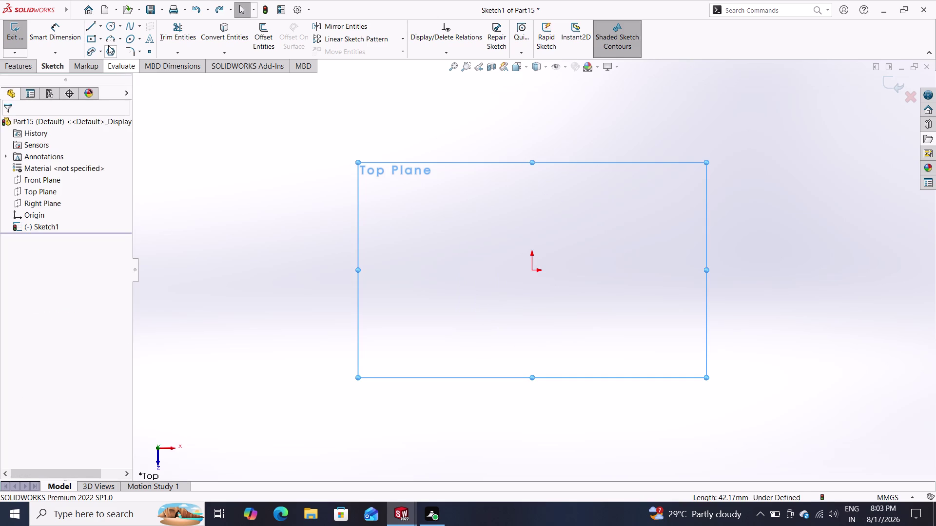
click(112, 49)
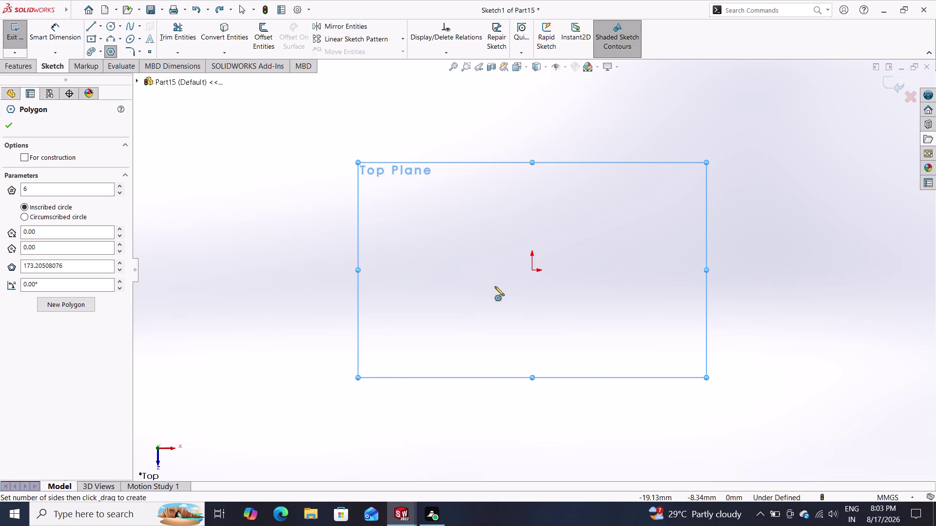
Draw a hexagon centred on the origin and make its bottom edge horizontal.
click(532, 270)
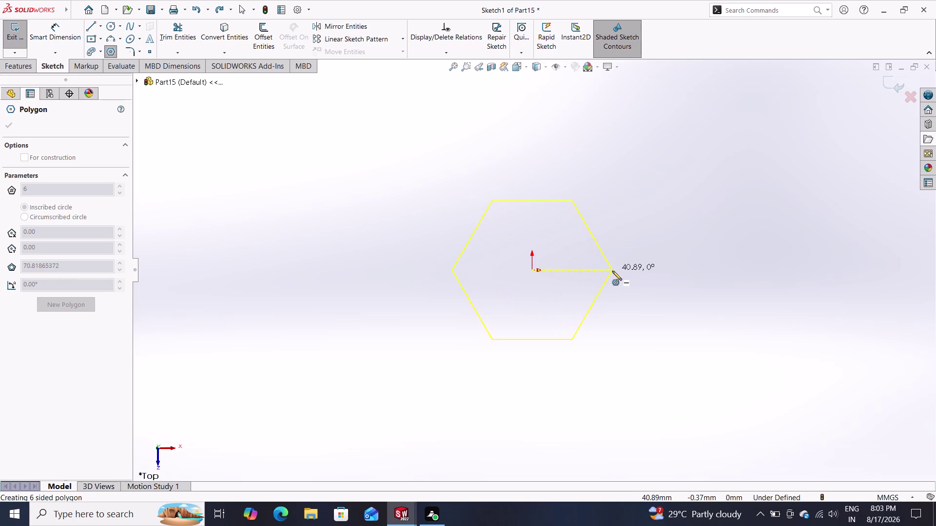
click(612, 271)
key(Escape)
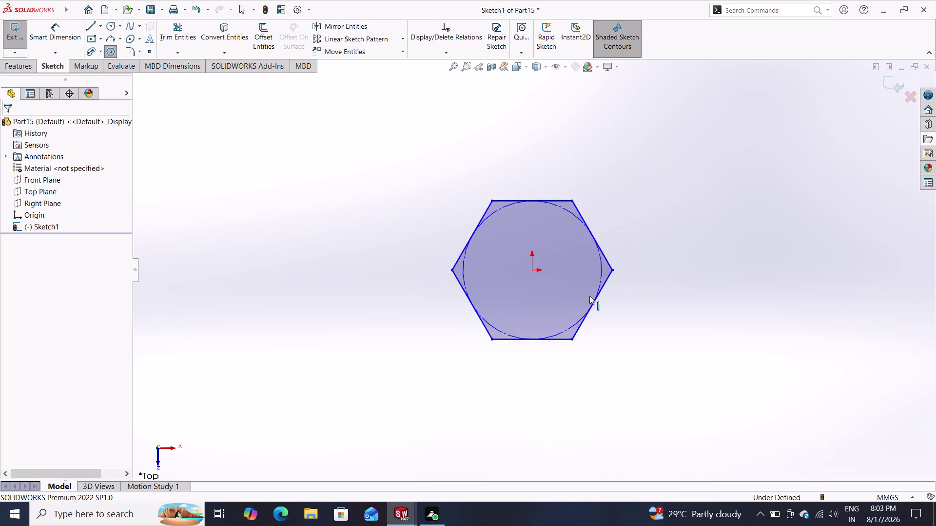
click(536, 340)
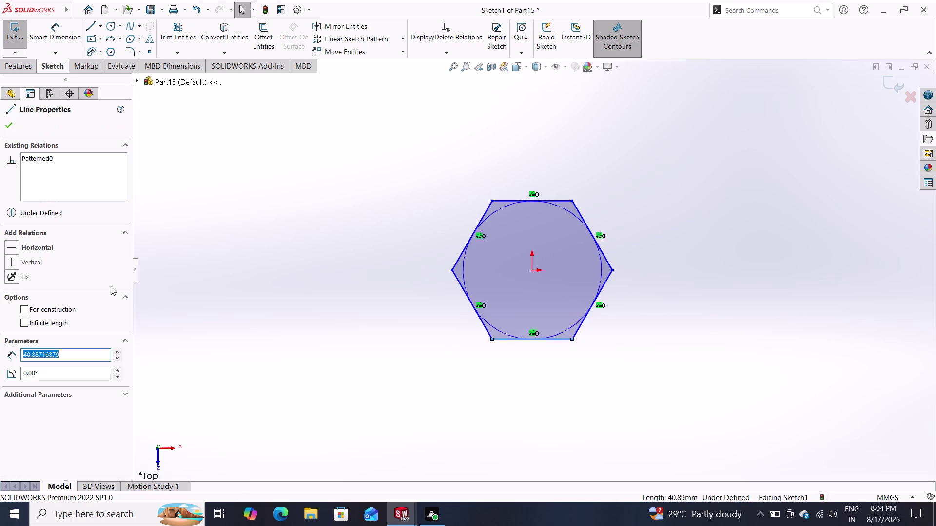
click(32, 250)
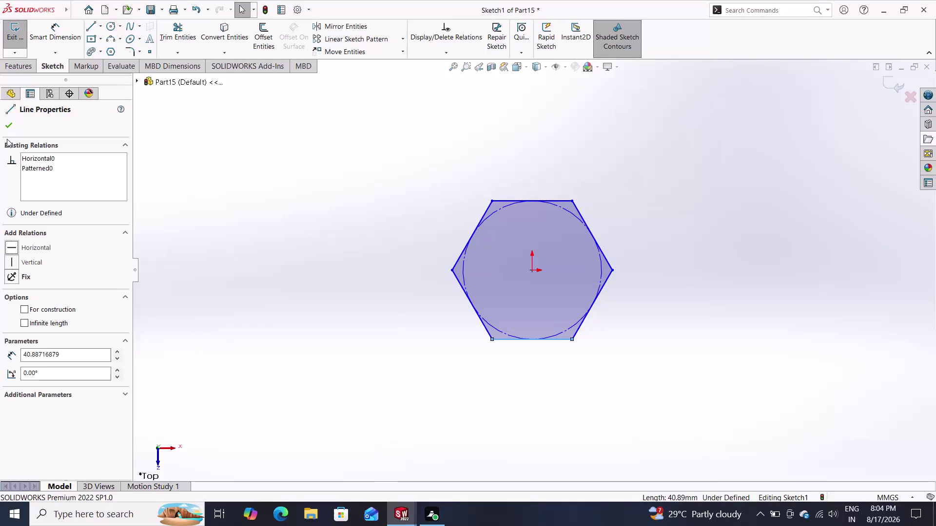
click(10, 121)
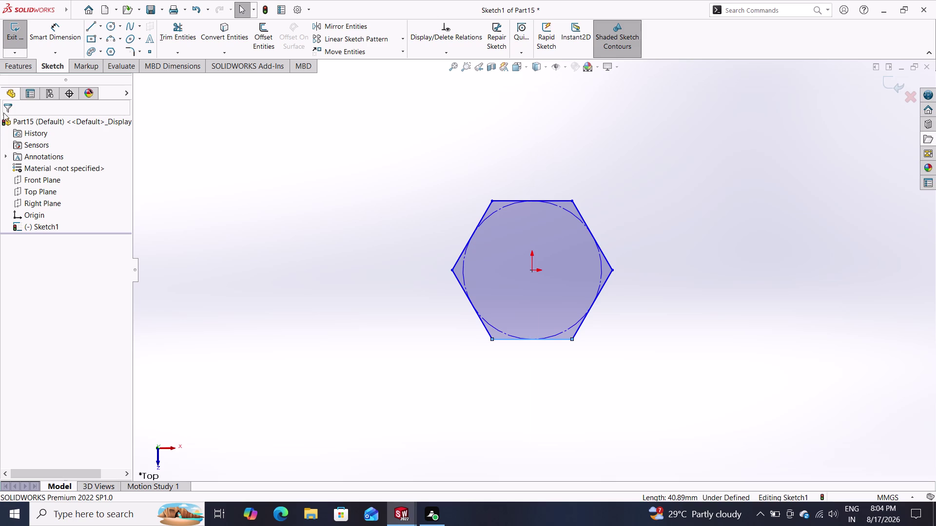
Preview an extrusion of the hexagon, cancel it, and return to the top view.
click(8, 70)
click(20, 28)
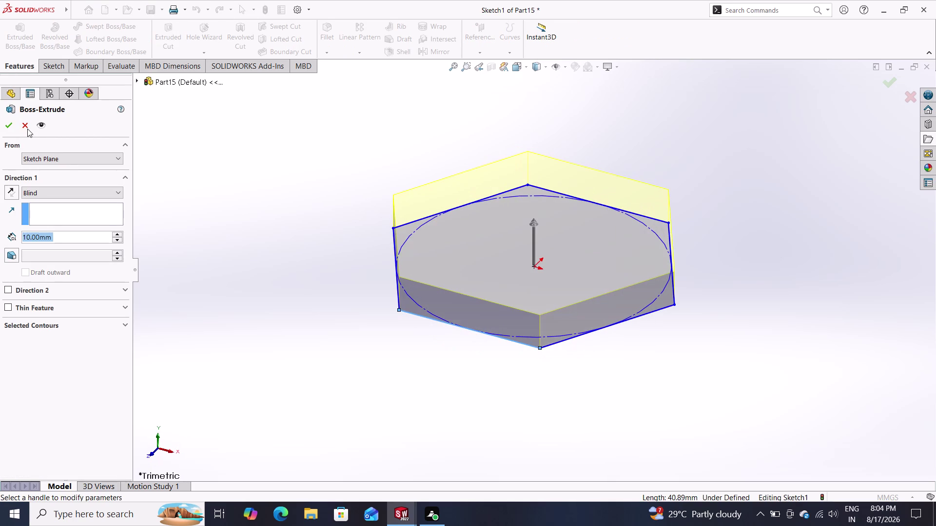
click(27, 129)
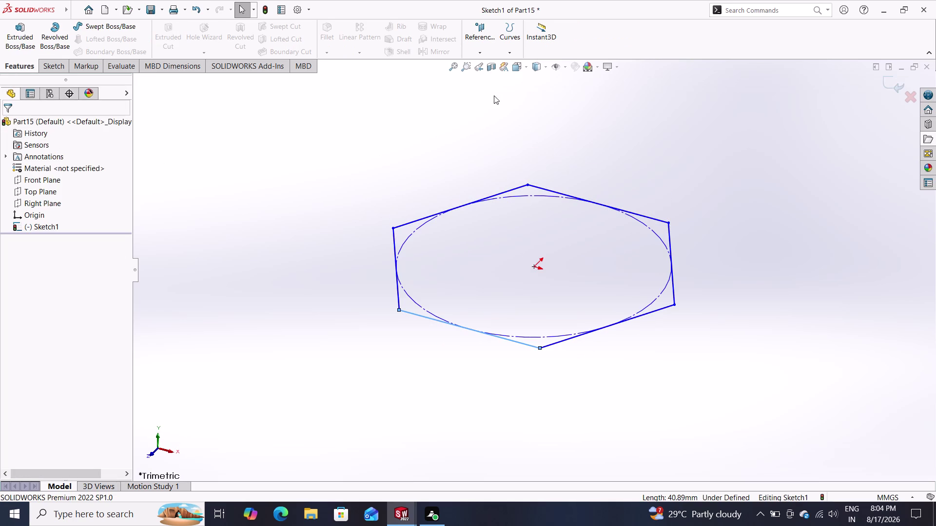
click(477, 68)
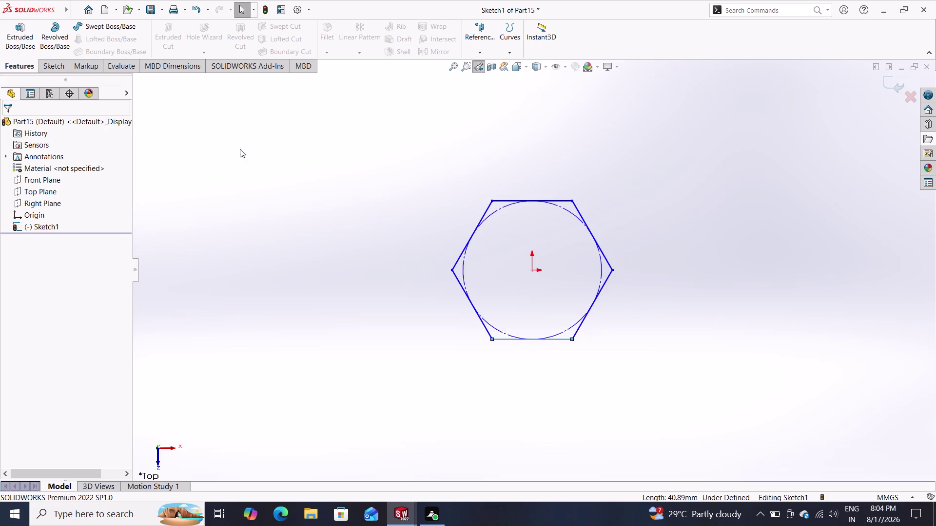
click(46, 64)
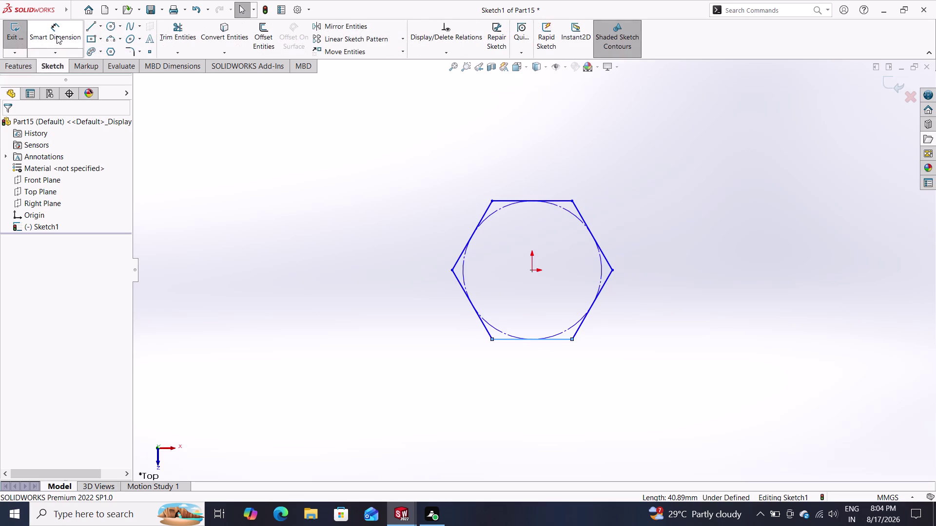
Dimension the hexagon's height to 16 mm, fully defining the sketch.
click(56, 35)
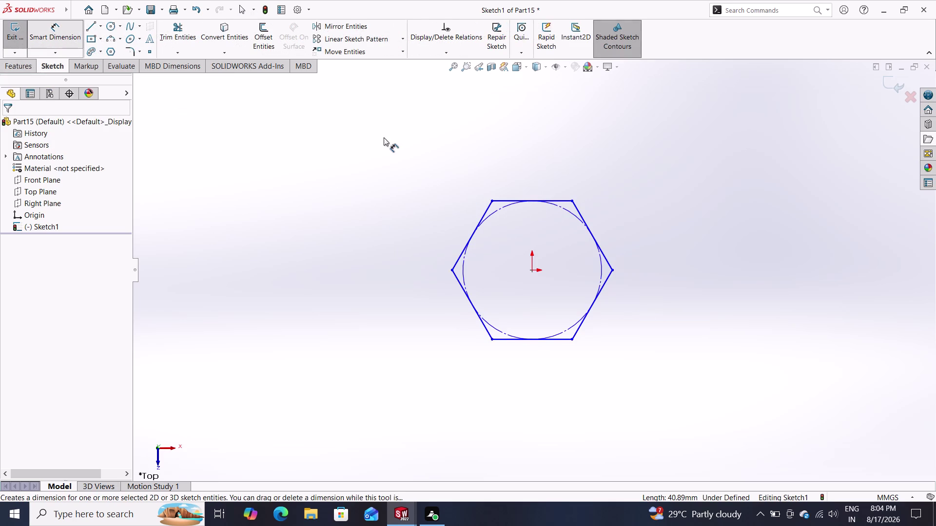
drag(572, 201, 575, 212)
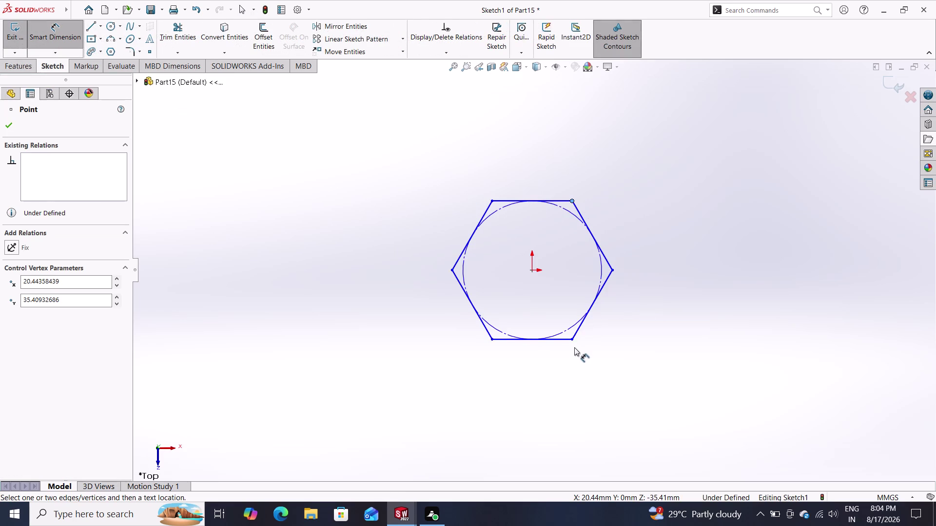
click(573, 340)
click(680, 251)
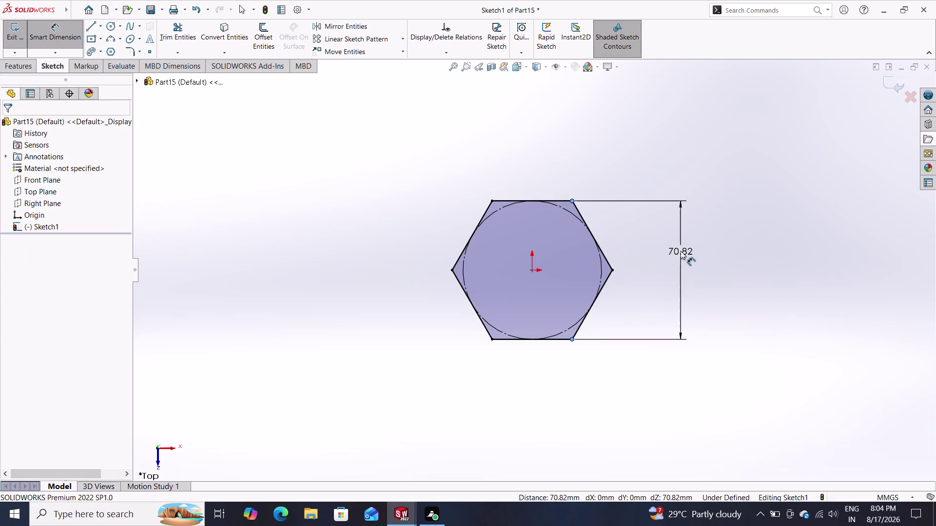
text(16)
key(Return)
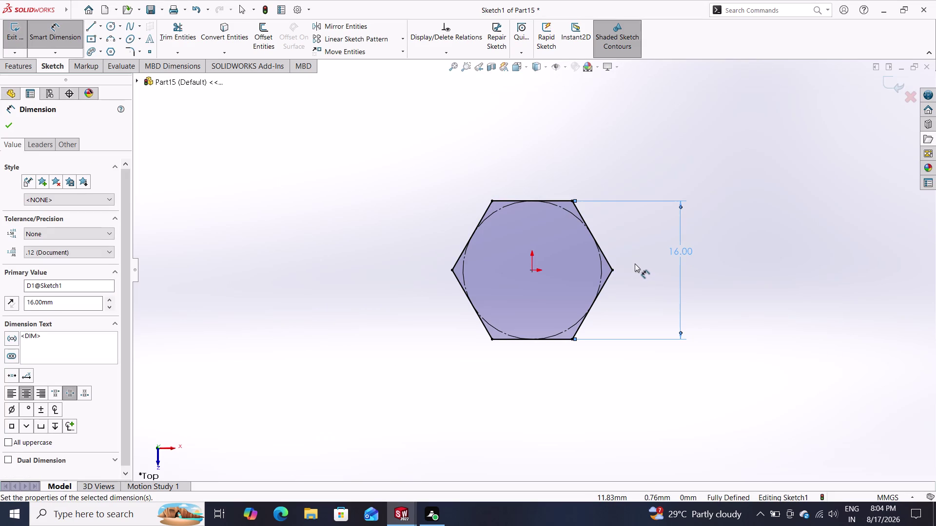
click(28, 66)
click(17, 39)
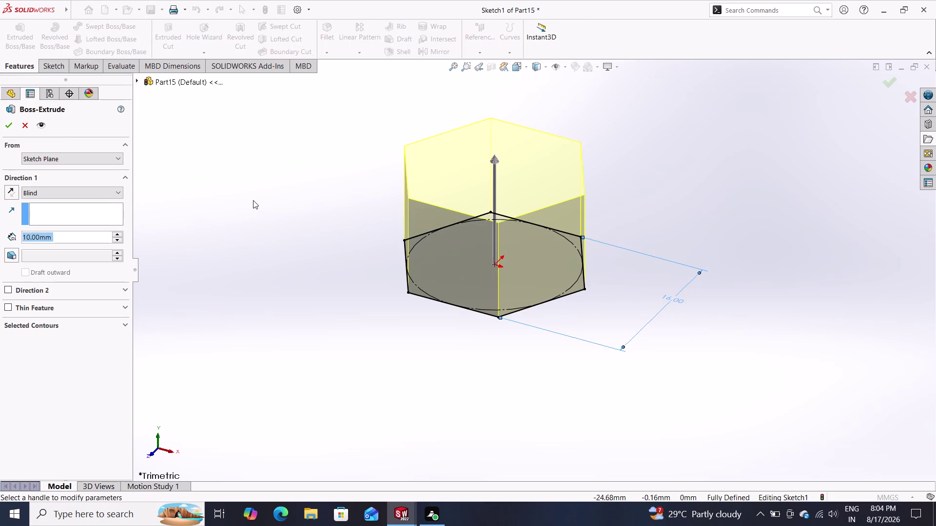
Extrude the hexagon 11 mm with a Mid Plane end condition.
text(11)
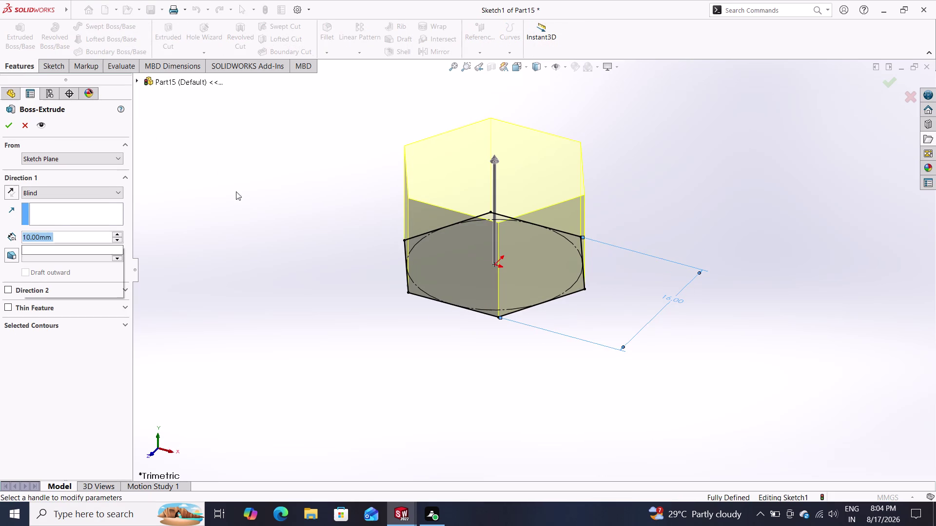
key(Return)
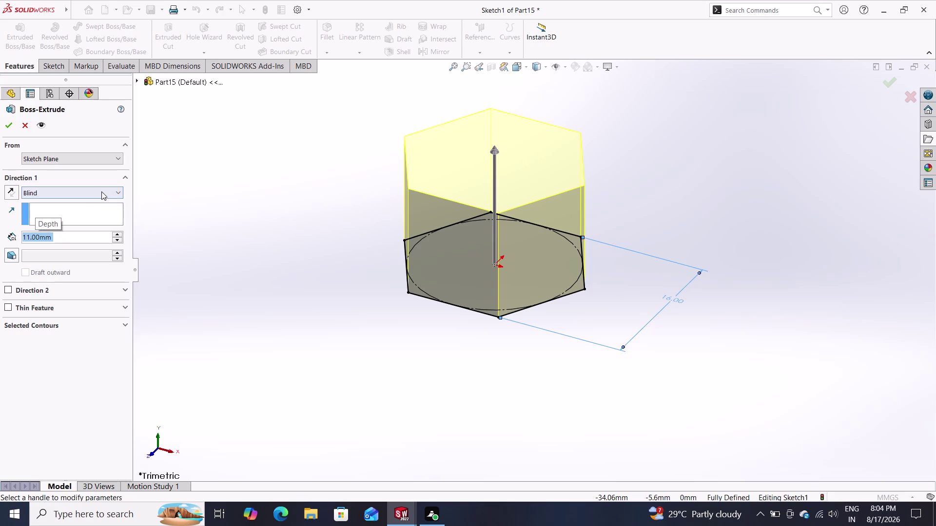
click(101, 191)
click(76, 248)
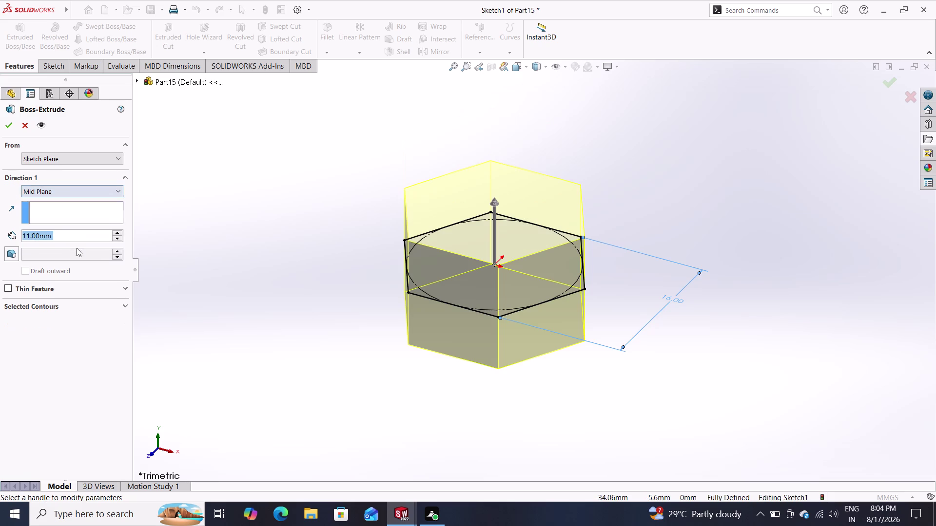
click(6, 126)
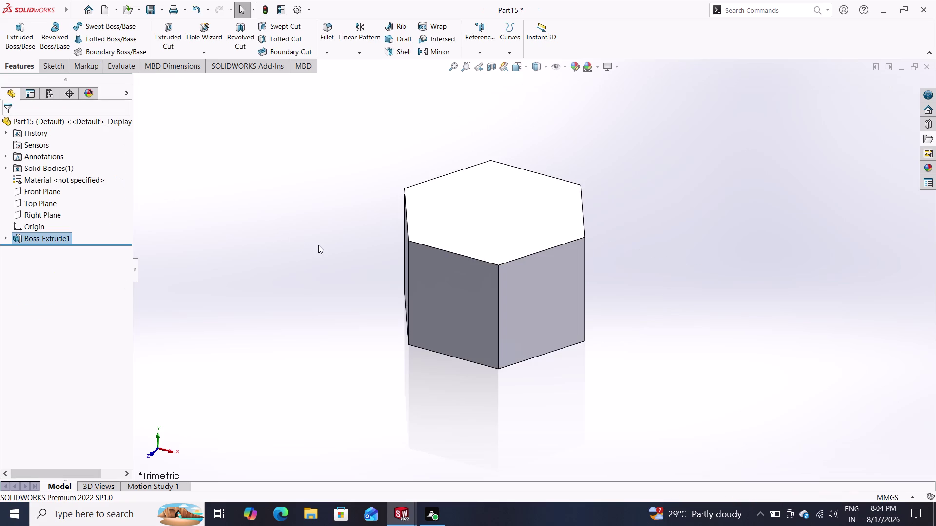
click(446, 344)
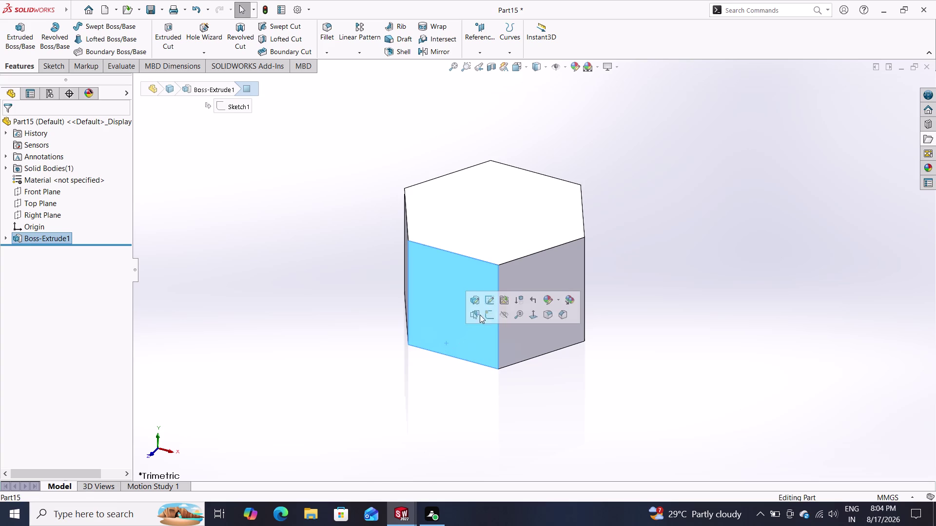
Start Sketch2 on a side face of the prism and open Convert Entities.
click(492, 316)
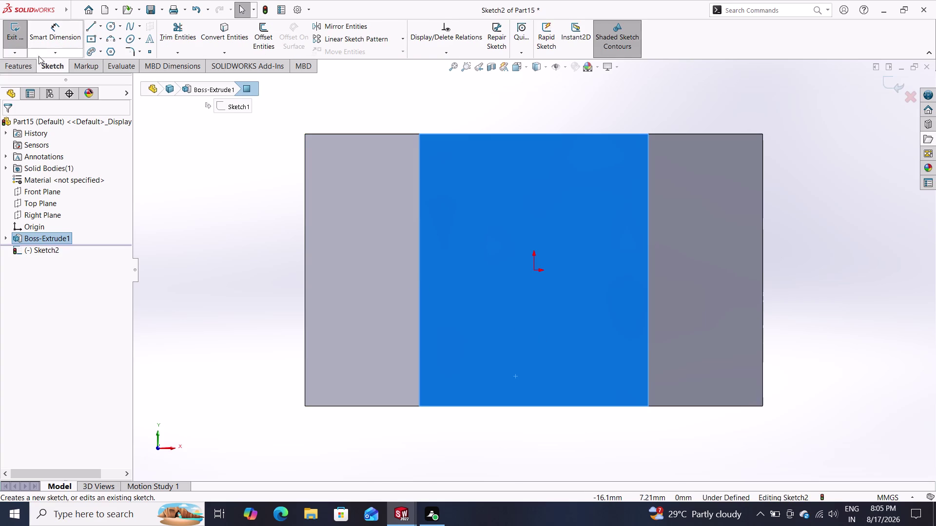
click(25, 62)
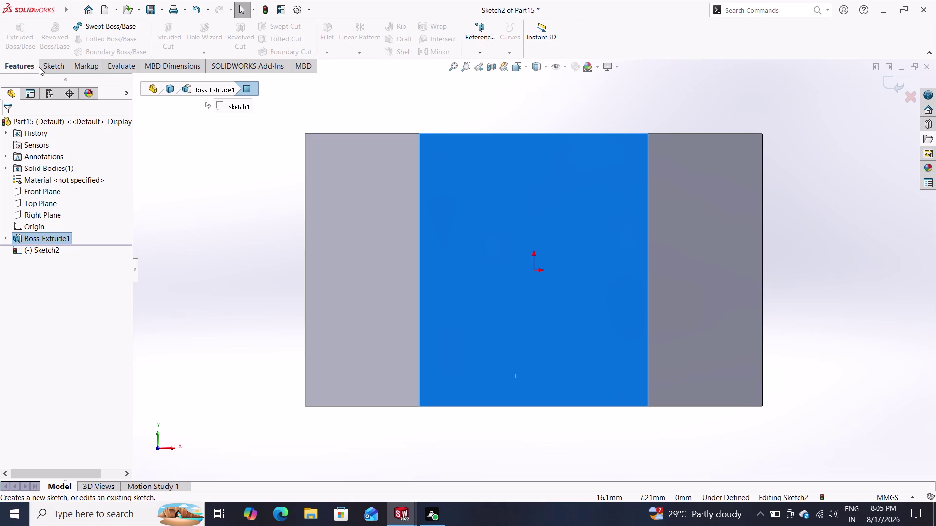
click(41, 66)
click(213, 34)
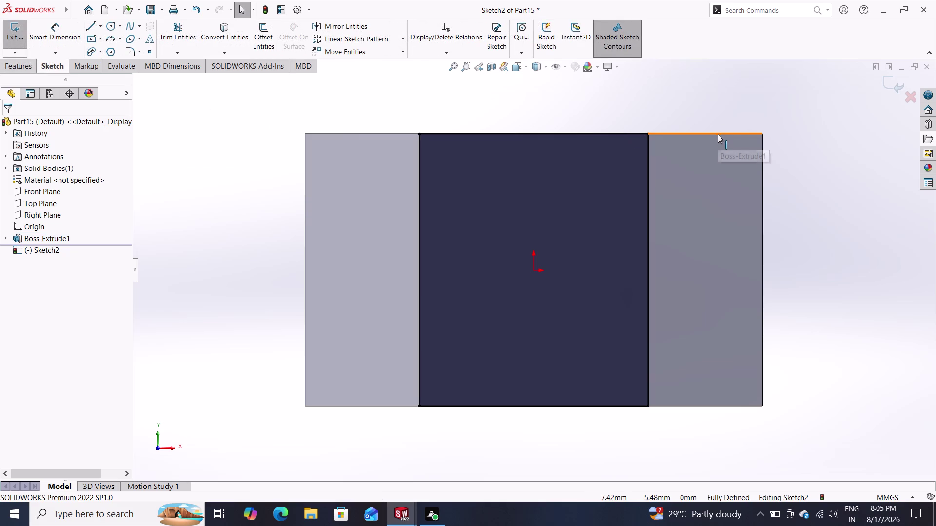
Select the right block's right and top edges for conversion.
click(718, 134)
click(762, 163)
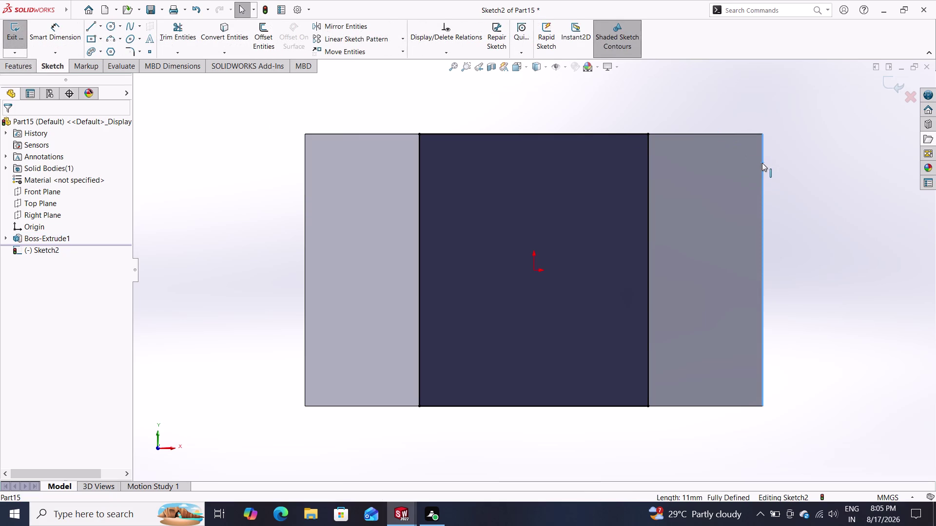
click(230, 30)
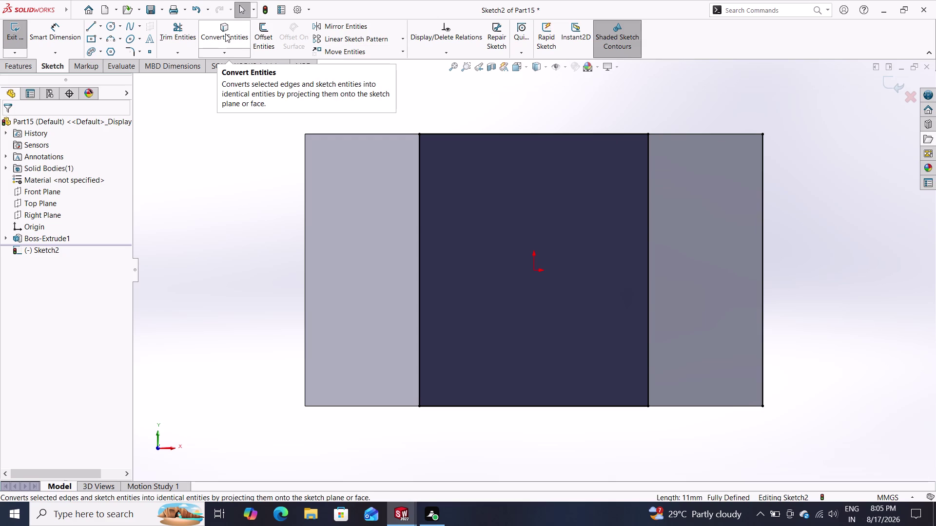
click(225, 33)
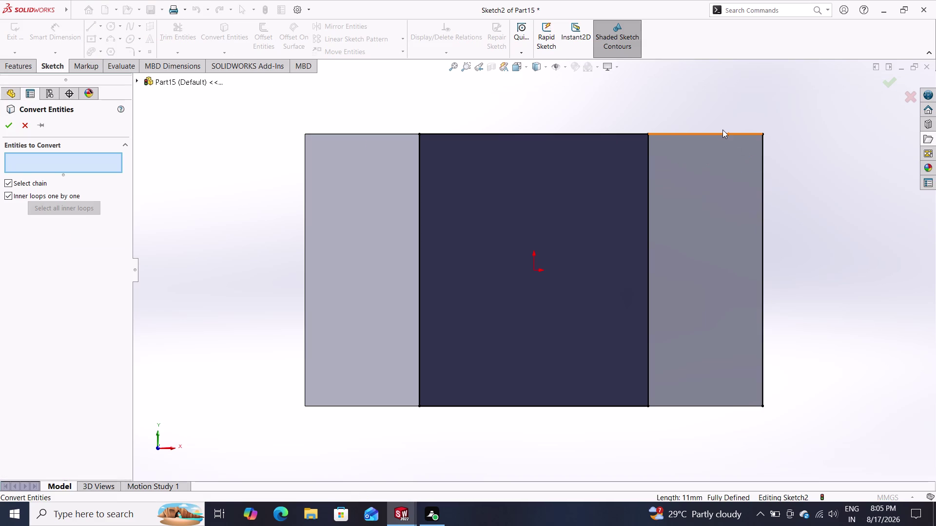
click(720, 131)
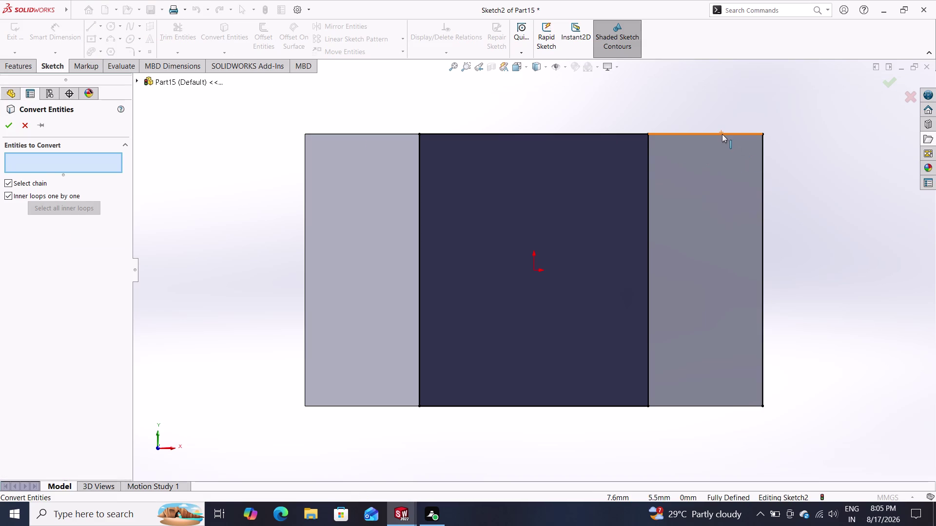
click(722, 134)
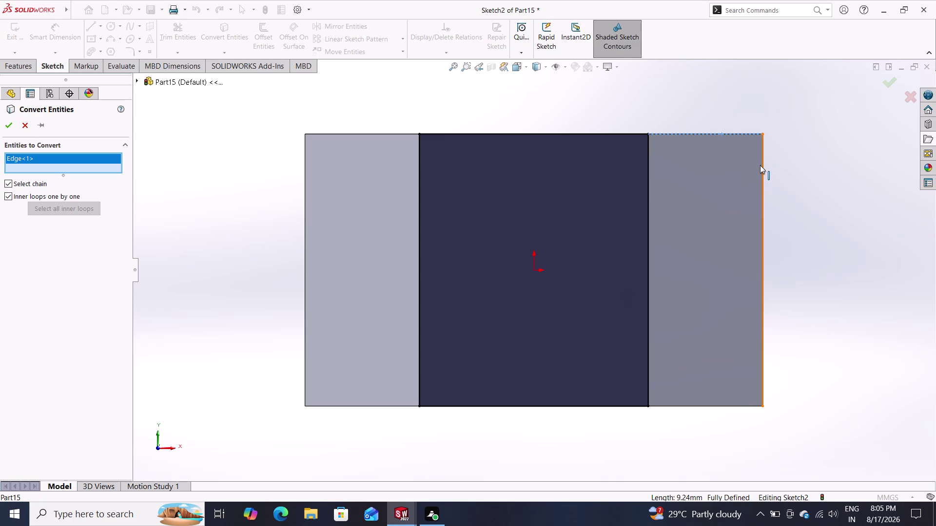
click(760, 166)
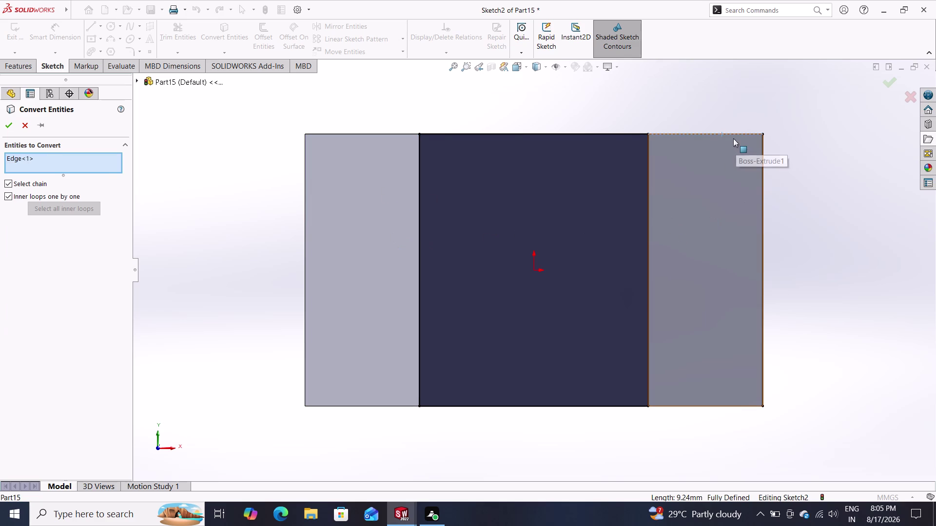
click(761, 165)
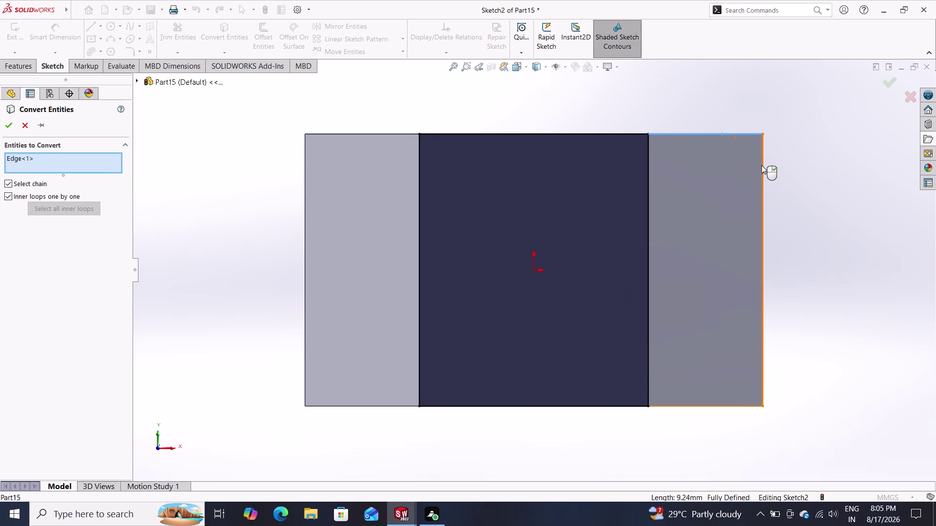
click(761, 167)
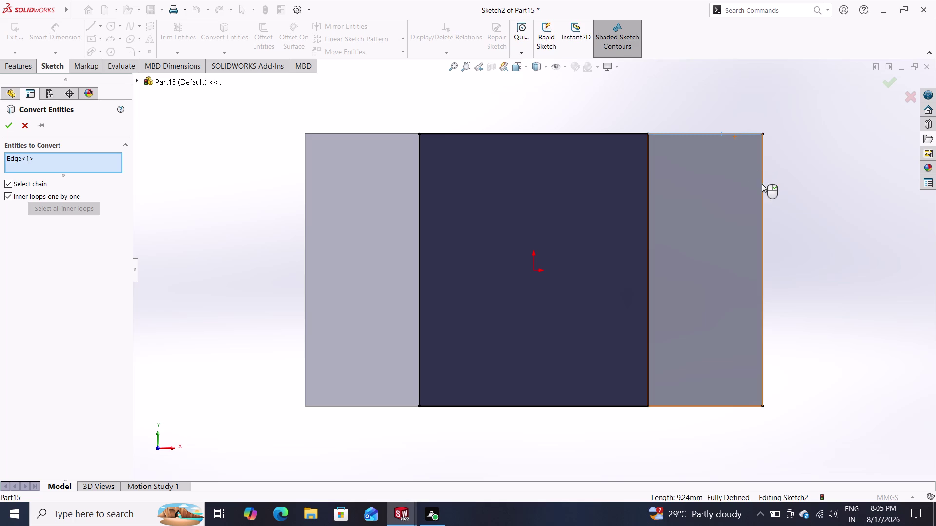
double_click(761, 177)
Reselect the right block's top and right edges and convert them into sketch lines.
click(712, 133)
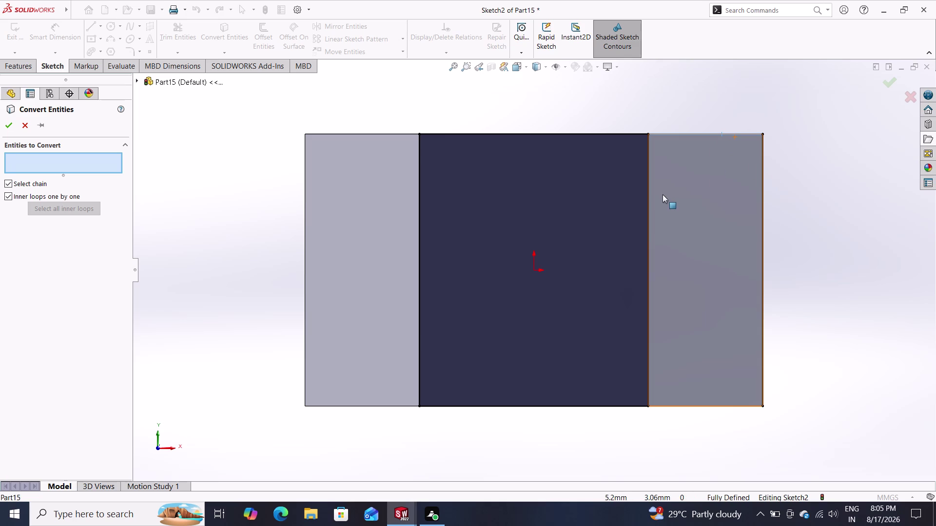
click(716, 133)
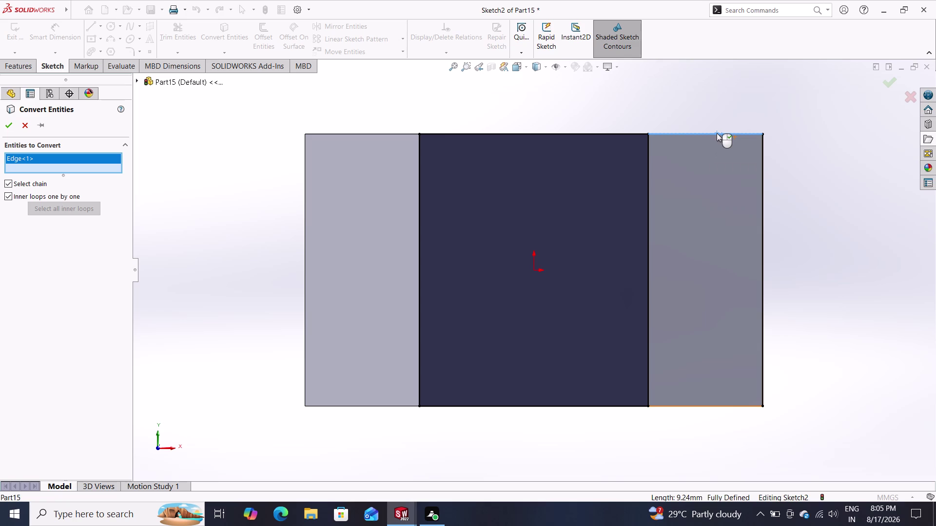
click(762, 181)
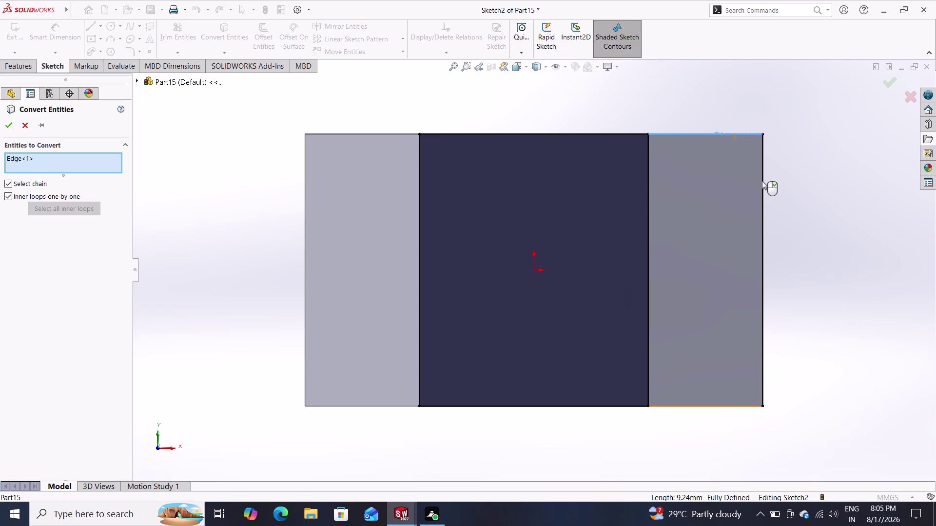
click(761, 181)
double_click(761, 181)
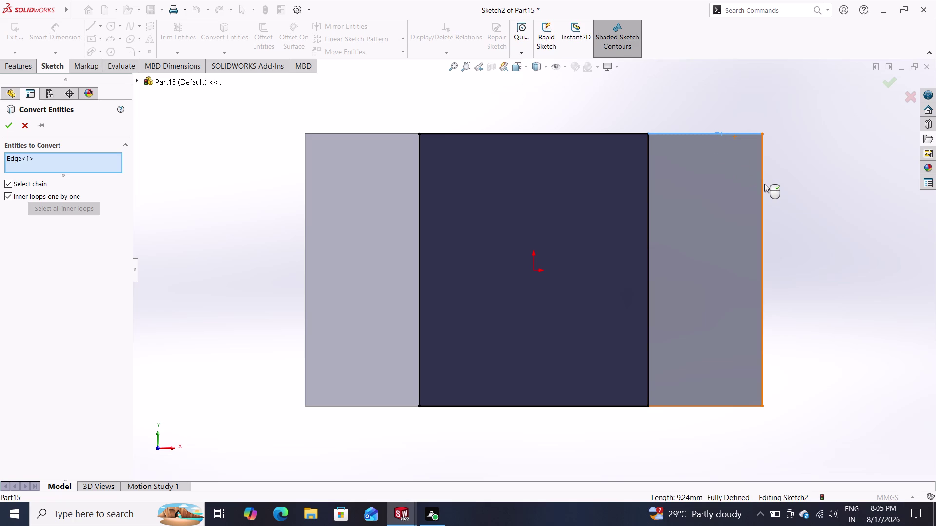
click(764, 184)
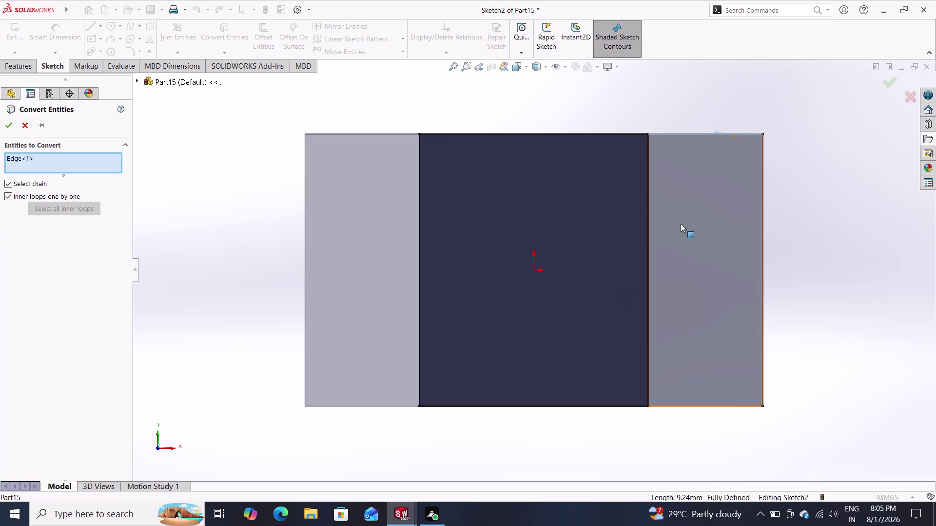
click(10, 123)
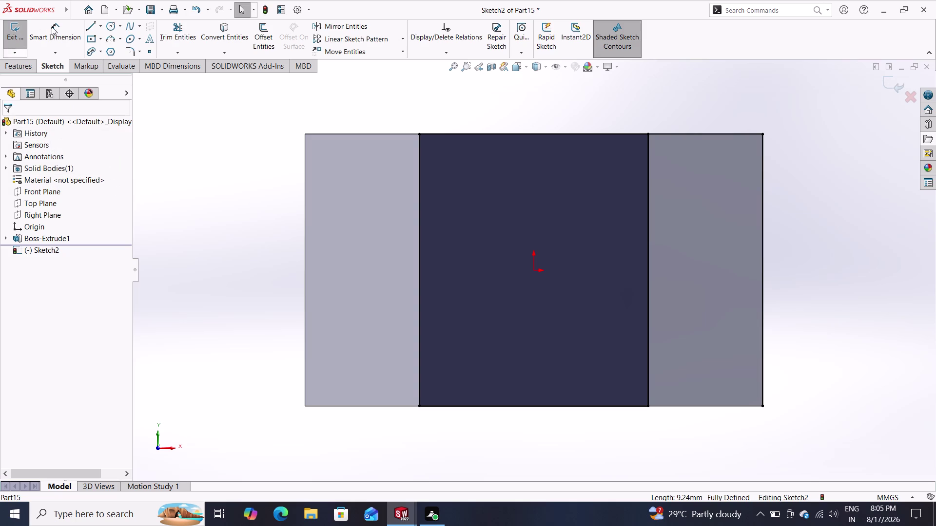
Open Sketch Fillet and pick the right line at the block's top-right corner.
click(123, 49)
click(125, 50)
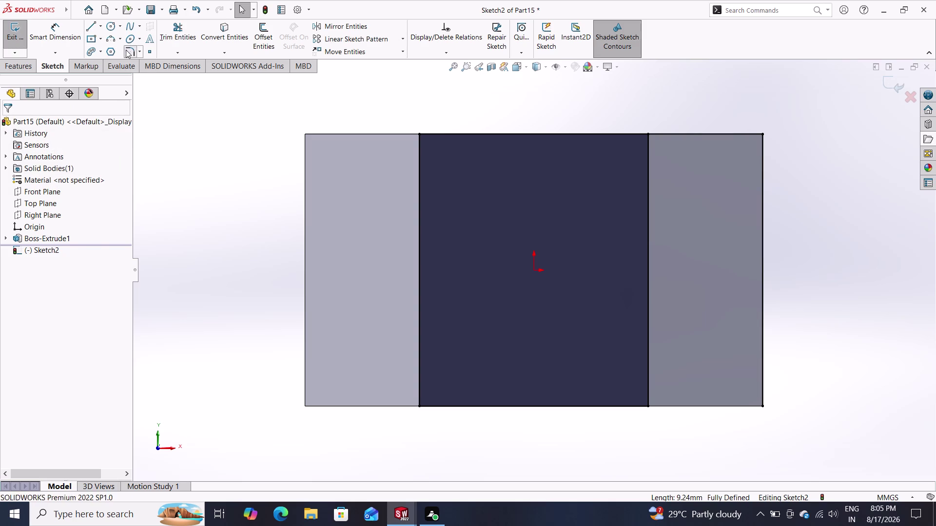
drag(803, 119, 737, 140)
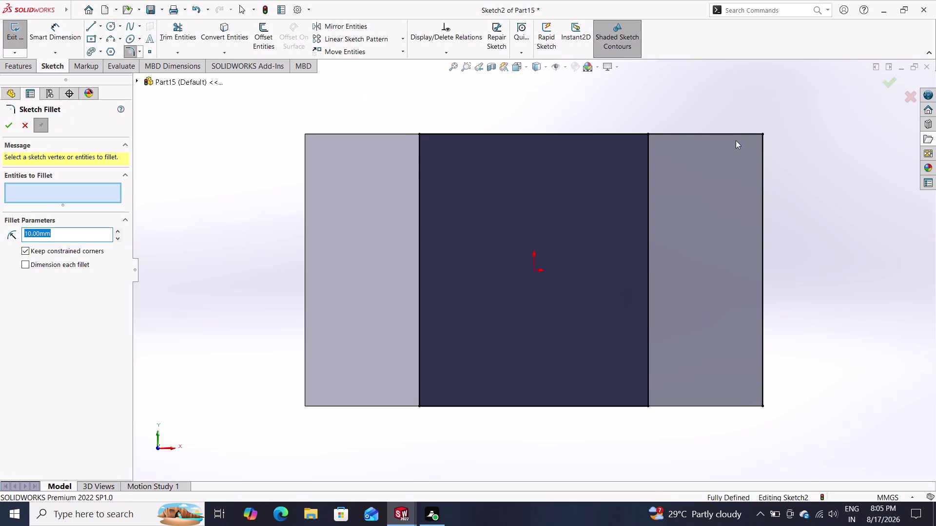
drag(737, 140, 719, 176)
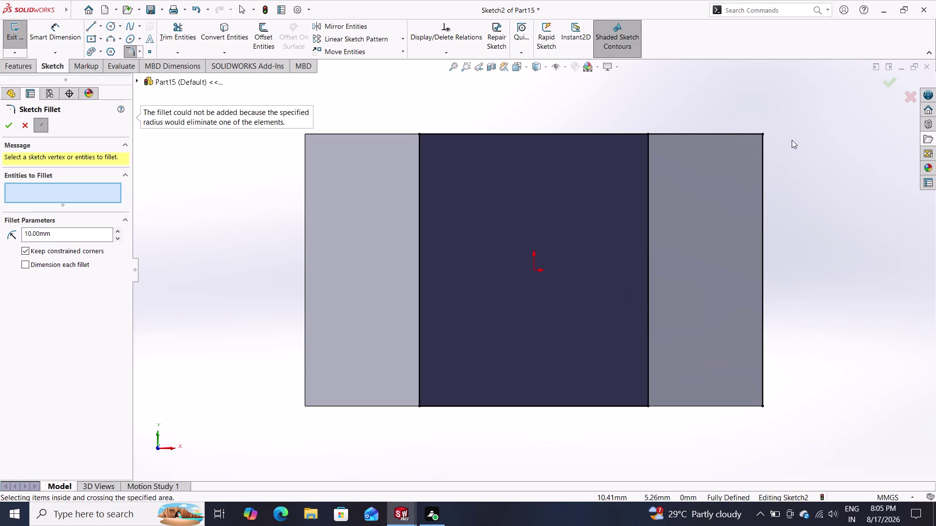
drag(798, 116, 727, 171)
drag(730, 114, 772, 184)
click(762, 168)
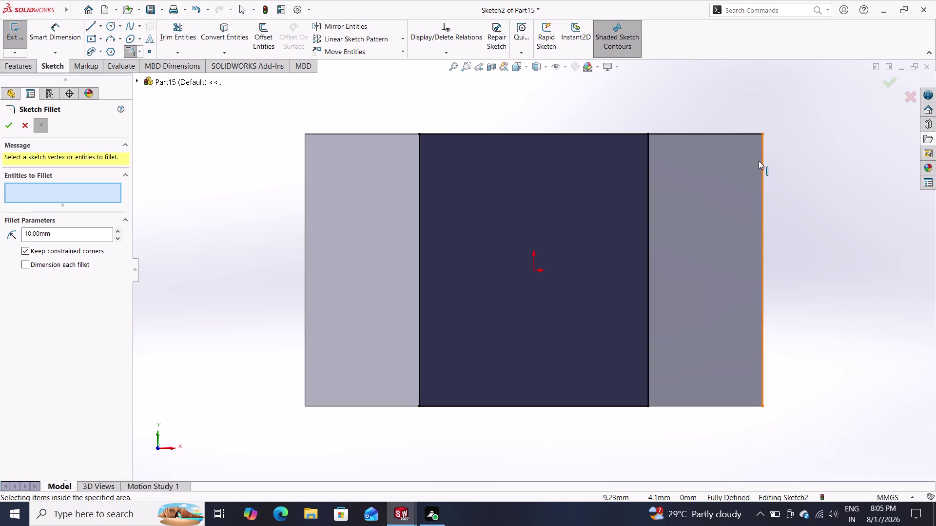
click(744, 135)
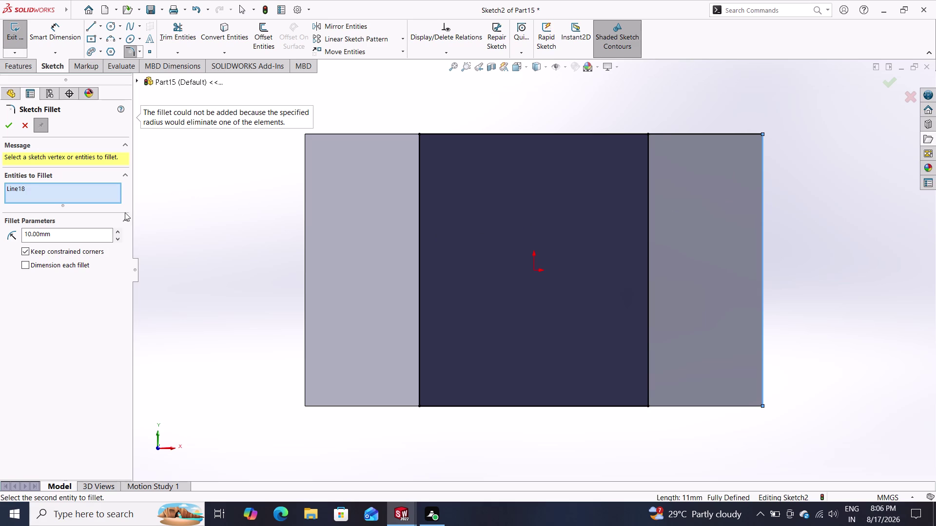
Set the fillet radius to 2 mm and round the corner between the right and top lines.
drag(61, 237, 0, 246)
key(2)
key(Return)
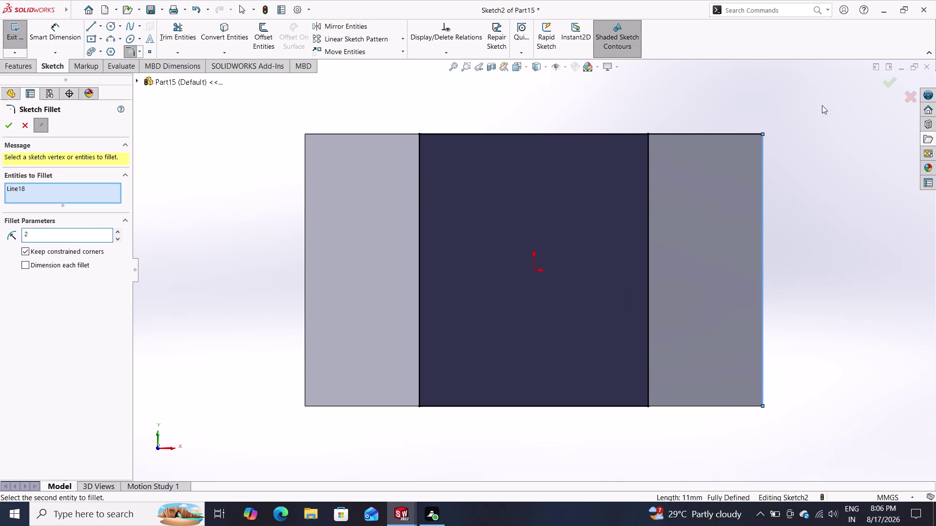
drag(823, 105, 734, 158)
click(753, 132)
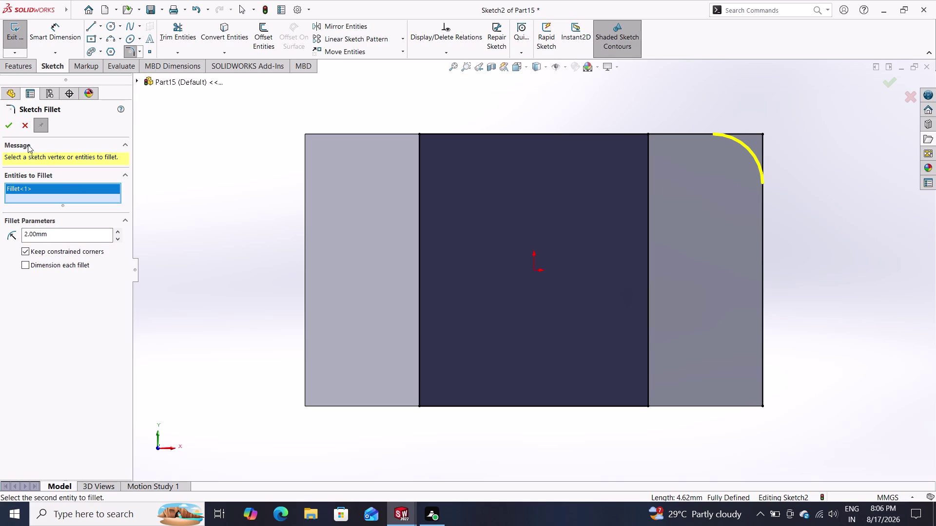
click(9, 128)
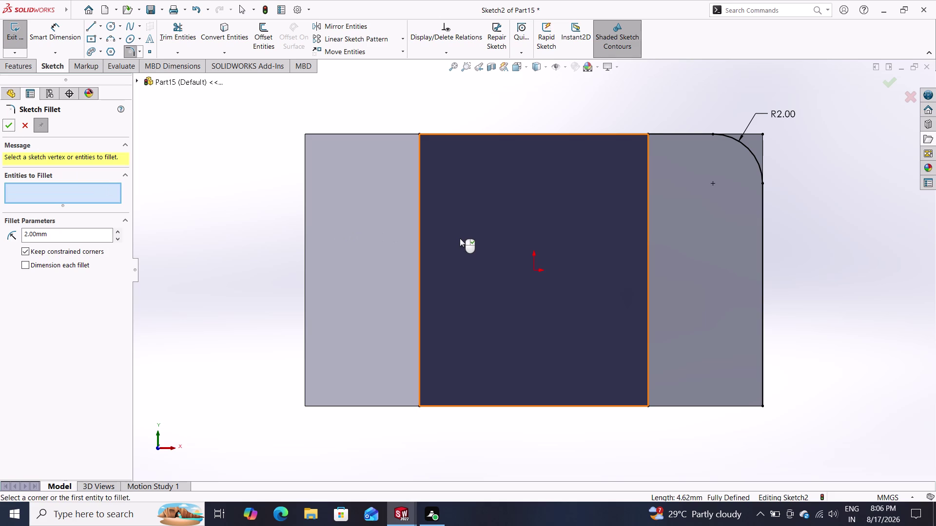
click(89, 27)
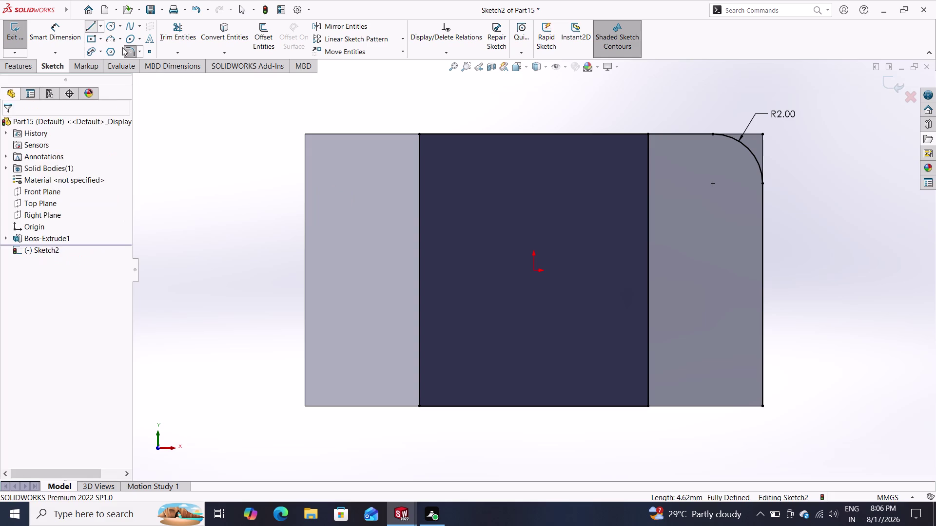
Draw the up, across, down and back lines forming a closed outline around the block.
click(649, 135)
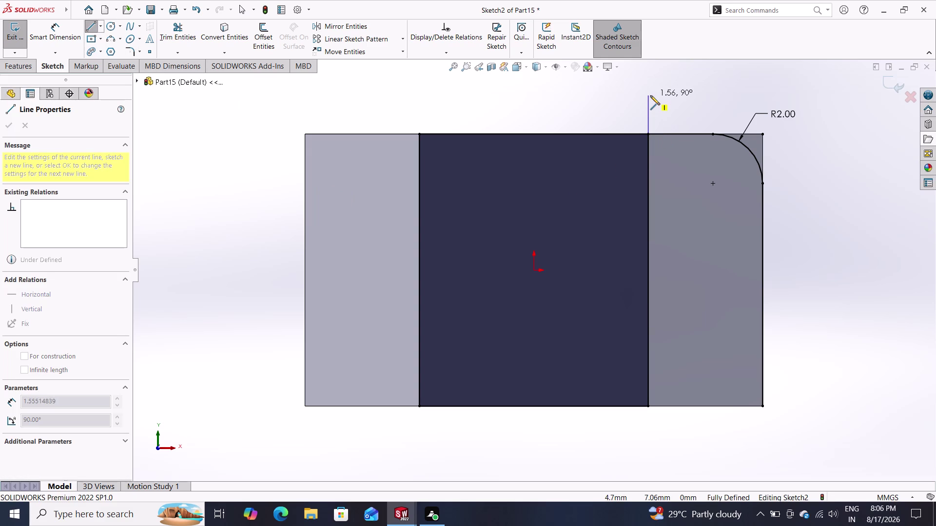
click(650, 92)
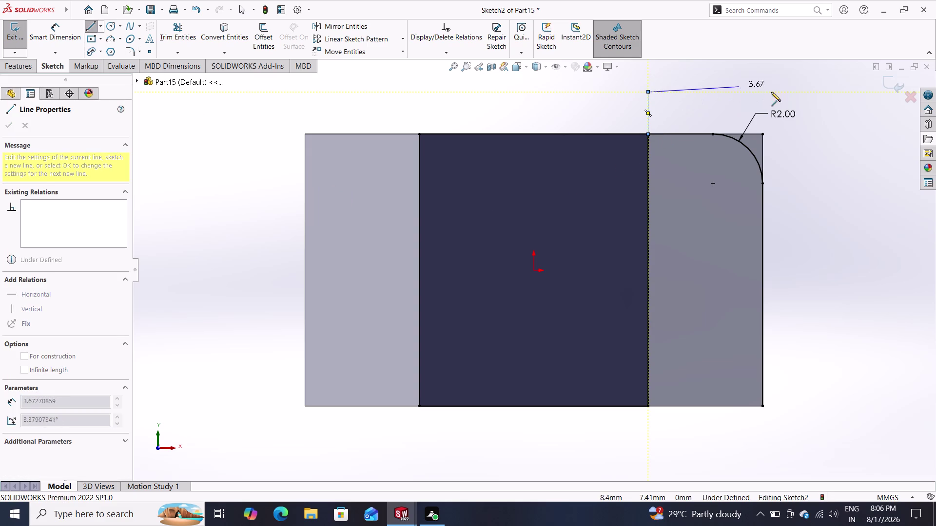
click(816, 94)
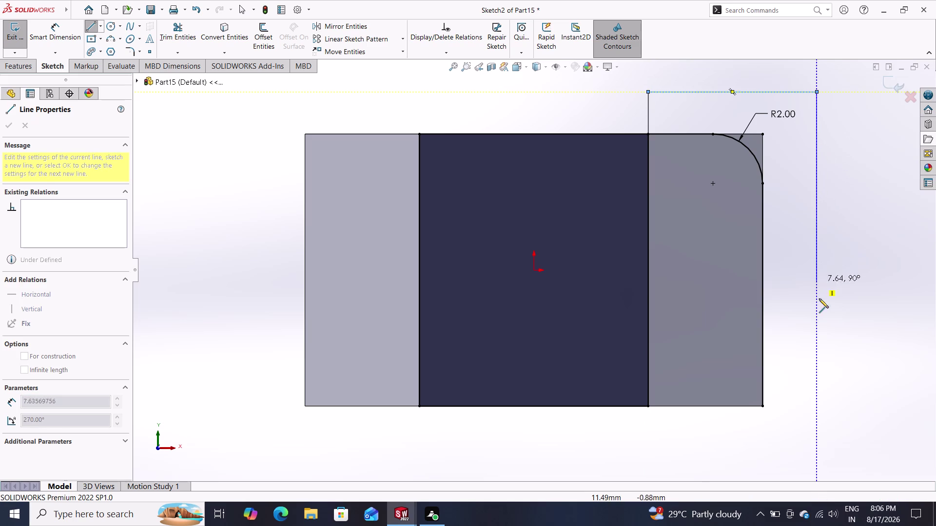
click(815, 408)
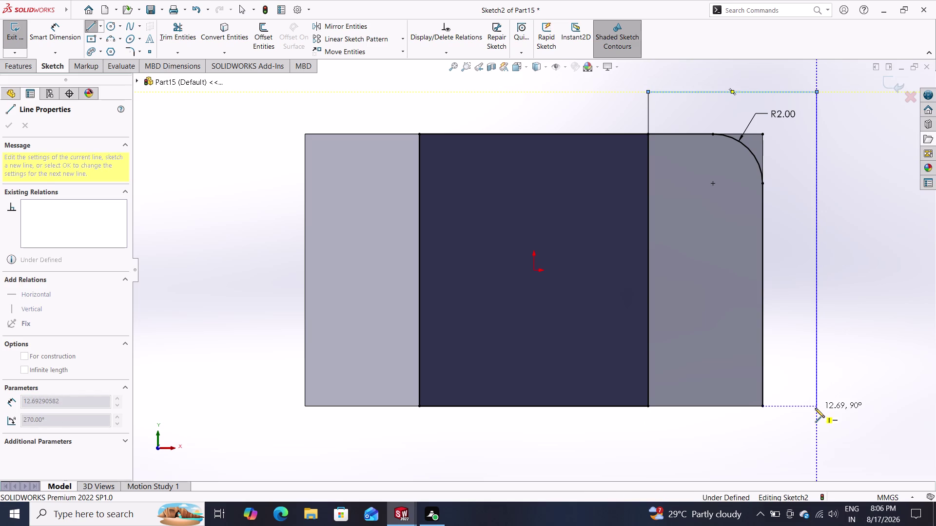
click(764, 408)
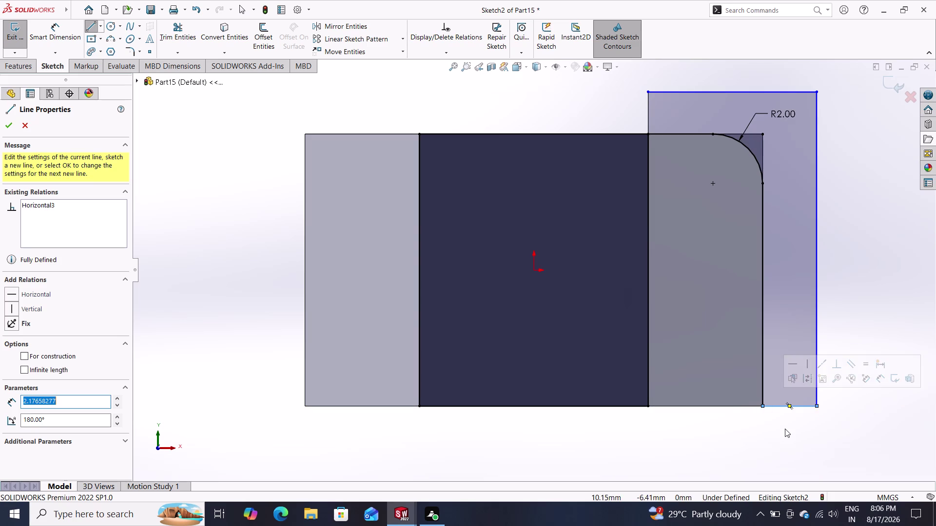
click(9, 129)
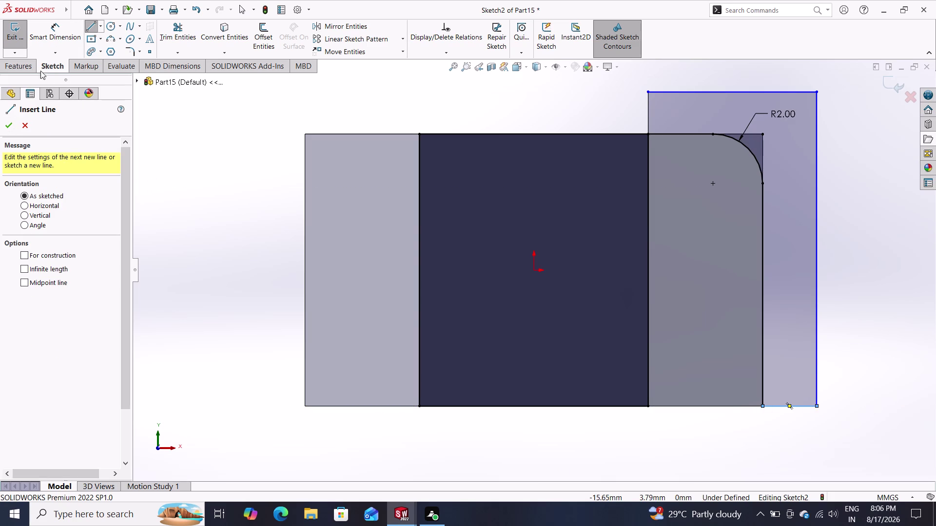
Cancel a revolved cut attempt and start a vertical centerline at the origin.
click(31, 65)
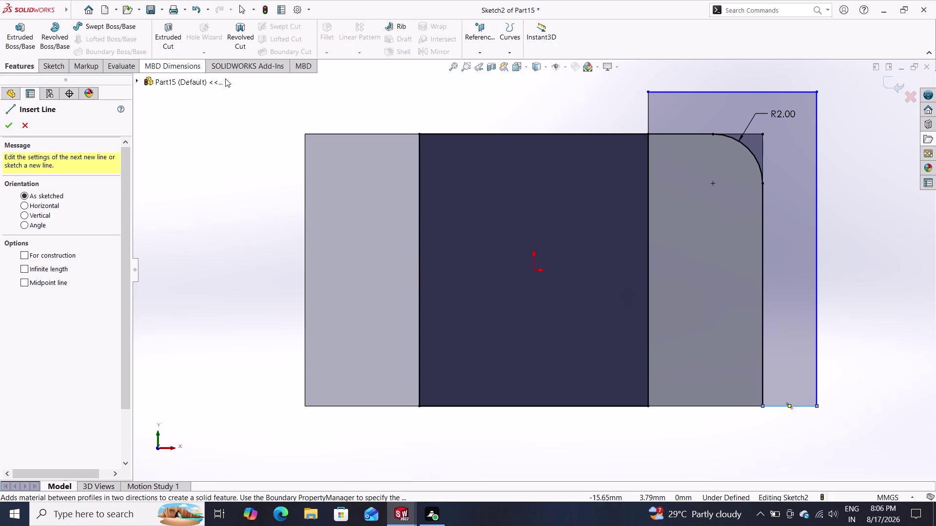
click(242, 28)
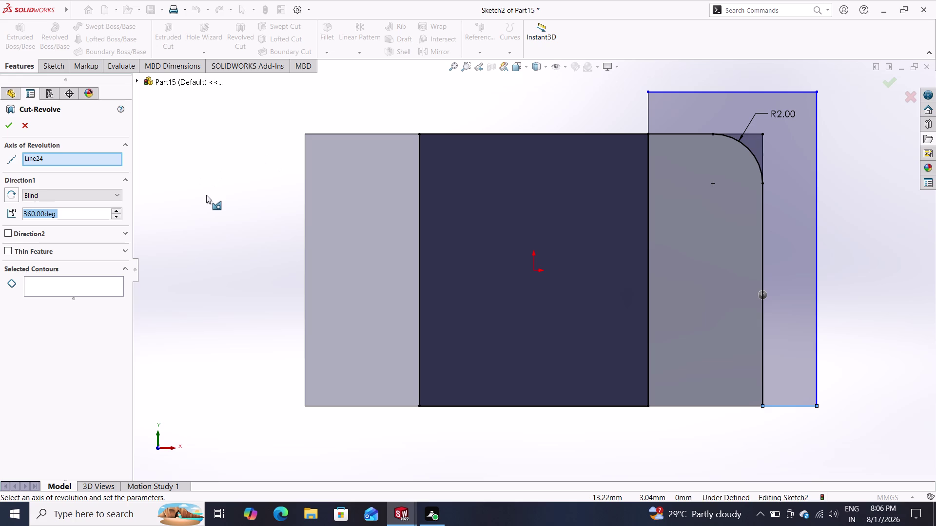
key(Escape)
key(Escape)
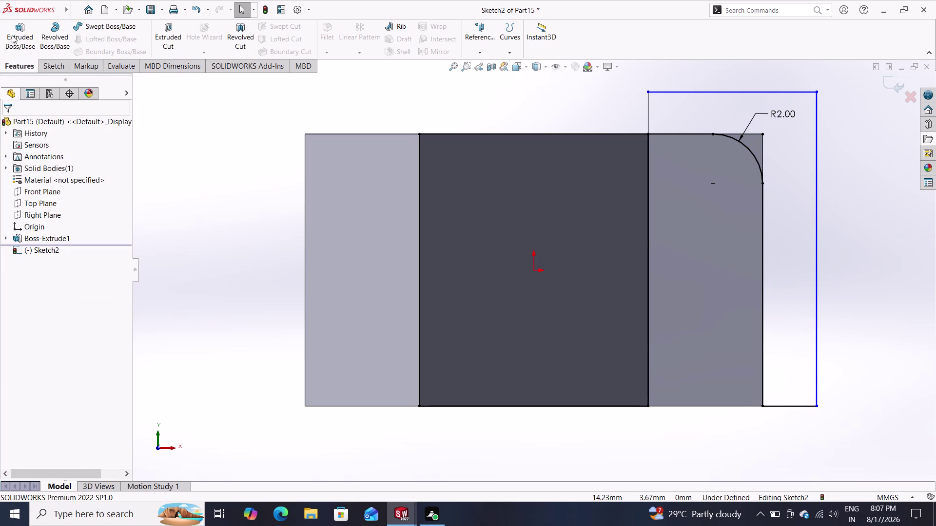
click(4, 64)
click(51, 62)
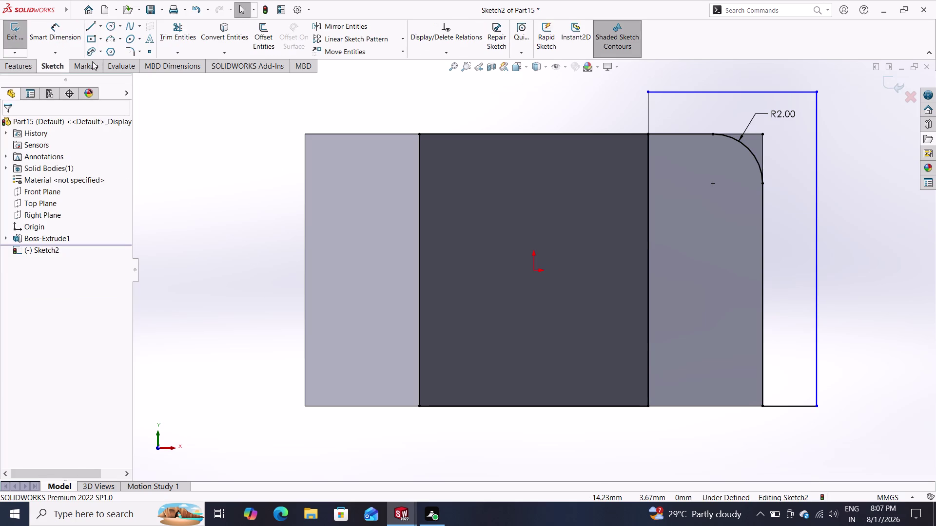
click(102, 24)
click(111, 49)
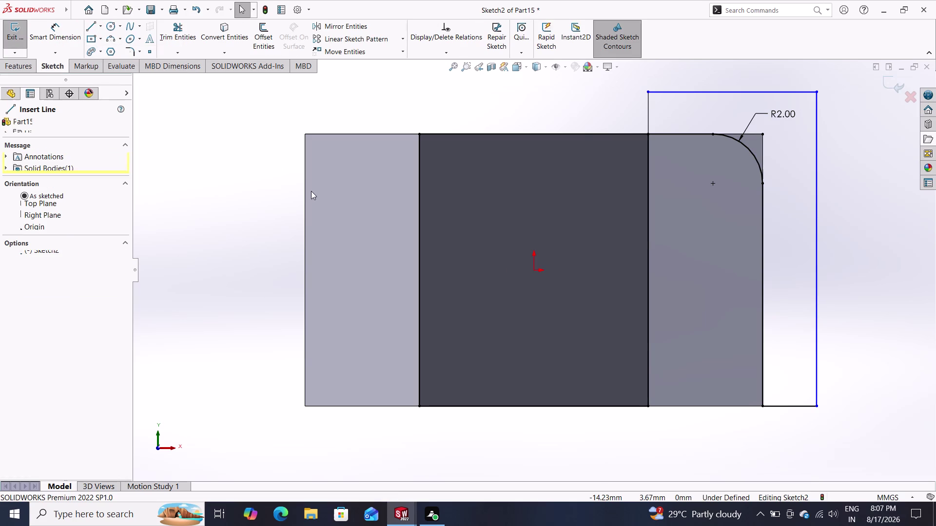
click(535, 271)
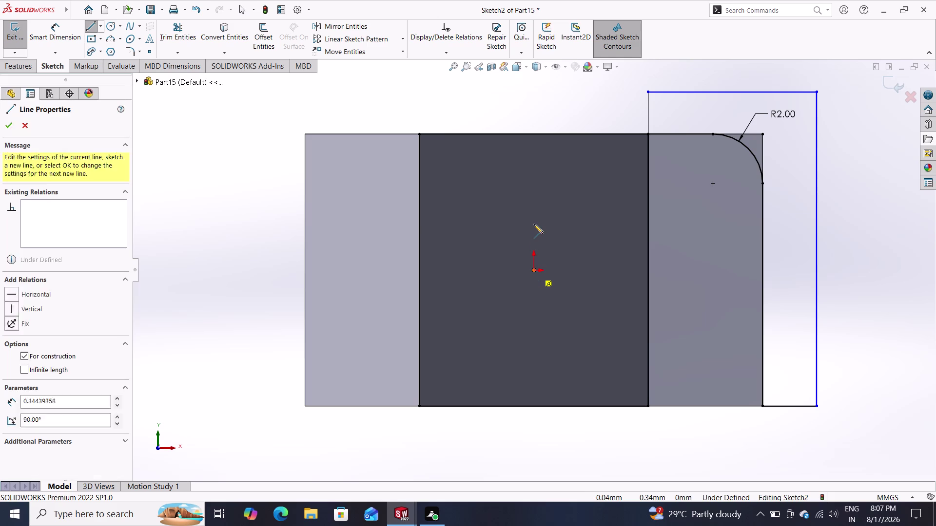
Finish the vertical centerline at the origin, then attempt a revolved cut around it and cancel it.
click(534, 177)
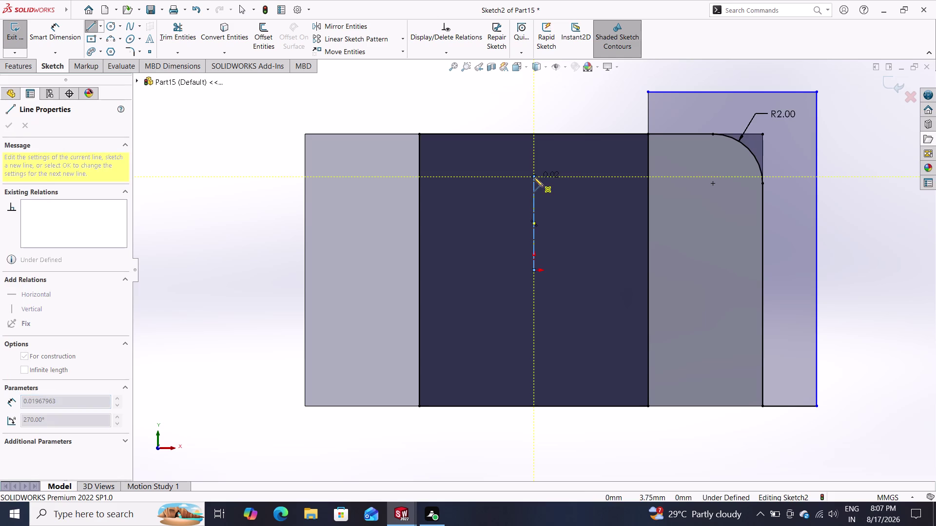
key(Escape)
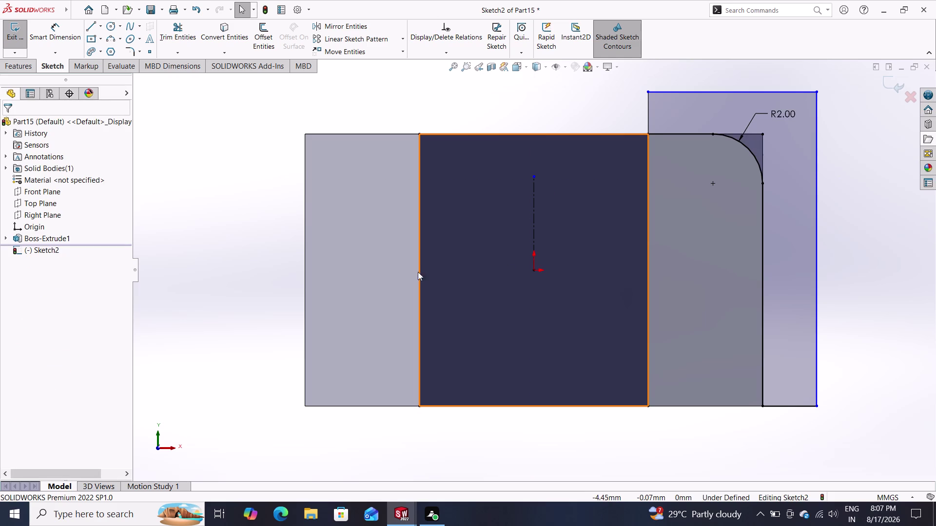
click(24, 64)
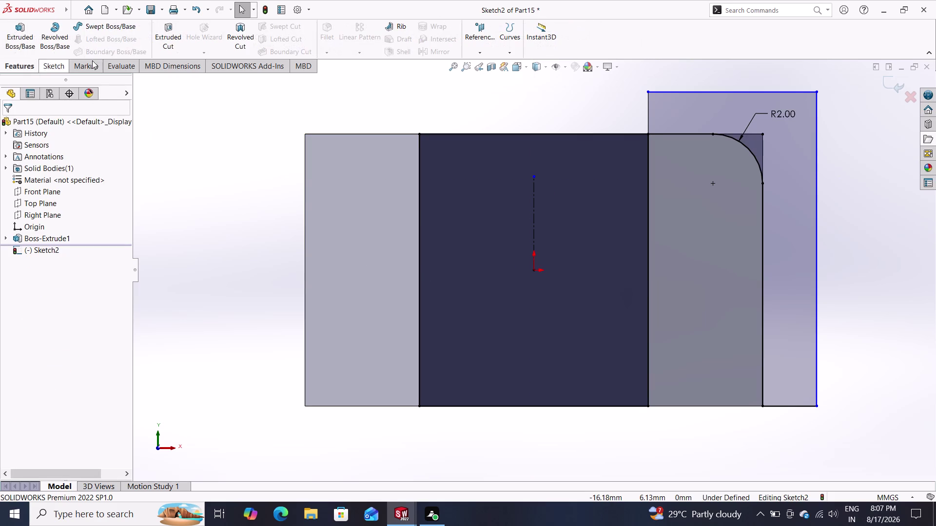
click(238, 31)
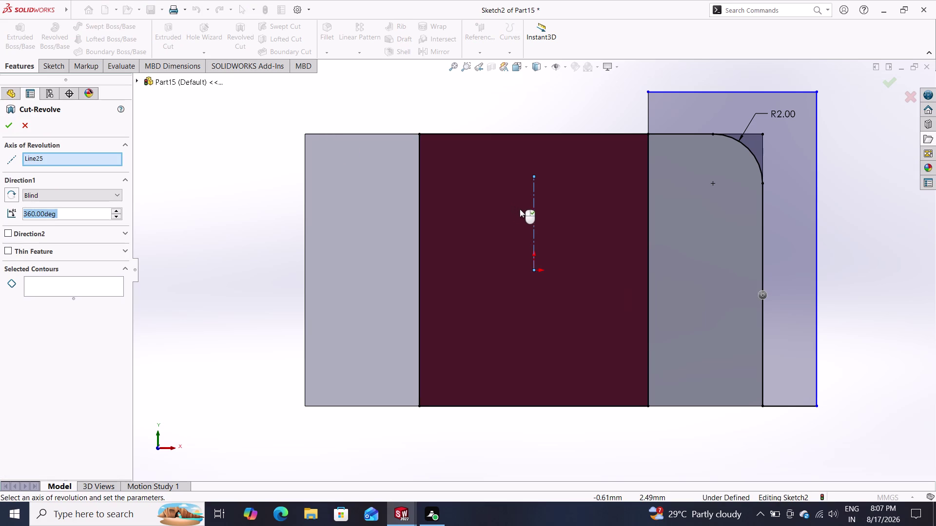
click(532, 211)
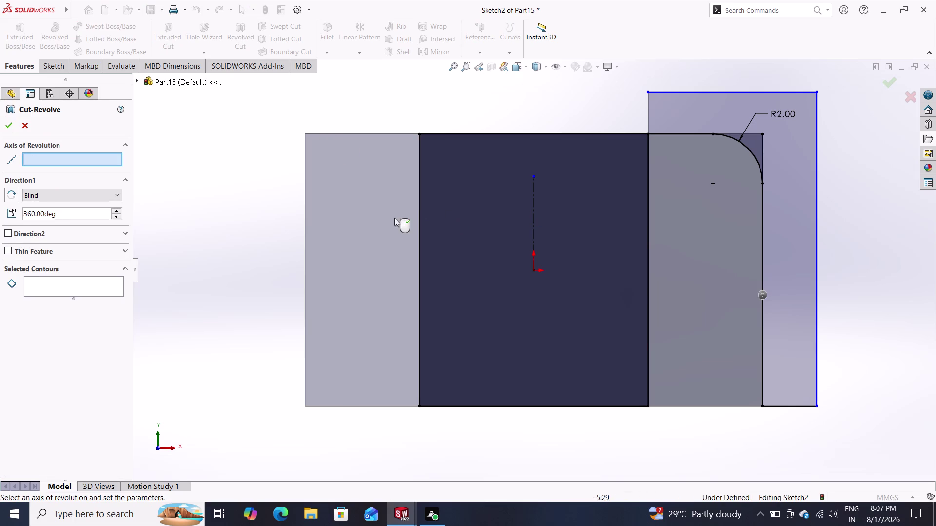
click(535, 195)
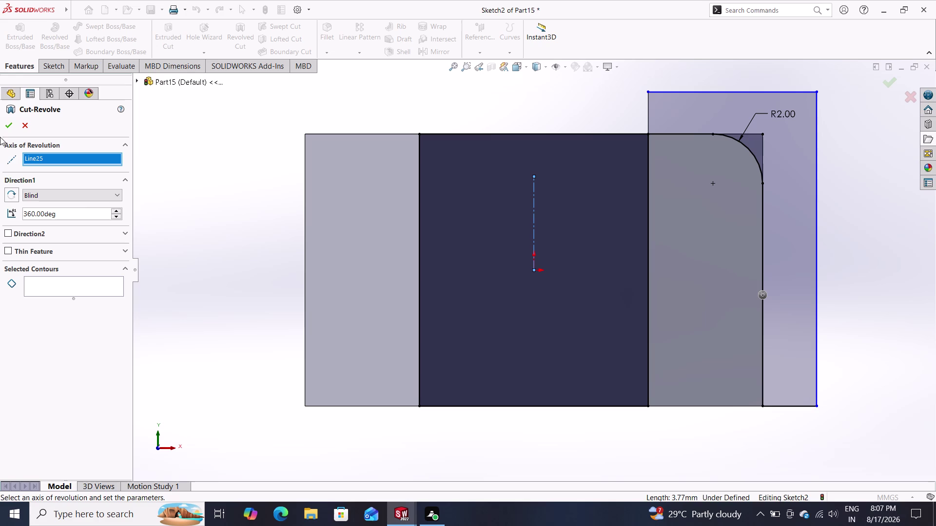
click(9, 128)
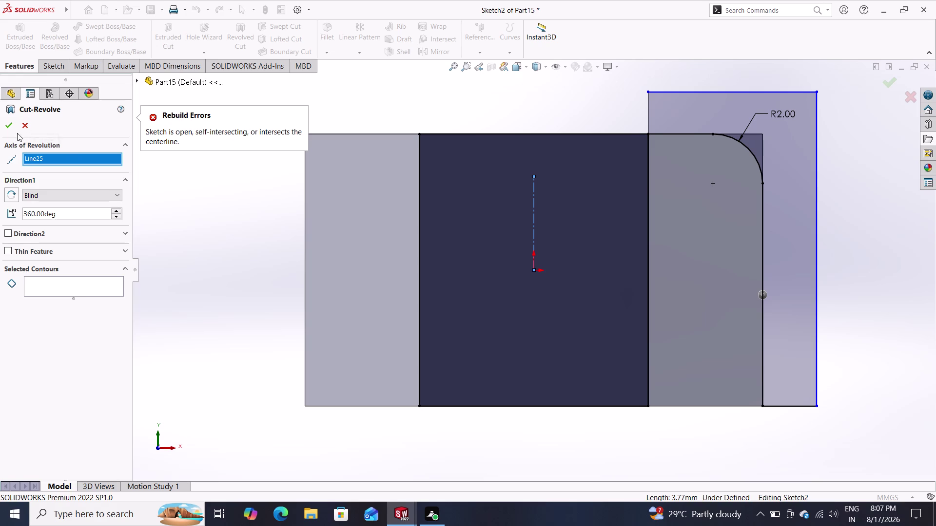
click(14, 127)
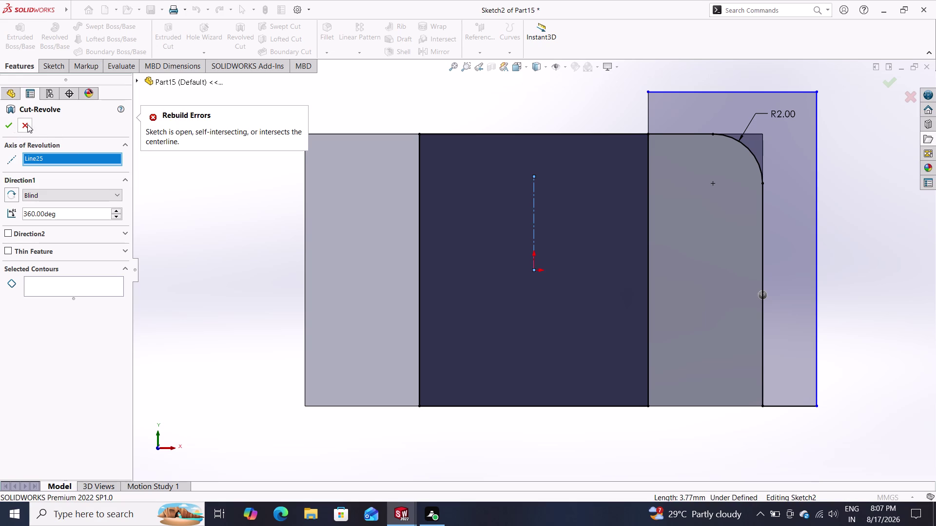
click(28, 124)
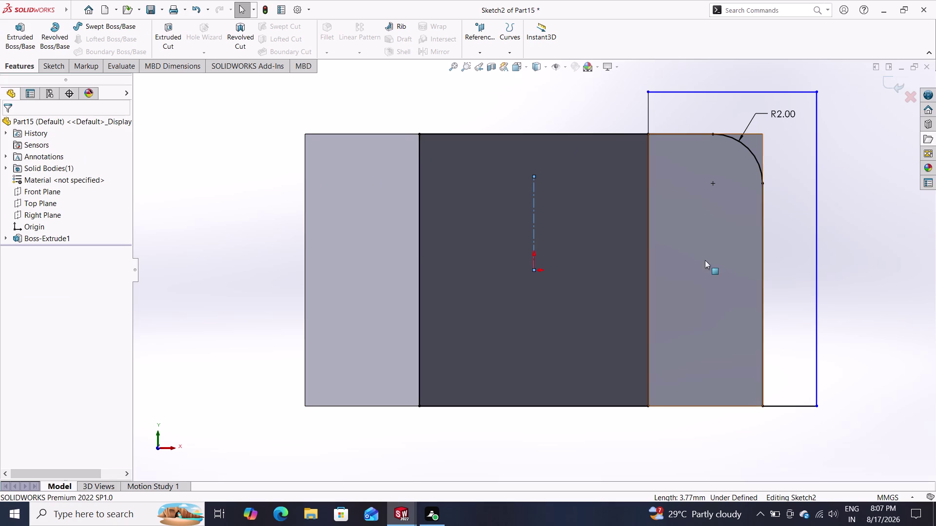
Orbit around the hexagonal body to view it from several angles.
middle_drag(878, 221, 837, 256)
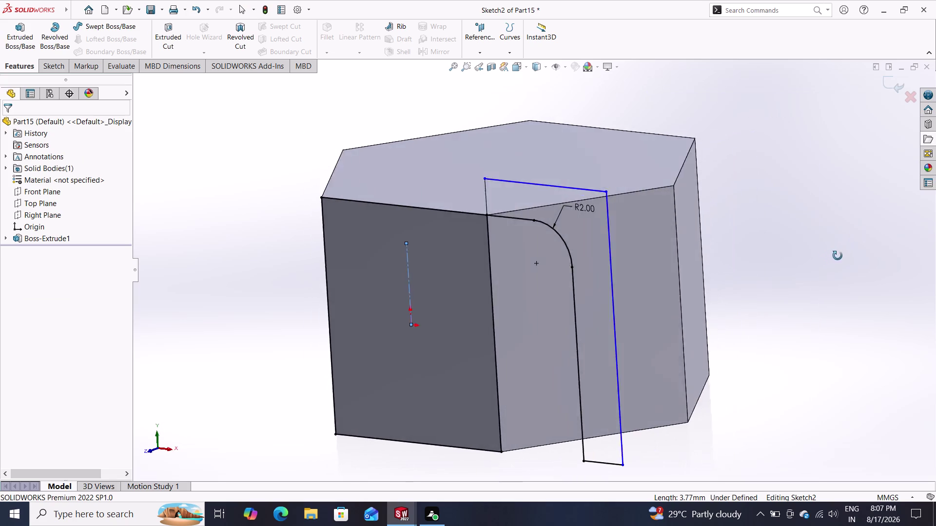
middle_drag(836, 256, 843, 242)
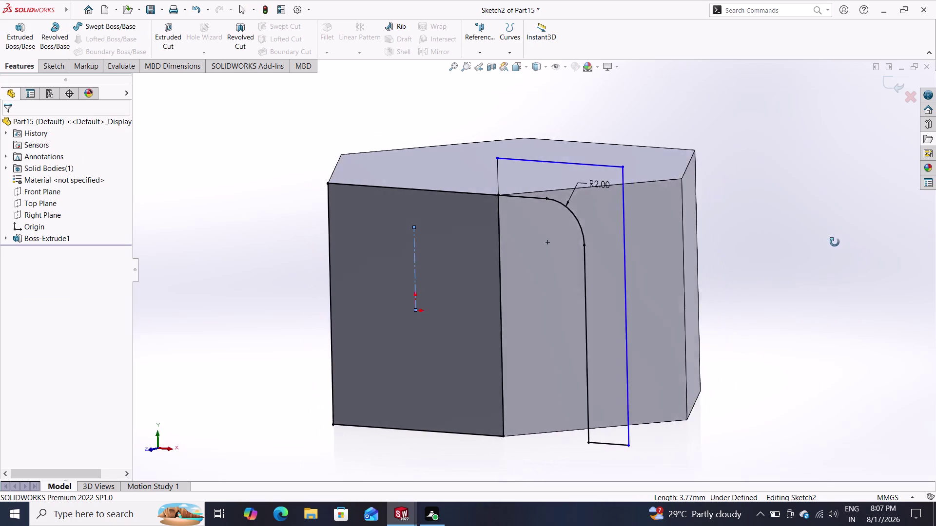
middle_drag(843, 243, 834, 277)
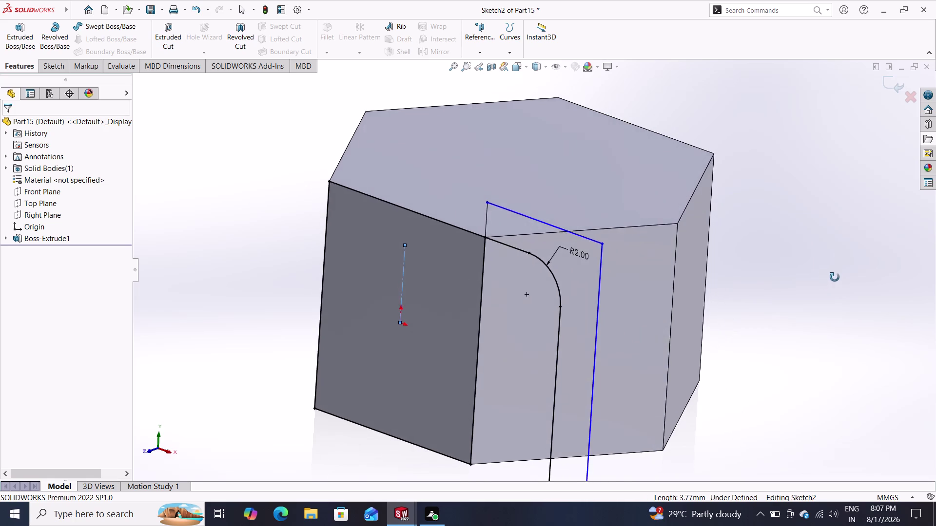
middle_drag(834, 277, 825, 241)
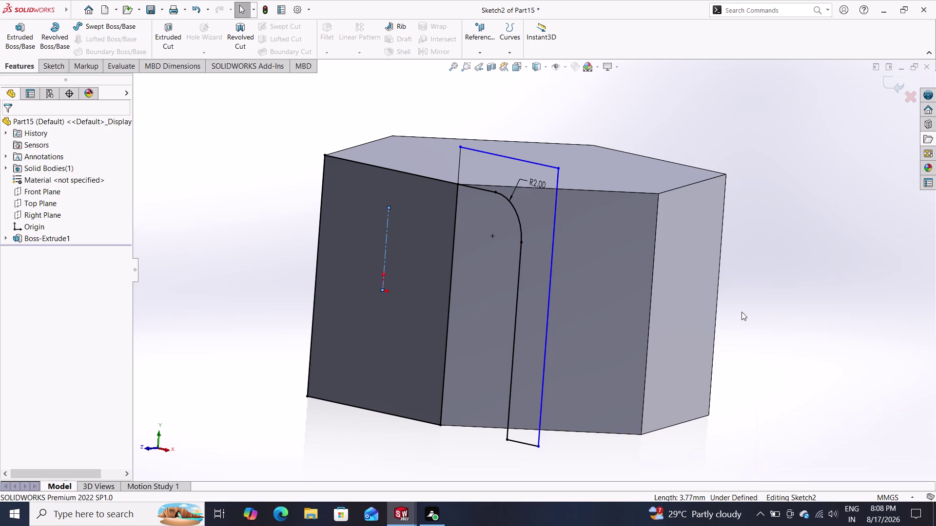
middle_drag(747, 317, 771, 318)
middle_drag(757, 317, 758, 317)
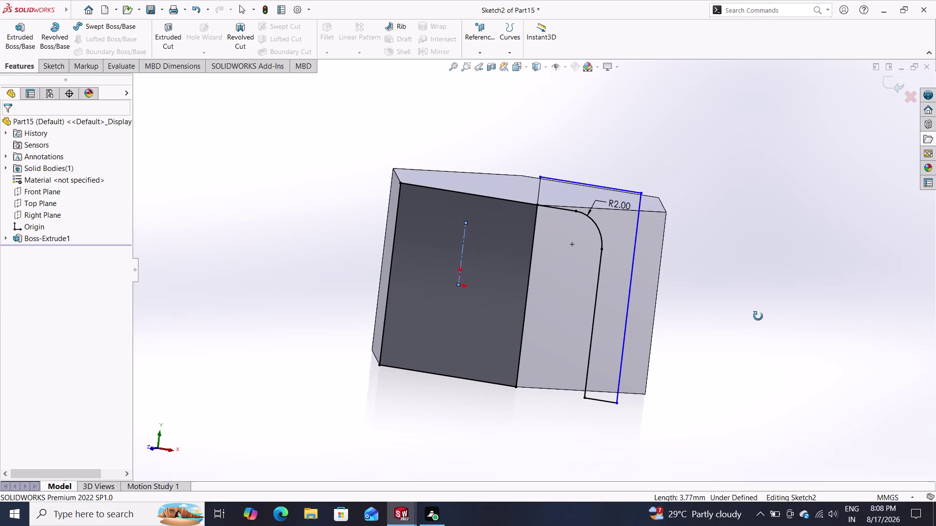
middle_drag(758, 316, 762, 316)
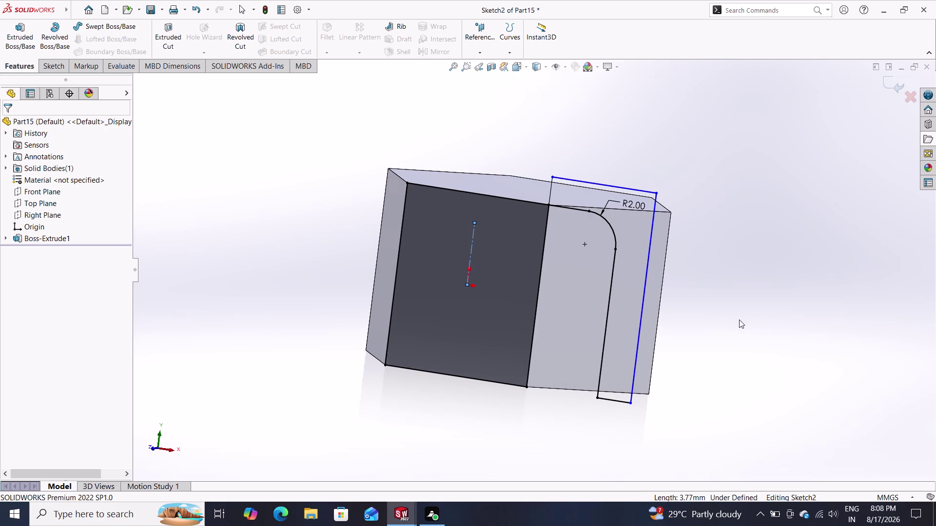
Tilt the view onto the profile sketch and window-select Arc1 with Lines 18, 20, 22 and 23.
middle_drag(739, 319, 752, 344)
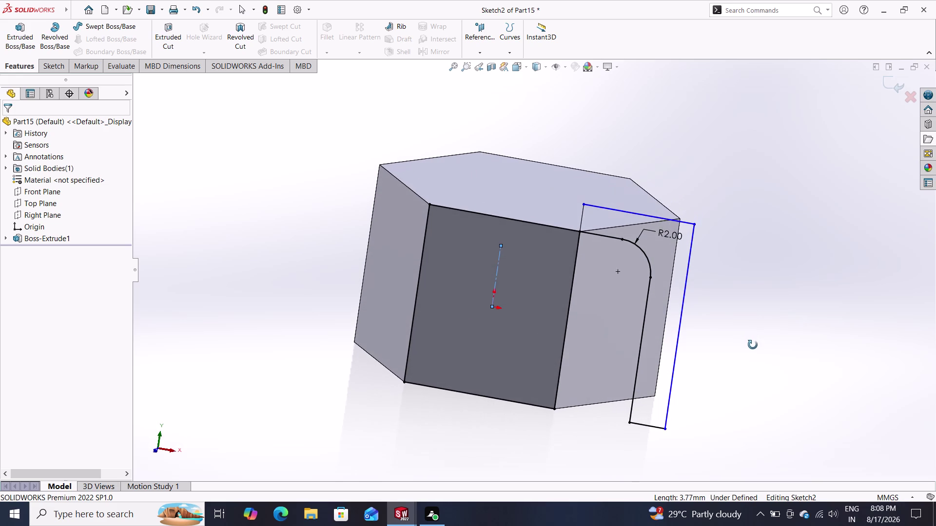
middle_drag(752, 345, 764, 363)
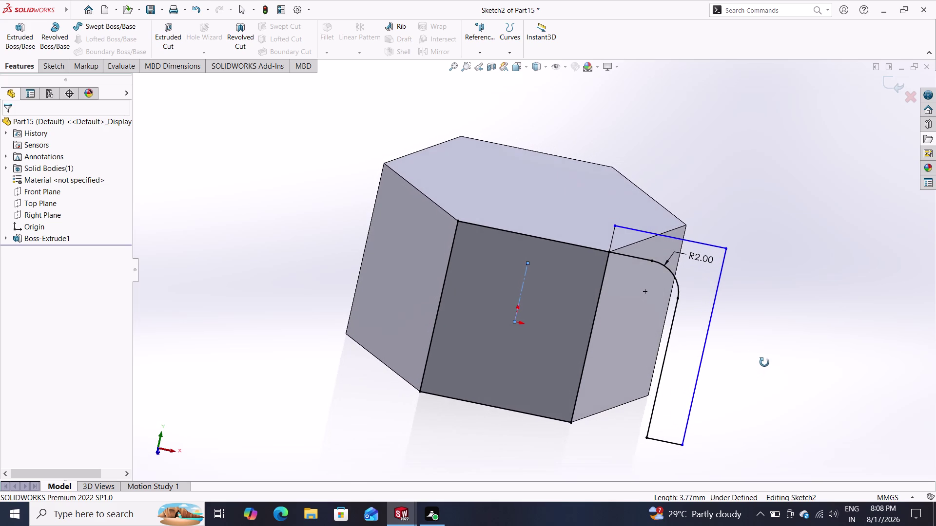
middle_drag(764, 363, 761, 357)
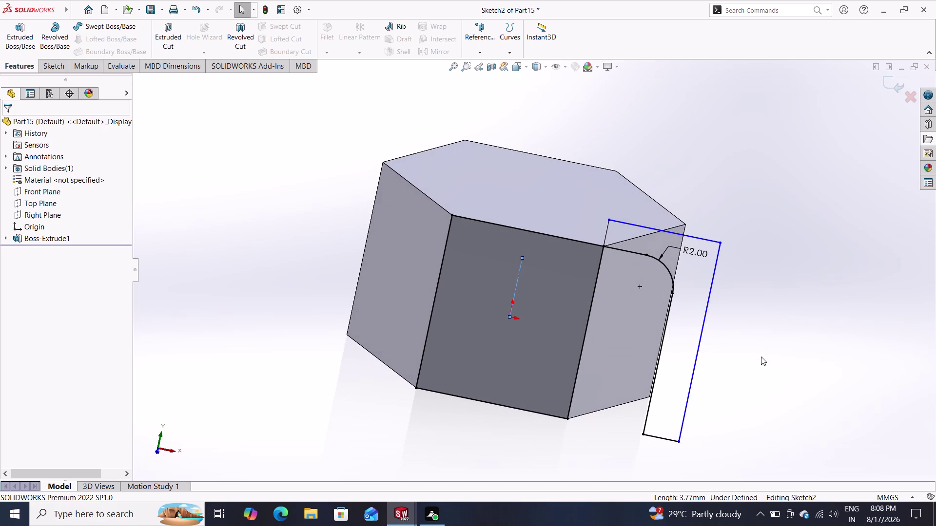
drag(775, 226, 696, 245)
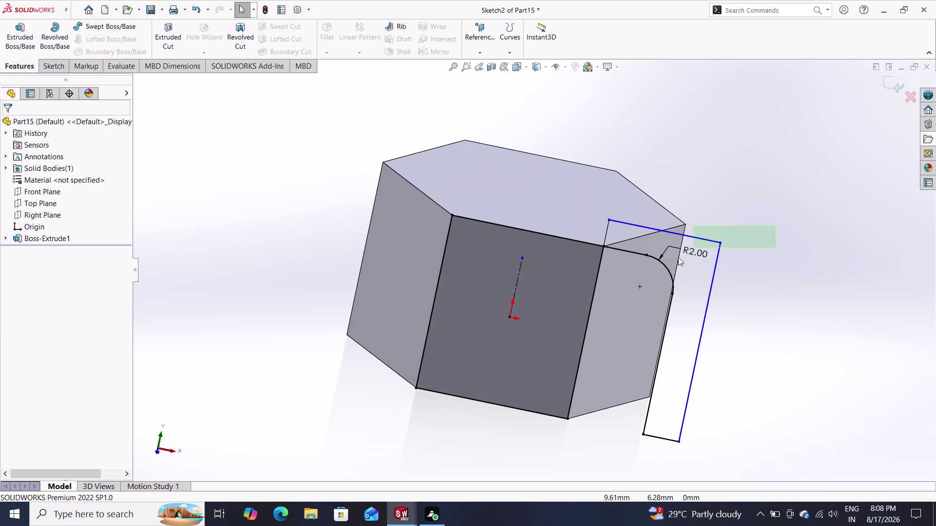
drag(696, 245, 633, 319)
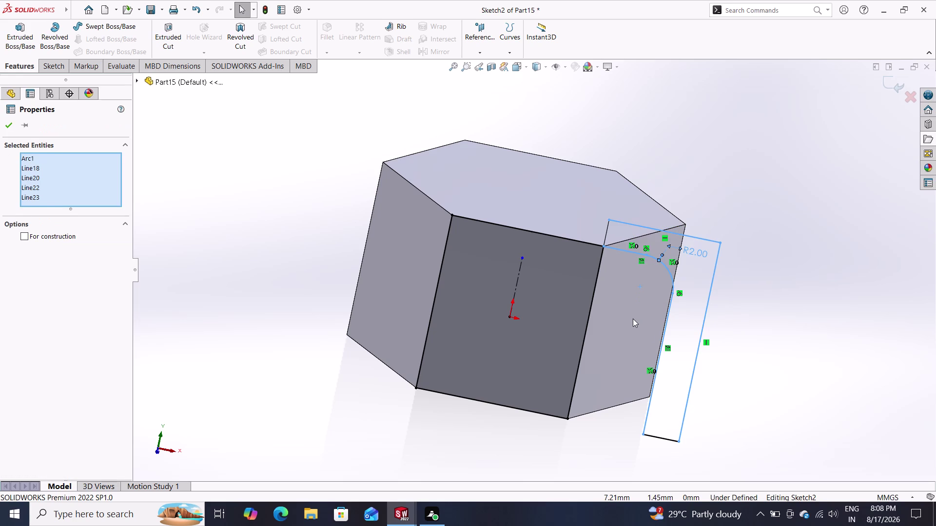
Delete the selected rounded-corner profile and the leftover bottom and top lines.
key(Delete)
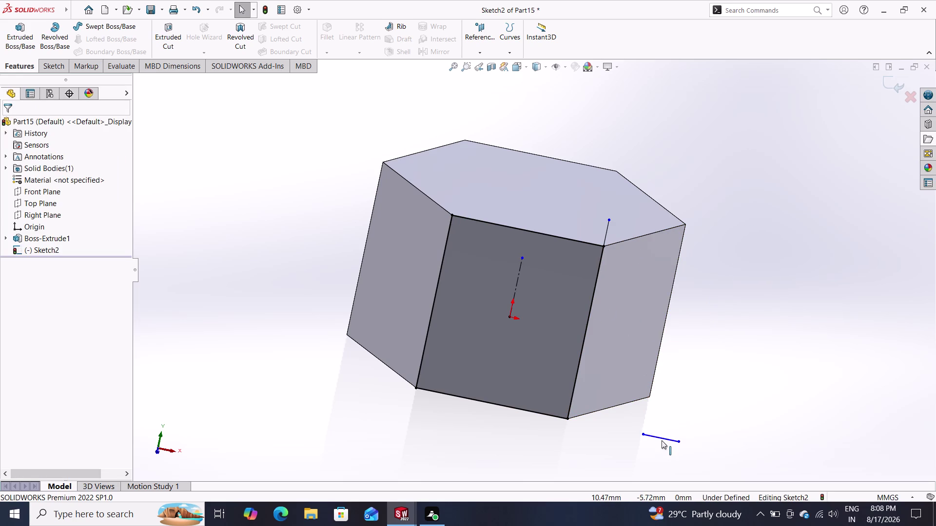
click(662, 439)
key(Delete)
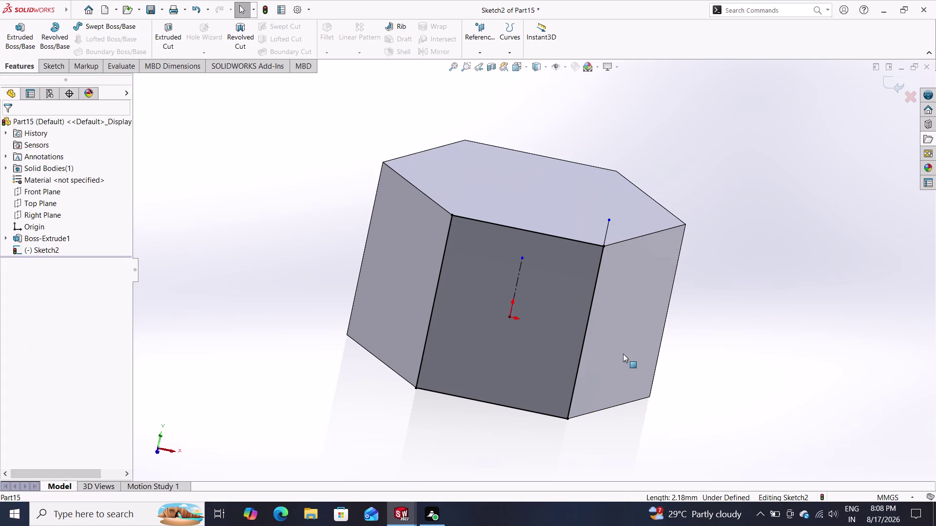
click(605, 233)
key(Delete)
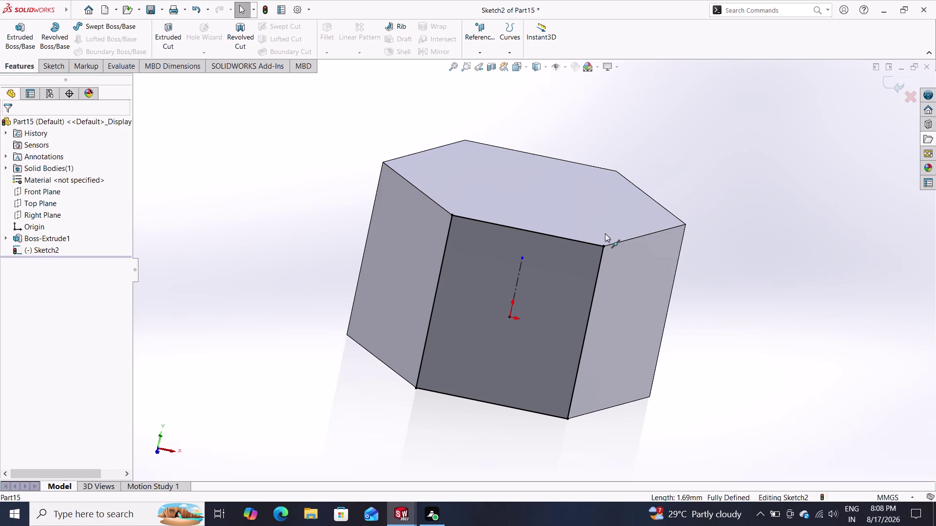
Delete the remaining stray lines and exit Sketch2, leaving only the centerline.
click(601, 260)
key(Delete)
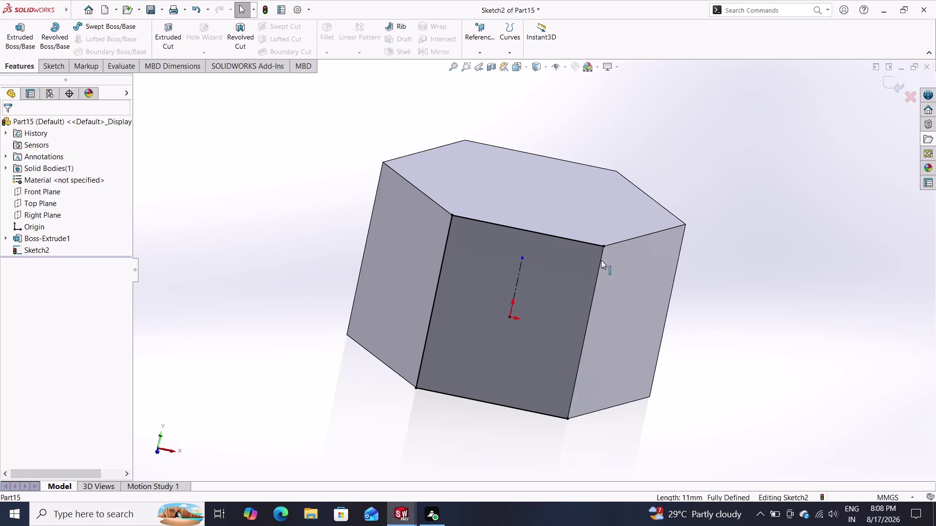
click(519, 271)
key(Delete)
click(48, 192)
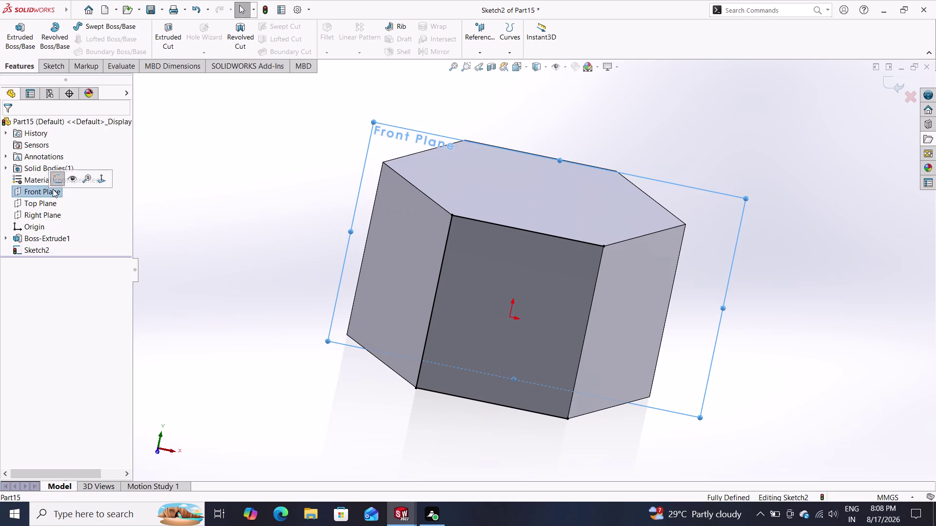
click(55, 184)
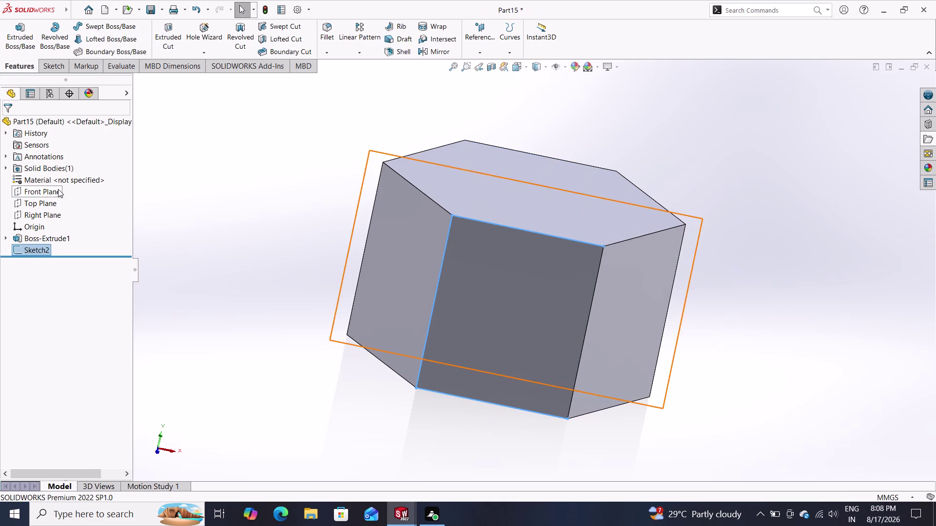
Start a sketch on the Front Plane and convert the right face's edges into sketch lines.
click(52, 192)
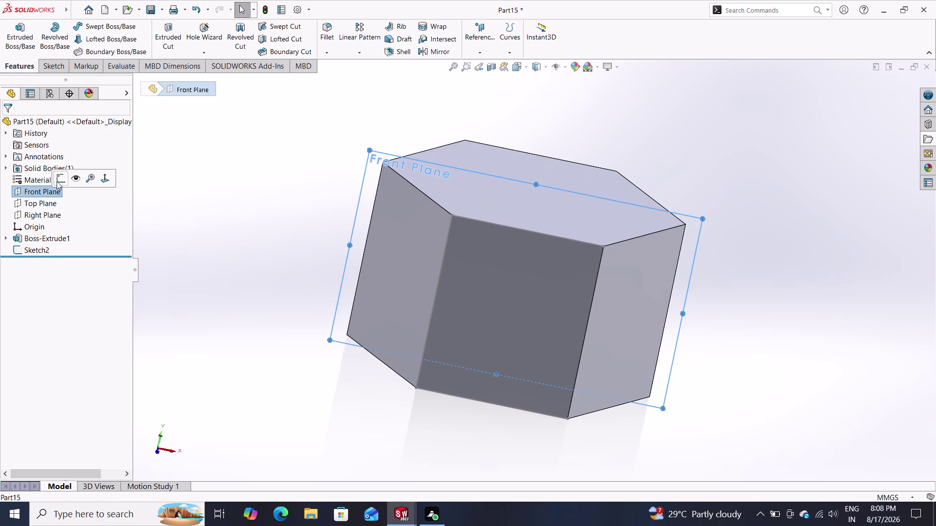
click(56, 182)
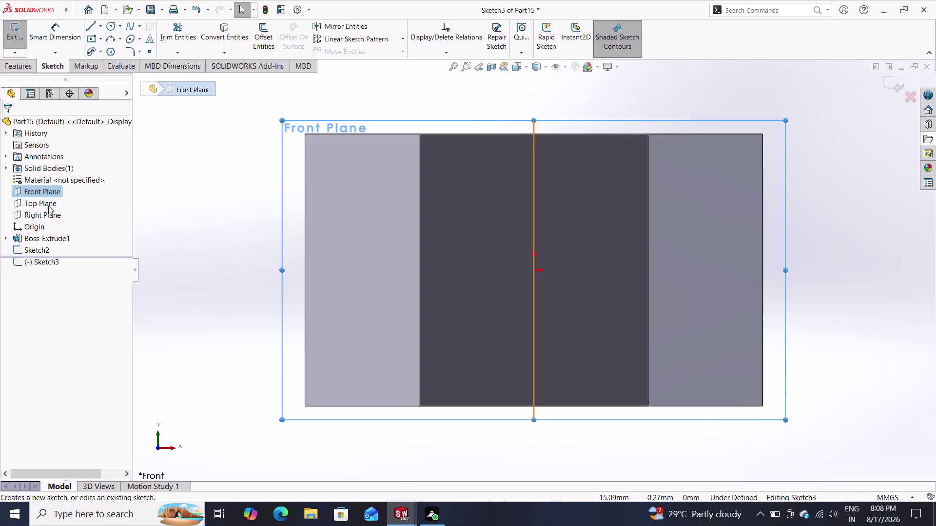
click(219, 35)
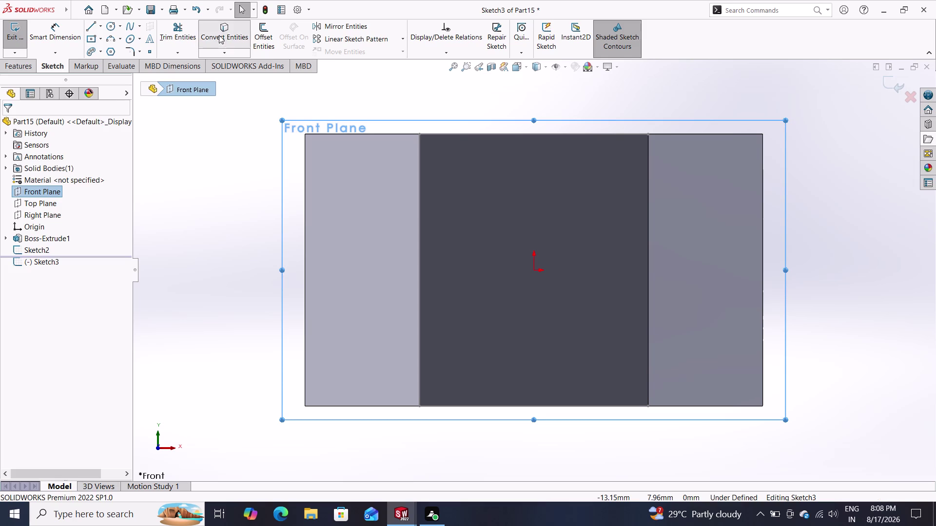
click(682, 135)
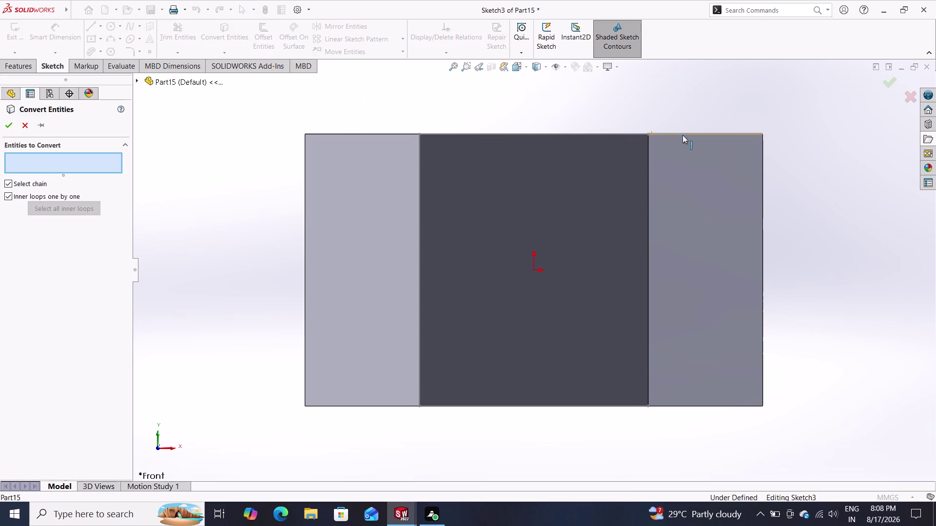
click(762, 199)
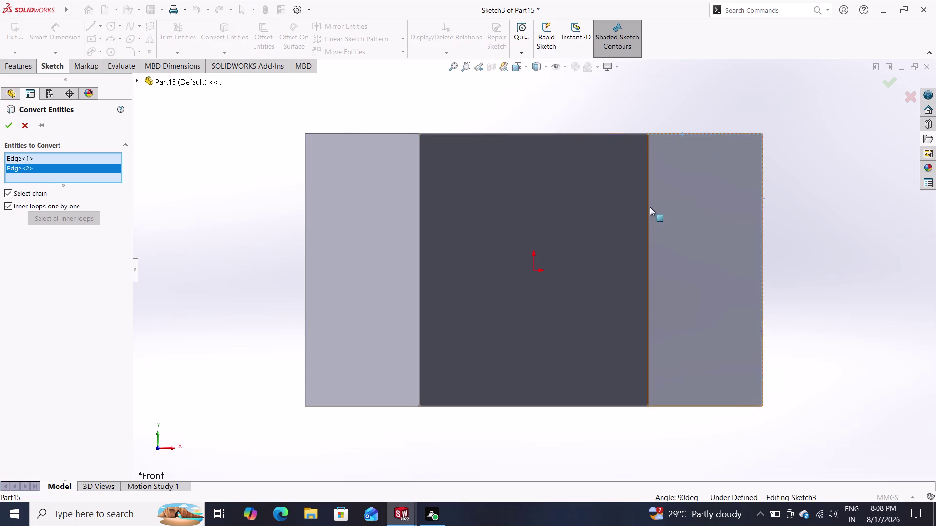
click(7, 124)
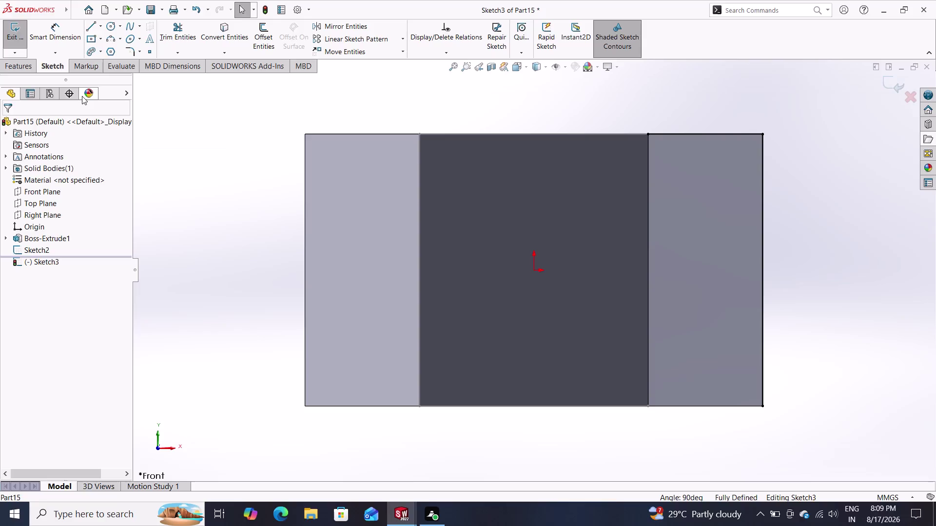
Round the outline's top-right corner with a 2 mm sketch fillet.
click(133, 54)
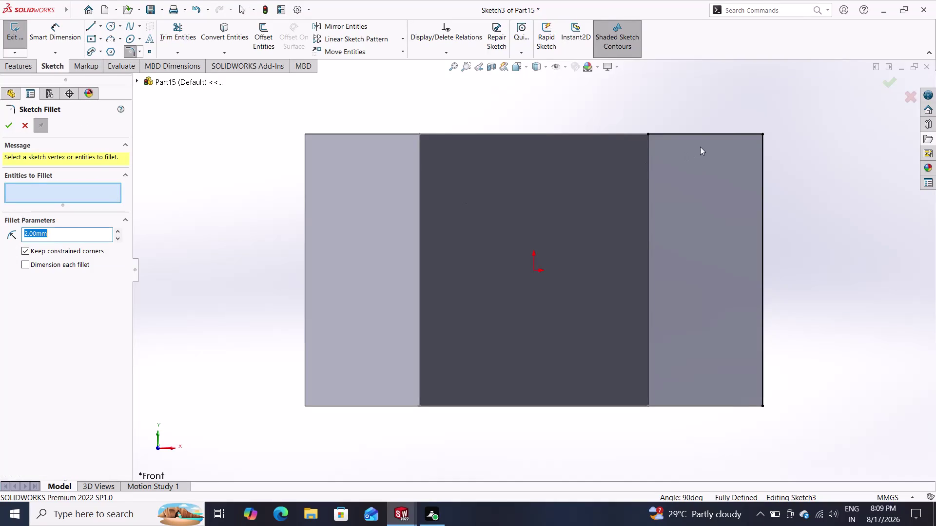
drag(792, 107, 714, 169)
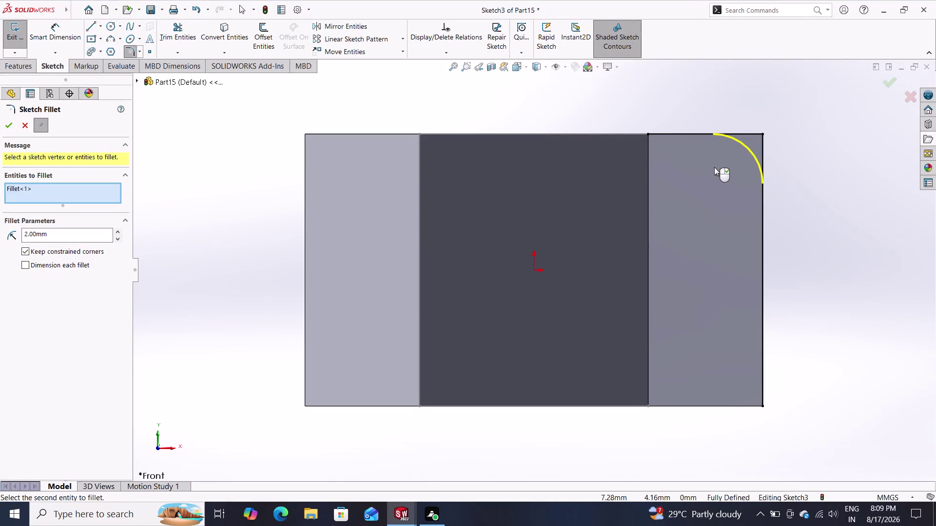
click(5, 122)
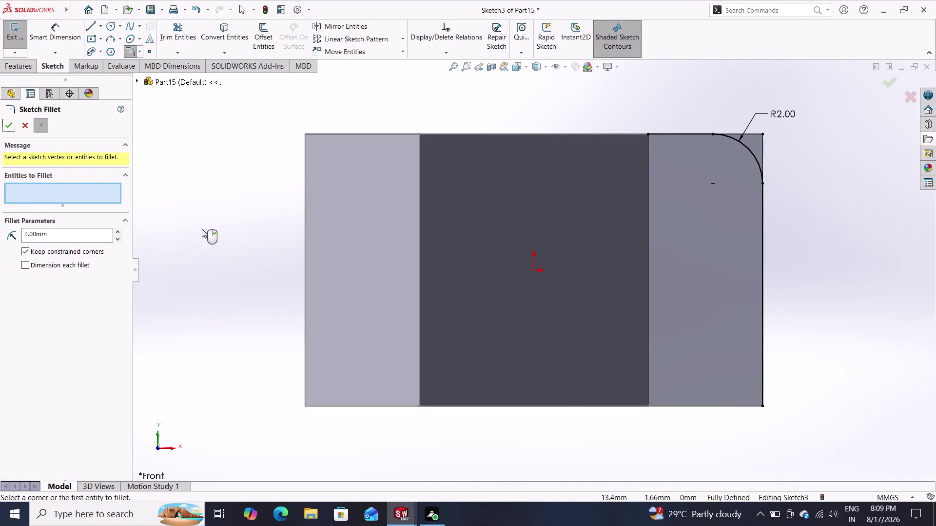
click(103, 28)
click(105, 48)
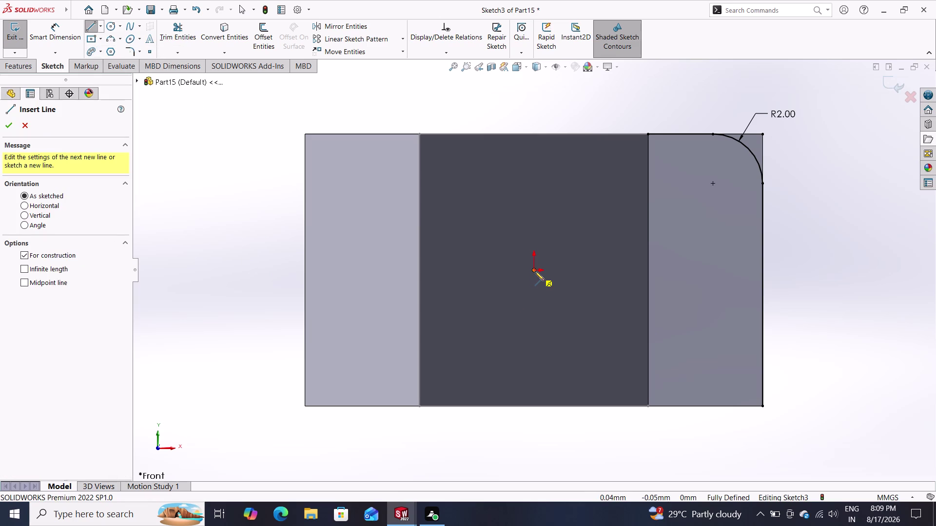
Draw a vertical construction centreline upward from the origin.
click(534, 271)
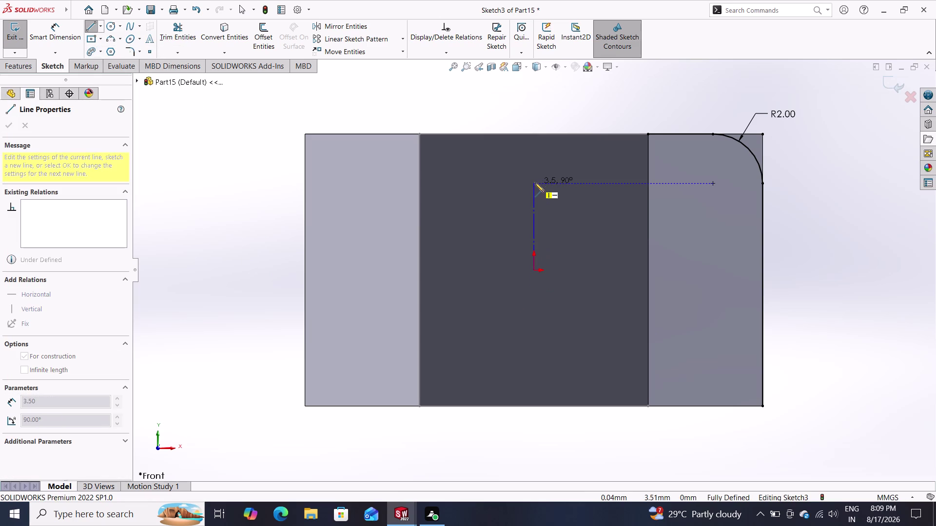
click(534, 166)
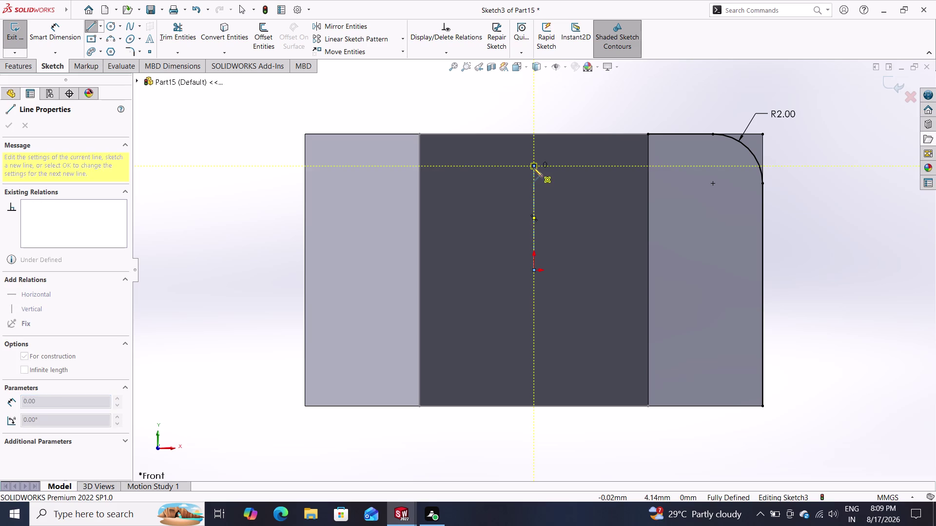
key(Escape)
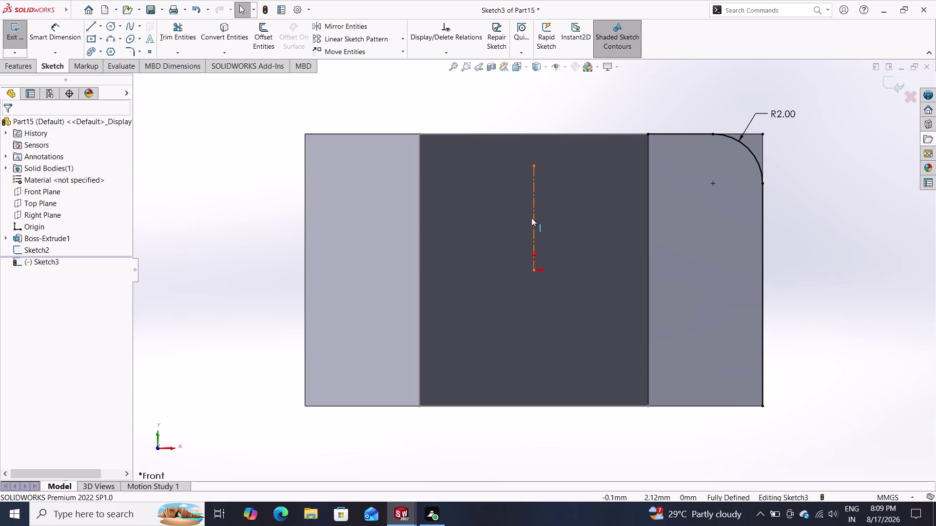
Draw a closed four-line profile enclosing the filleted corner down to the body's base.
click(92, 21)
click(650, 135)
click(647, 82)
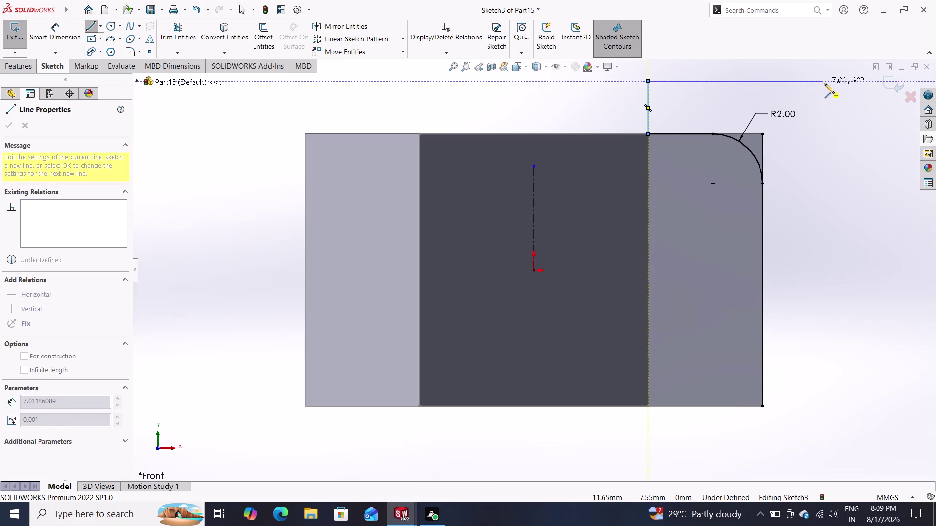
click(833, 84)
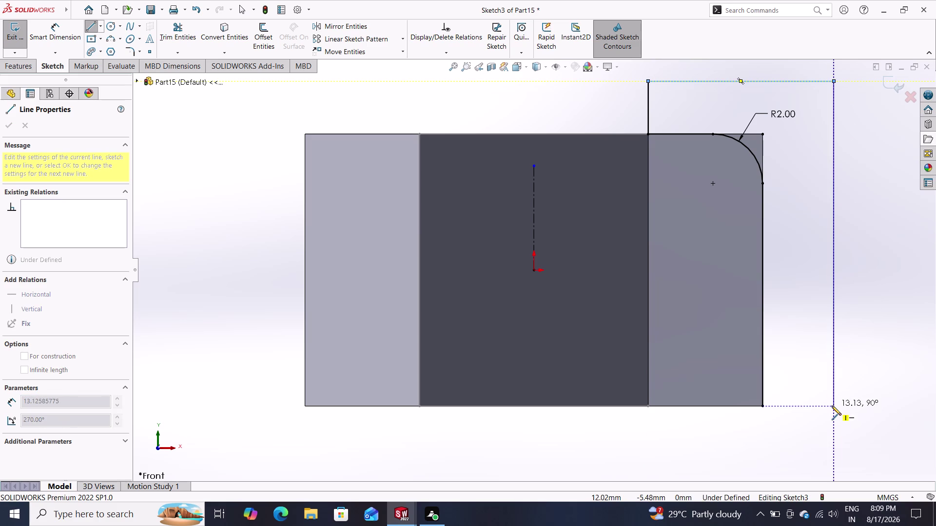
click(832, 406)
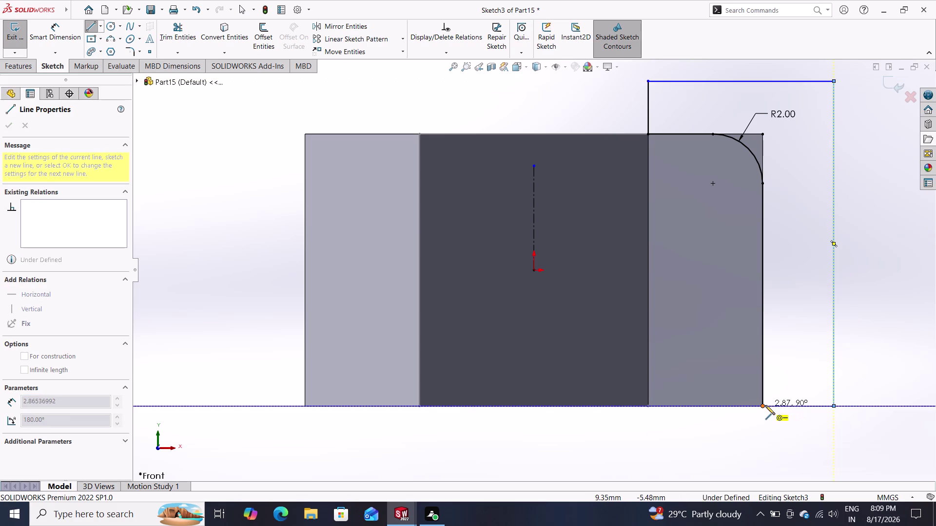
click(763, 406)
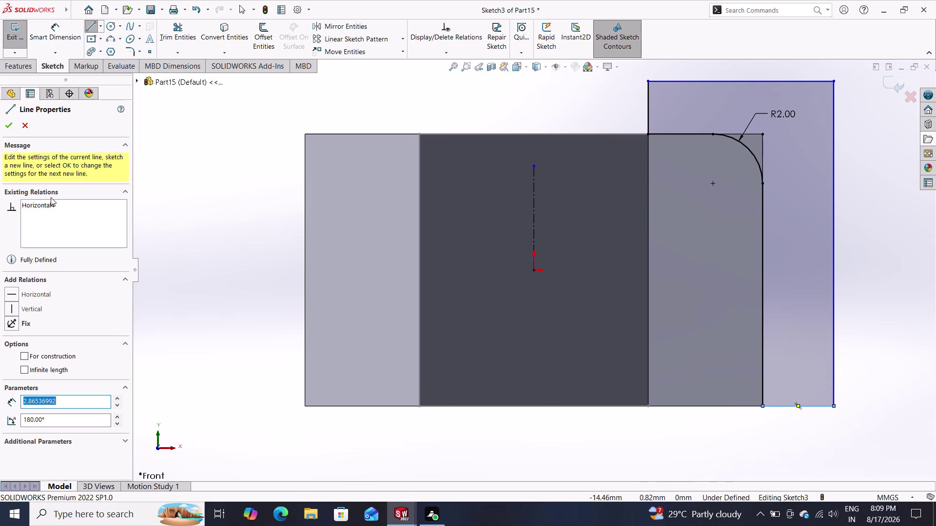
click(11, 126)
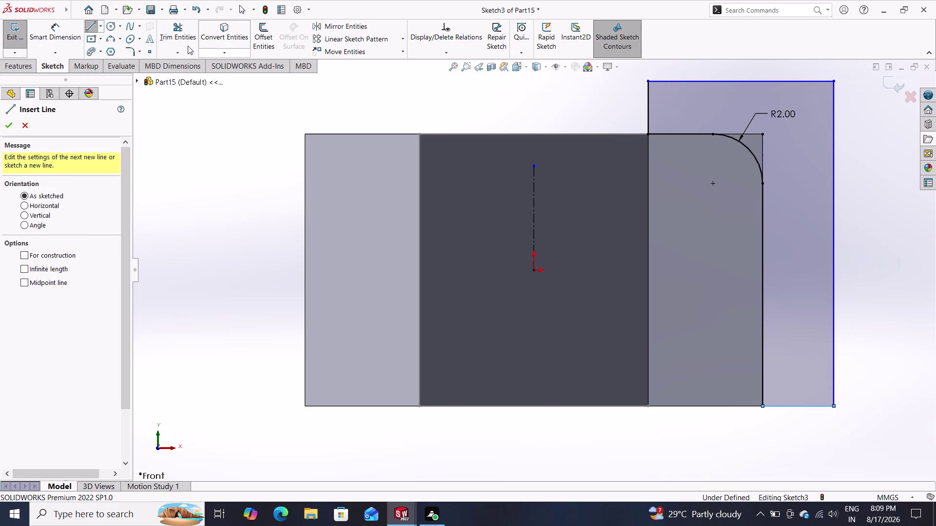
click(17, 70)
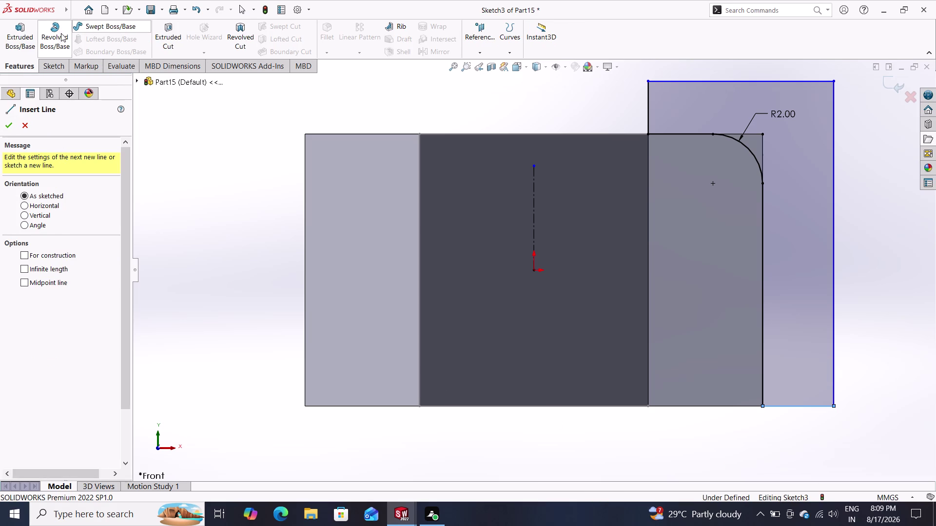
Revolve-cut the profile 360° about the centreline, replacing the wrongly chosen axis.
click(237, 36)
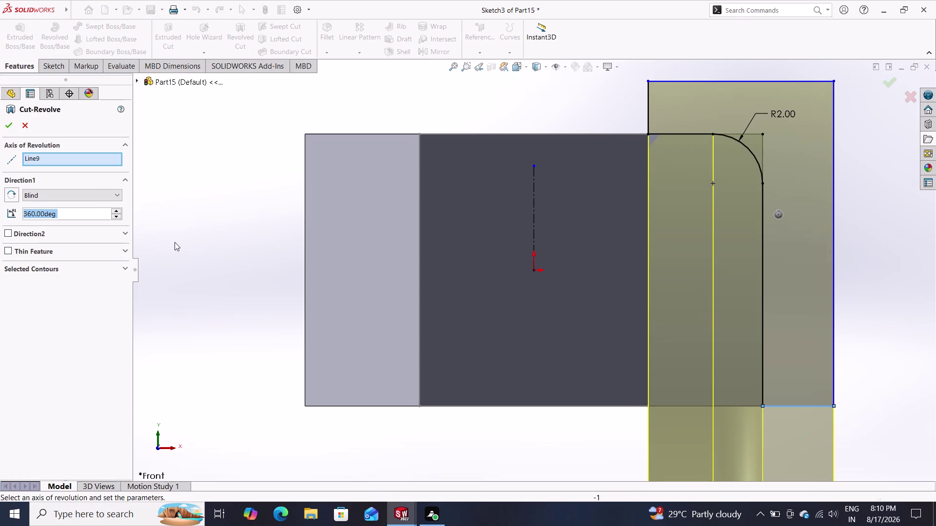
right_click(37, 161)
click(58, 178)
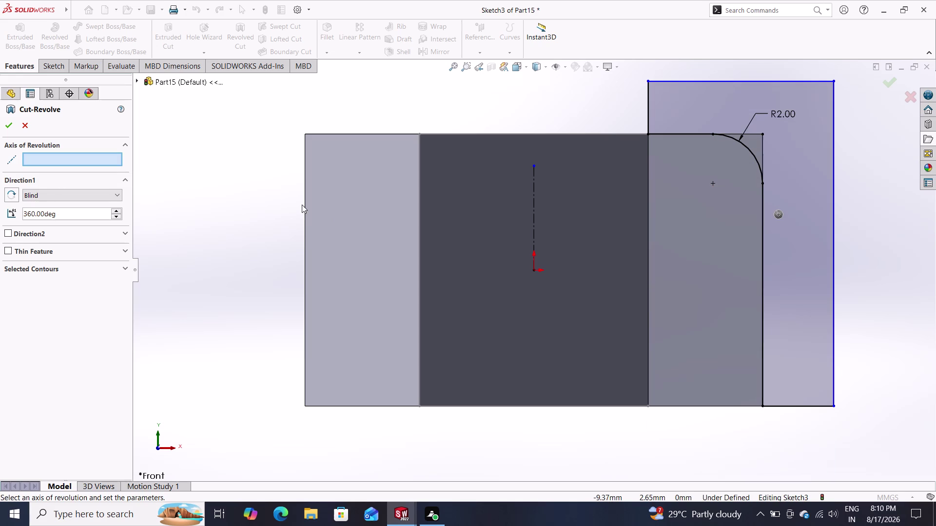
click(532, 195)
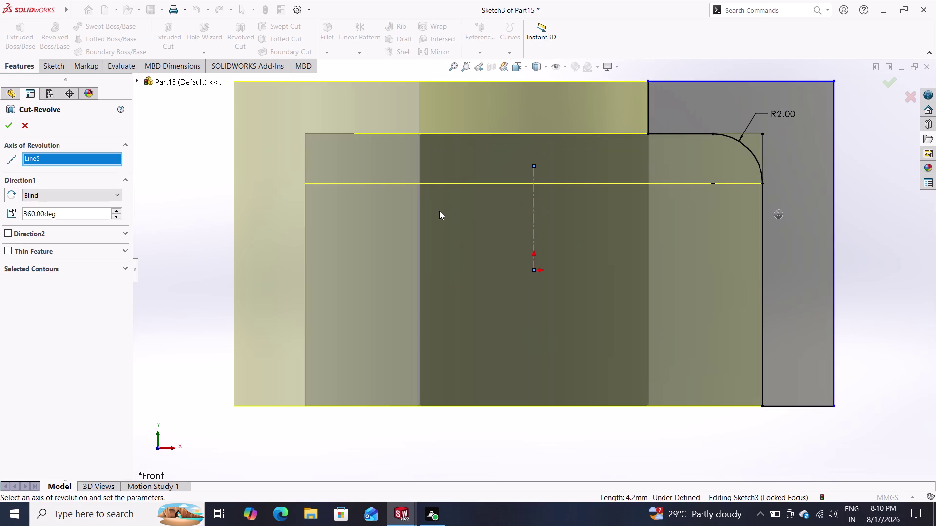
click(4, 121)
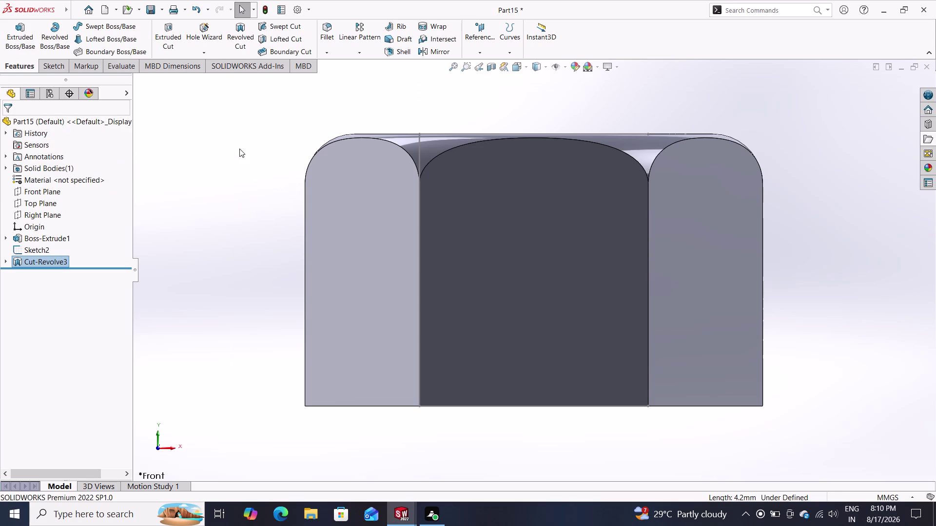
Orbit to inspect the rounded top and select the nut's top face.
middle_drag(287, 126, 316, 176)
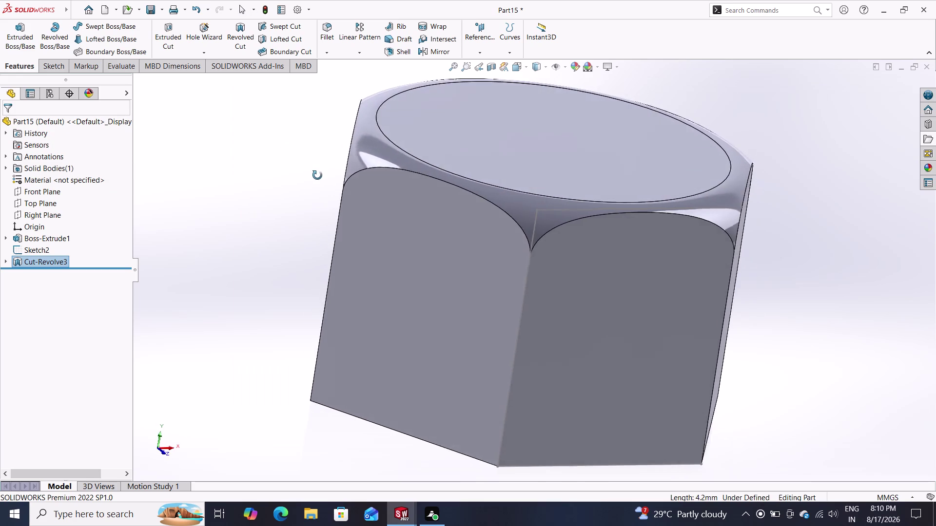
middle_drag(316, 175, 285, 280)
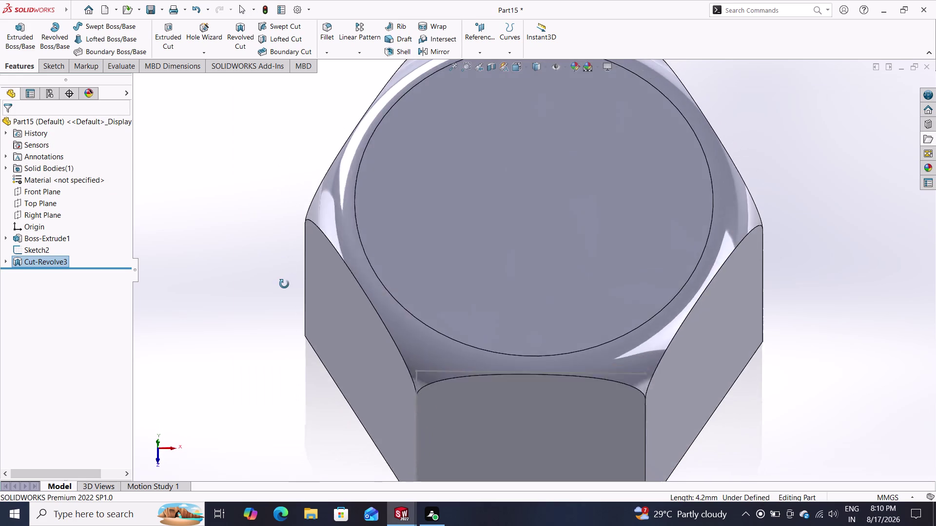
middle_drag(286, 280, 281, 261)
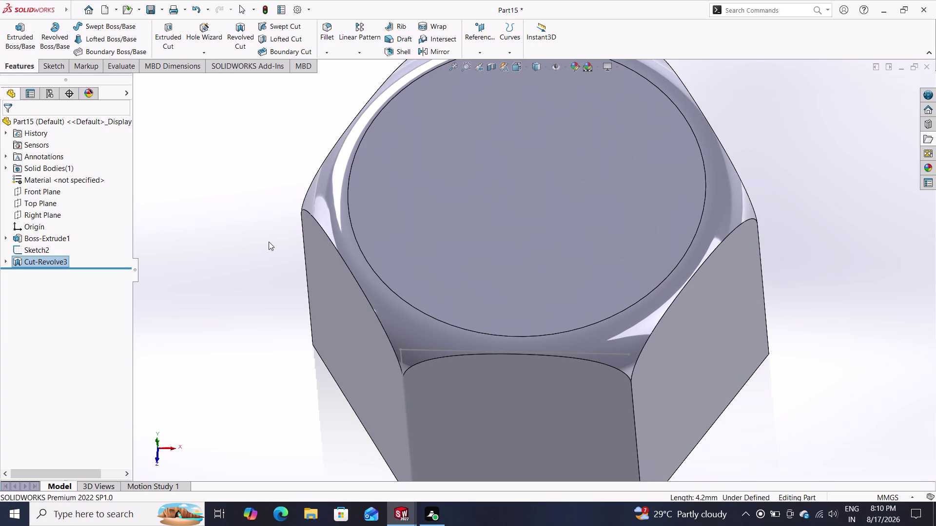
click(489, 186)
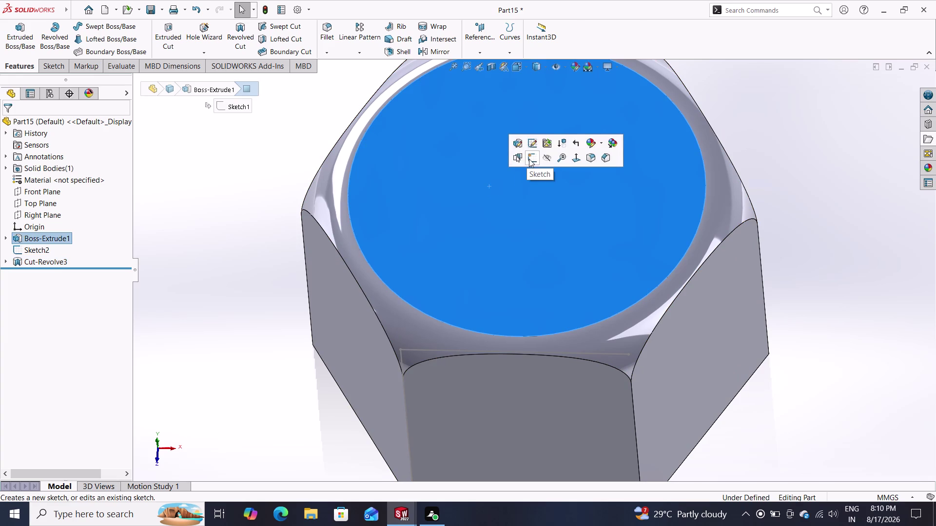
Start a sketch on the top face and draw a circle centred on the origin.
click(529, 159)
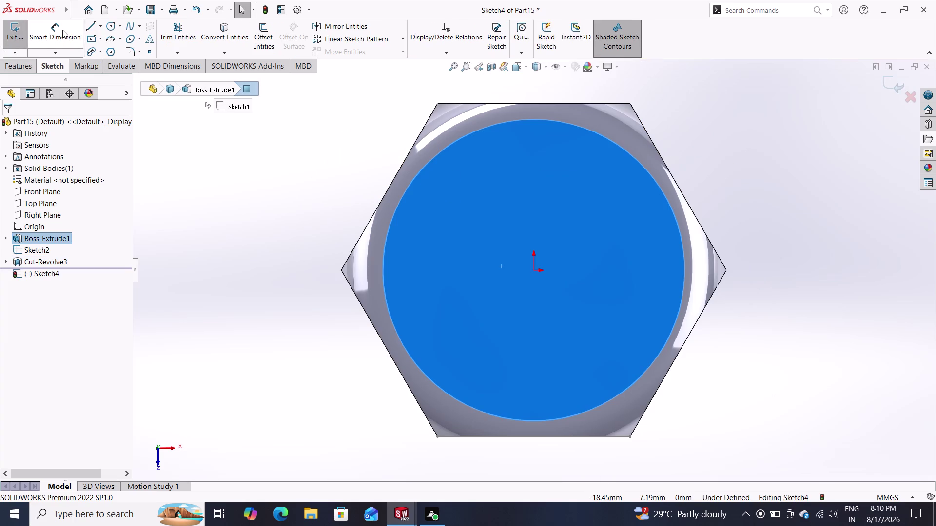
click(105, 21)
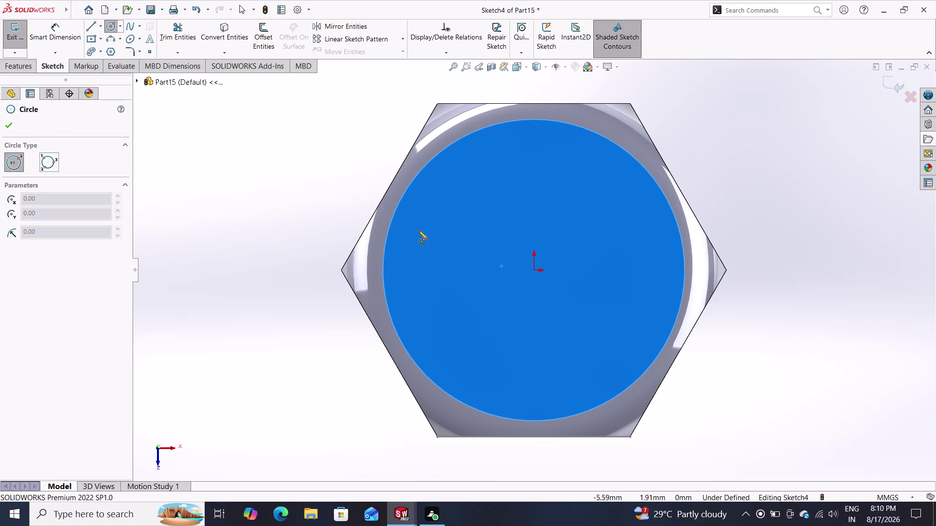
click(535, 272)
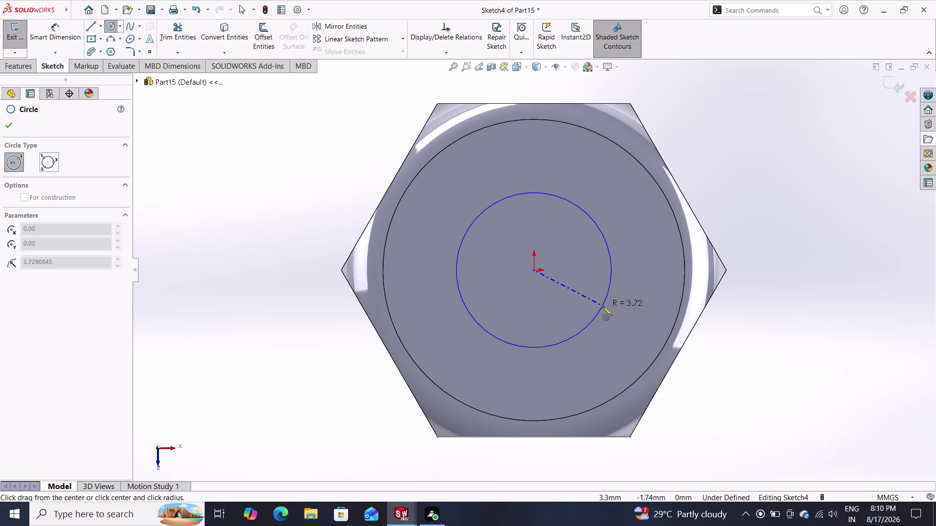
click(602, 307)
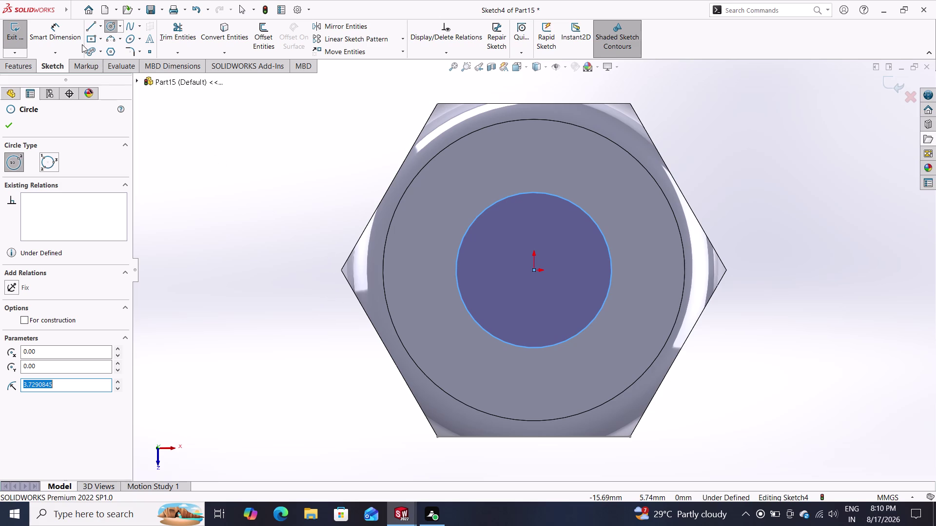
Dimension the circle to a 10 mm diameter.
click(65, 33)
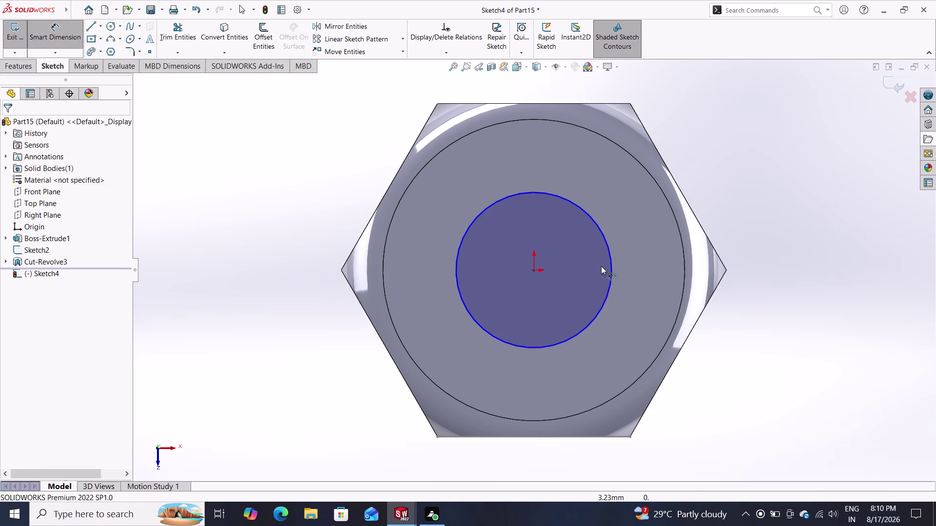
click(606, 243)
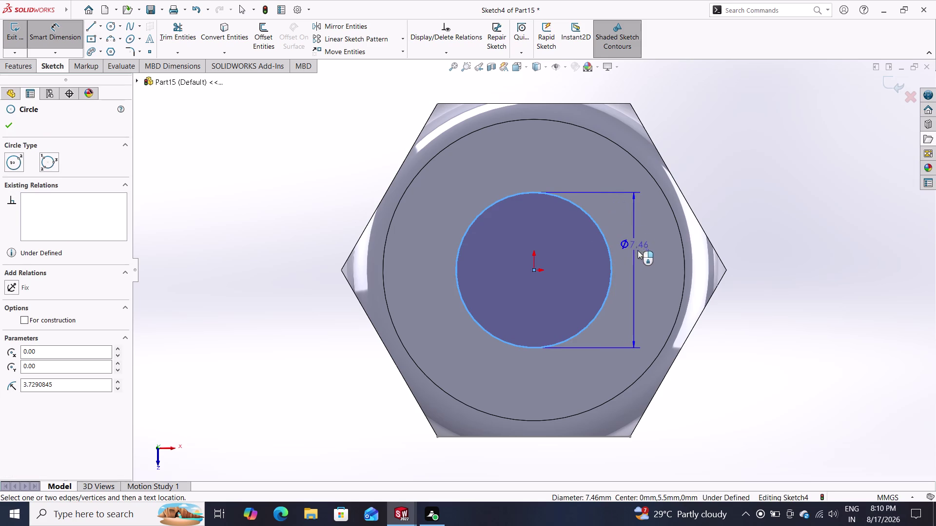
click(641, 255)
text(1)
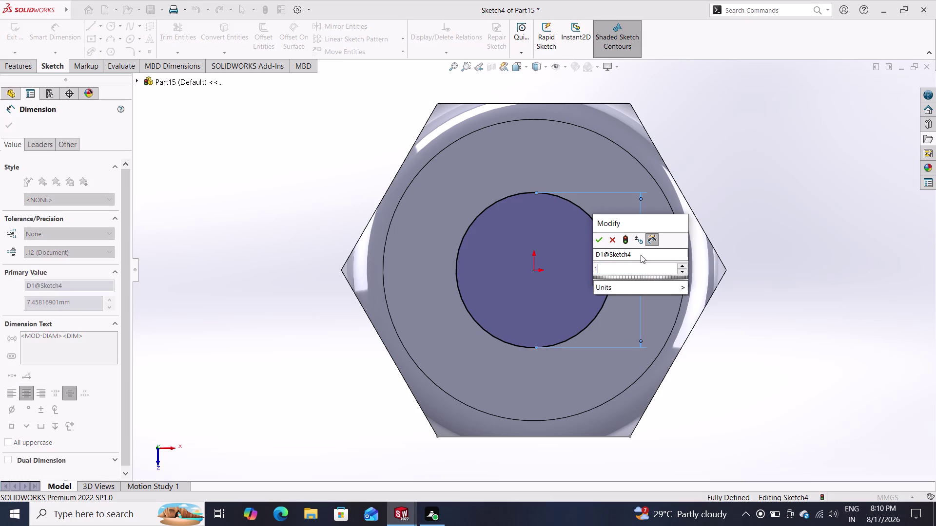
text(0)
key(Return)
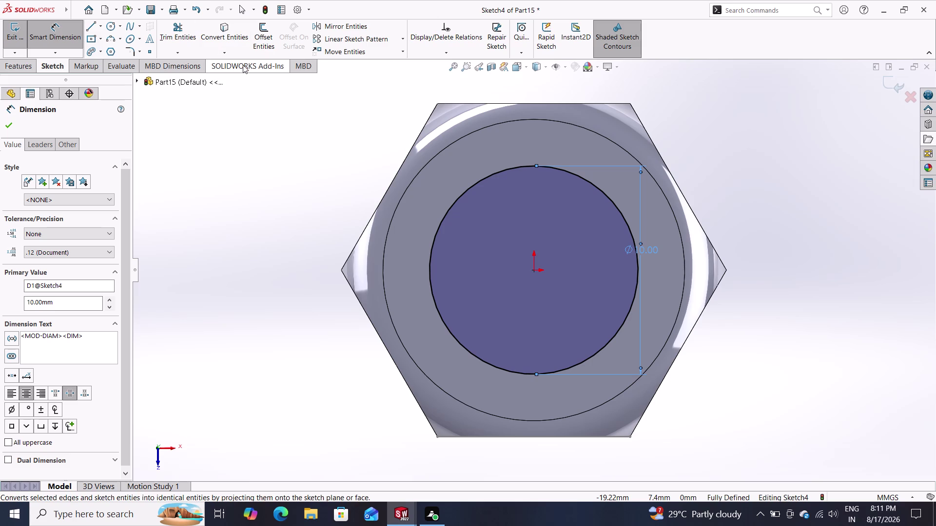
click(7, 67)
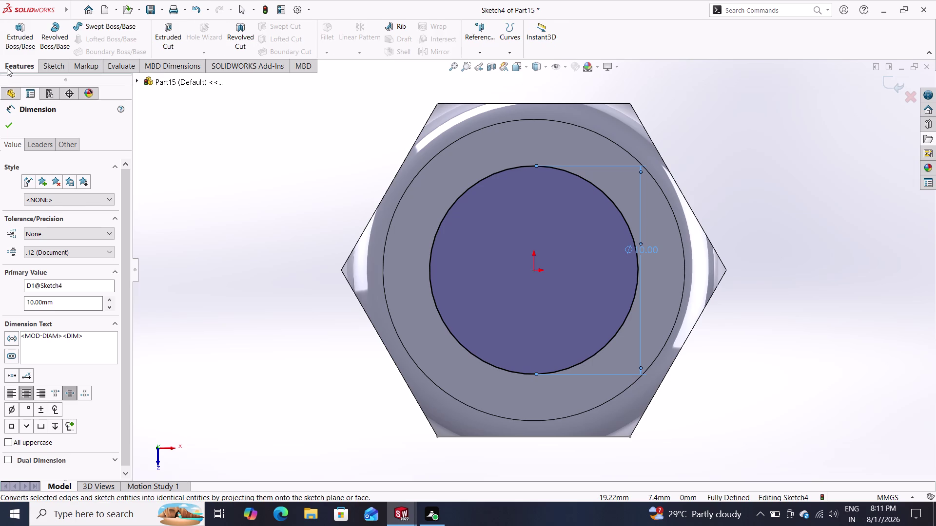
click(166, 35)
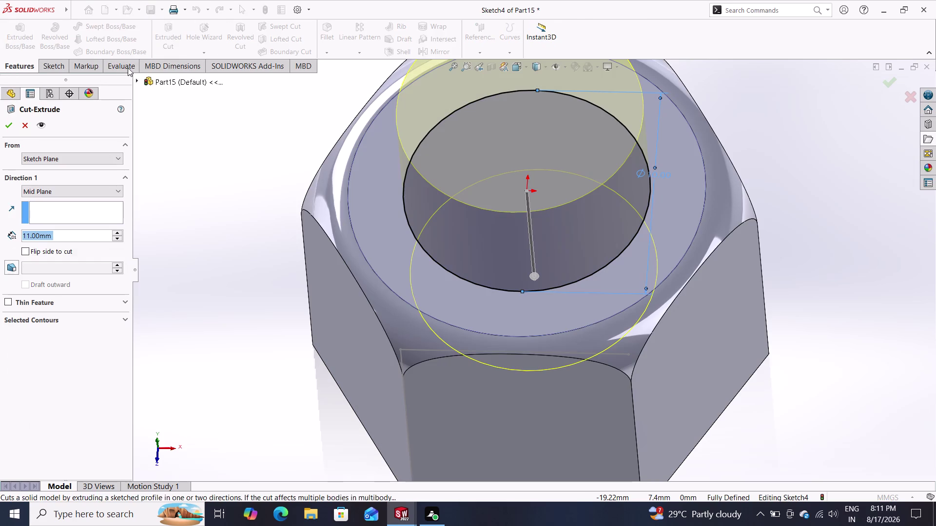
Set the extruded cut's Direction 1 to Through All and accept it.
click(46, 190)
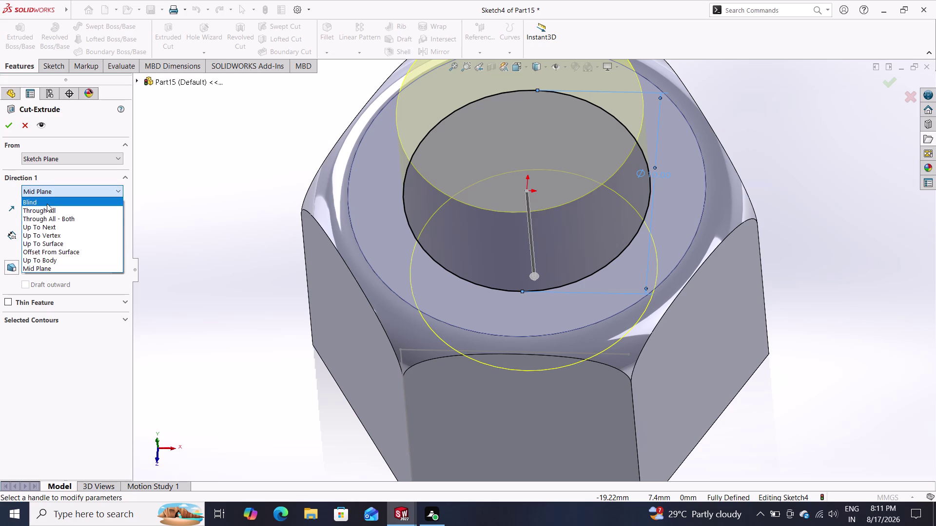
click(45, 208)
click(8, 124)
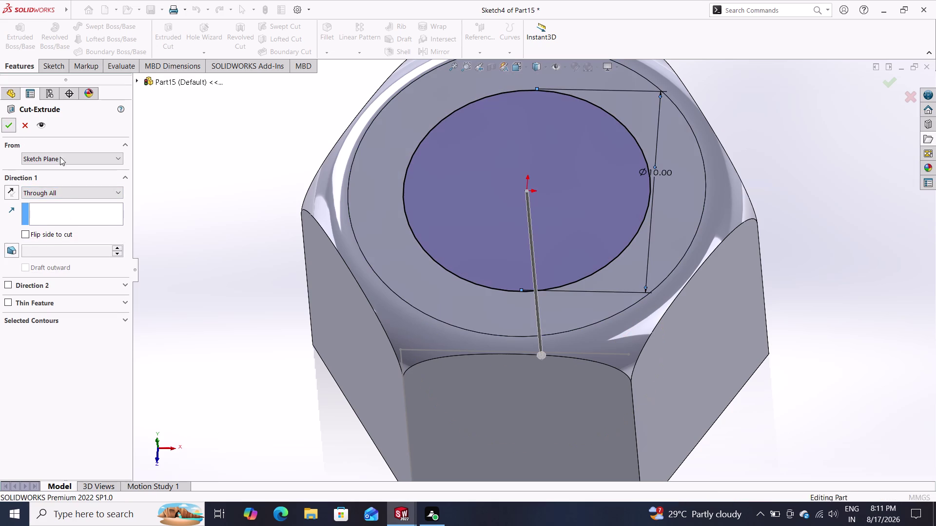
Orbit the nut to inspect the hole and select its flat hexagonal face.
middle_drag(193, 246, 189, 214)
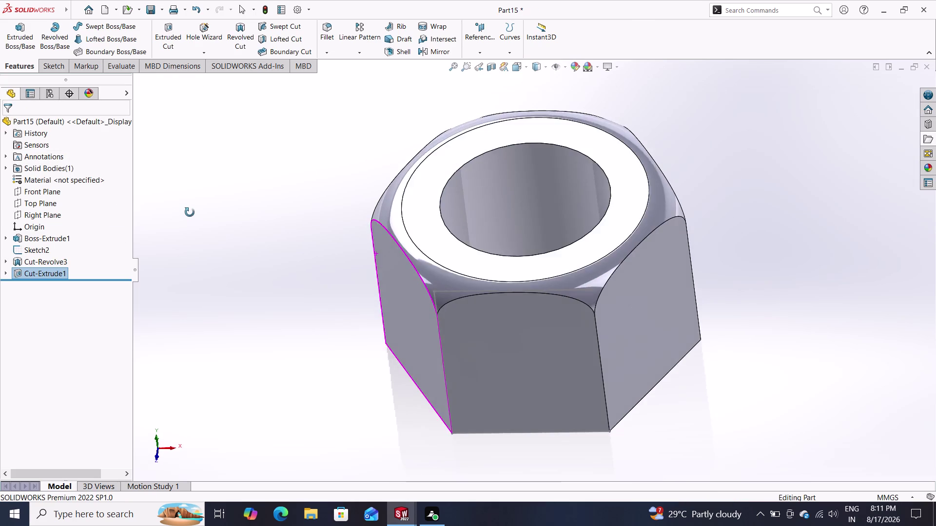
middle_drag(190, 214, 207, 221)
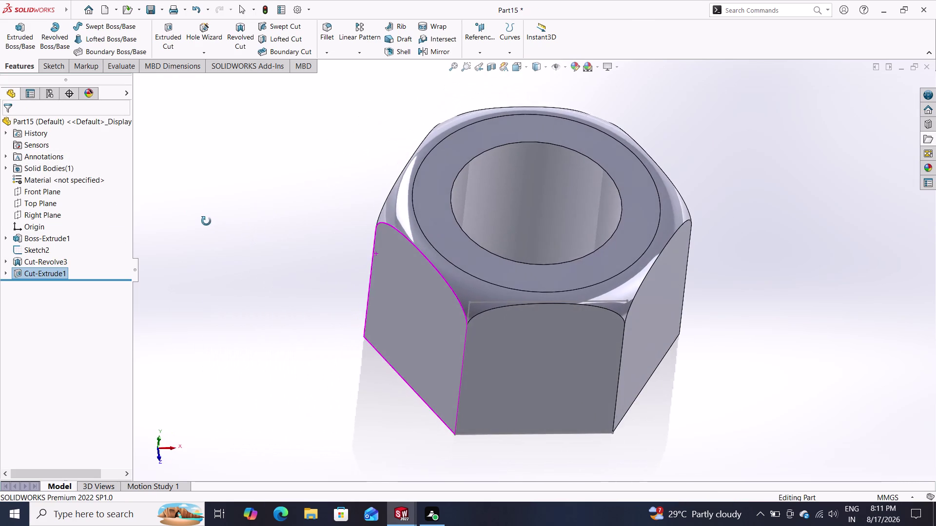
middle_drag(206, 222, 205, 207)
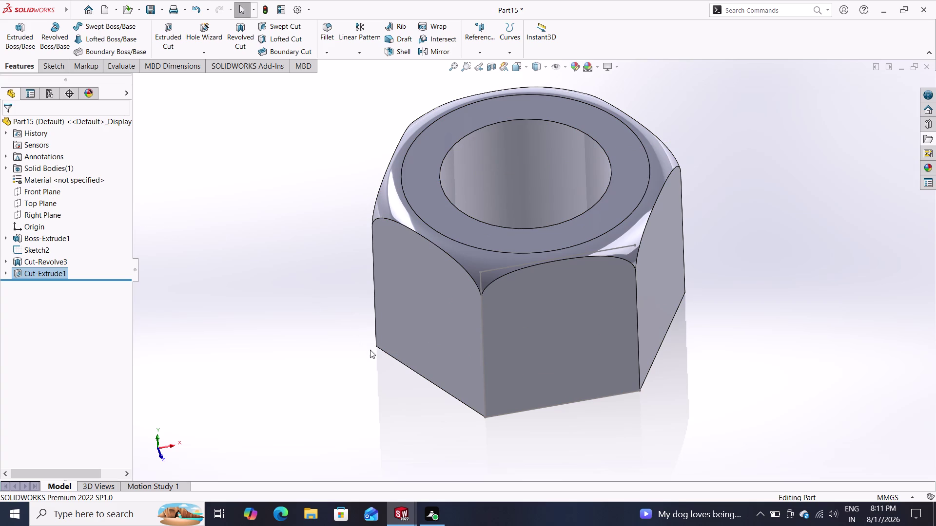
middle_drag(382, 374, 361, 71)
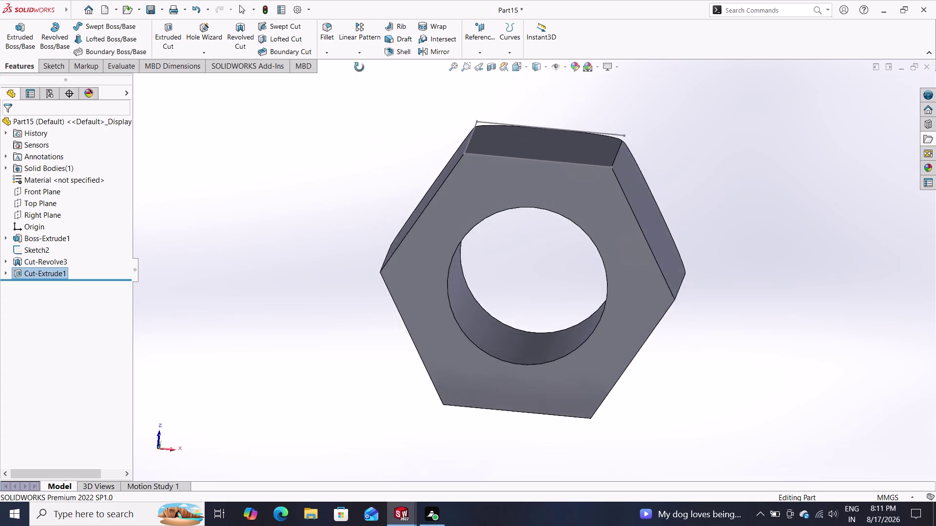
middle_drag(362, 71, 371, 61)
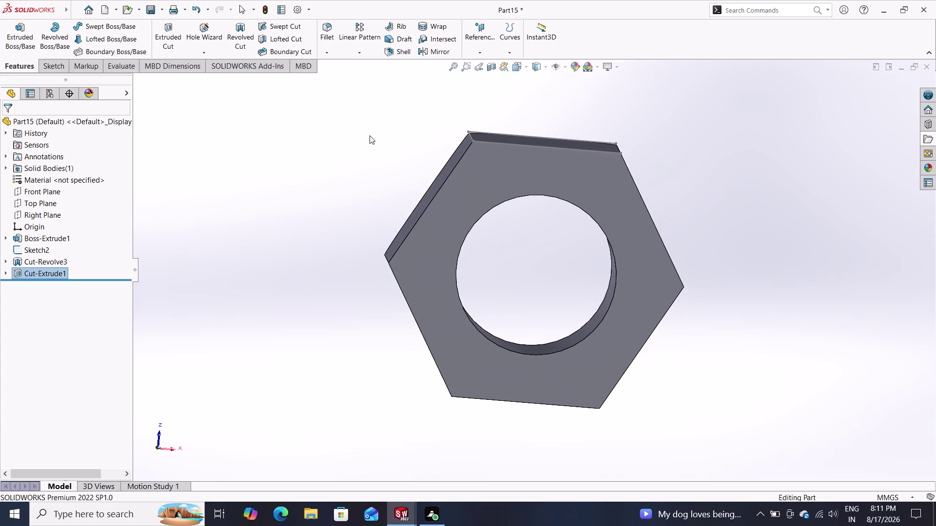
click(498, 176)
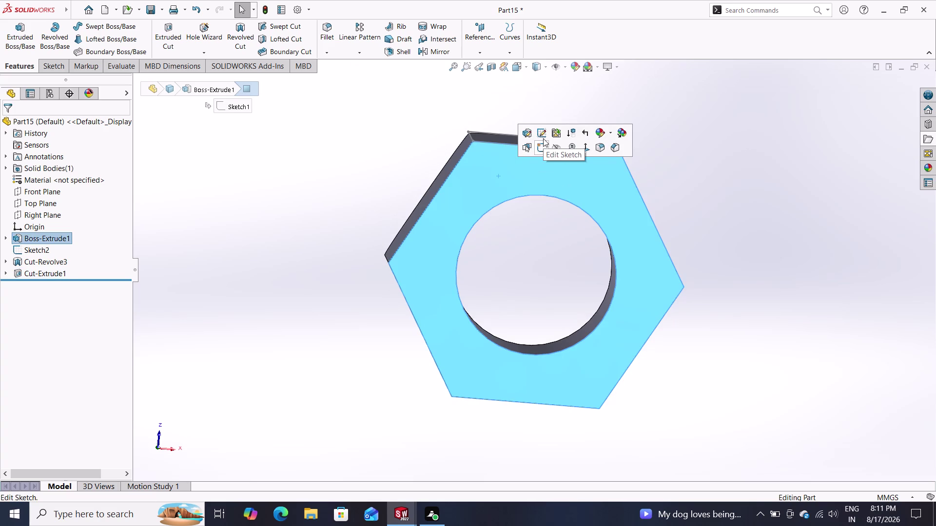
Start a sketch on the hex face and draw a circle centred on the origin.
click(540, 145)
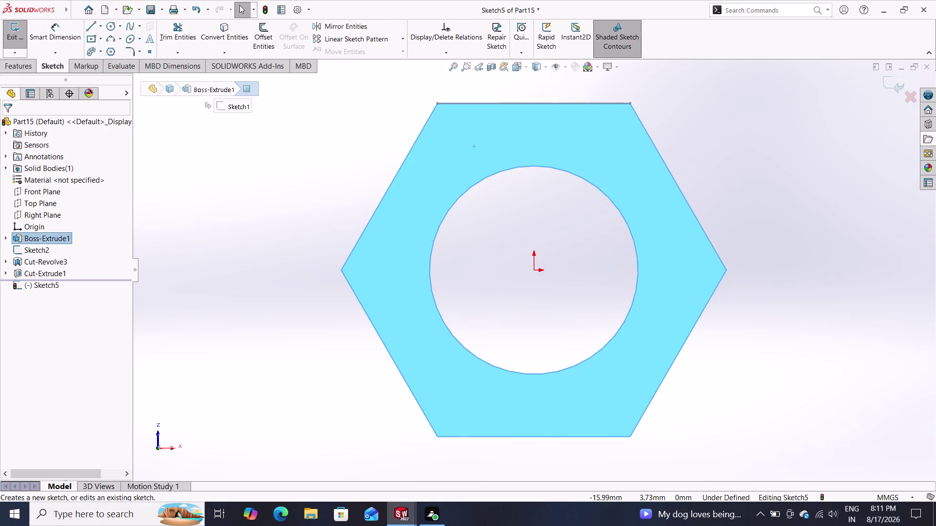
click(109, 26)
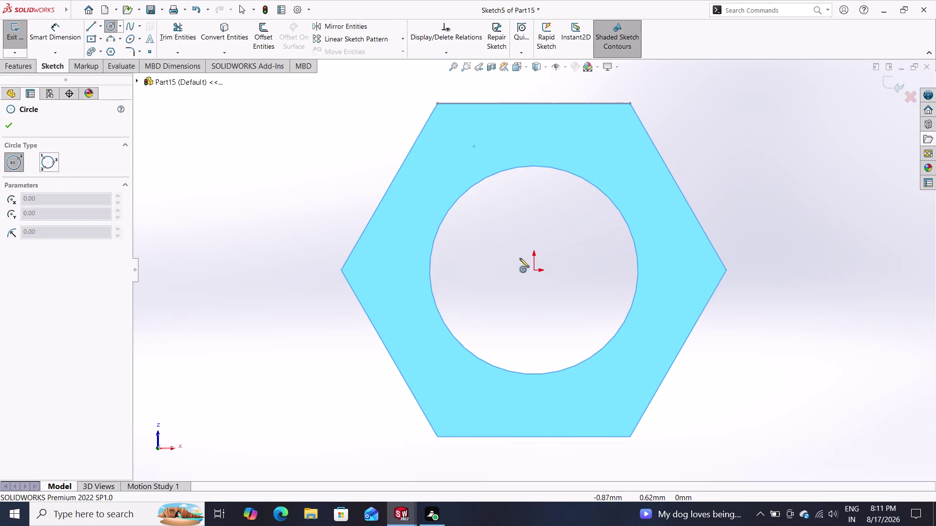
click(535, 269)
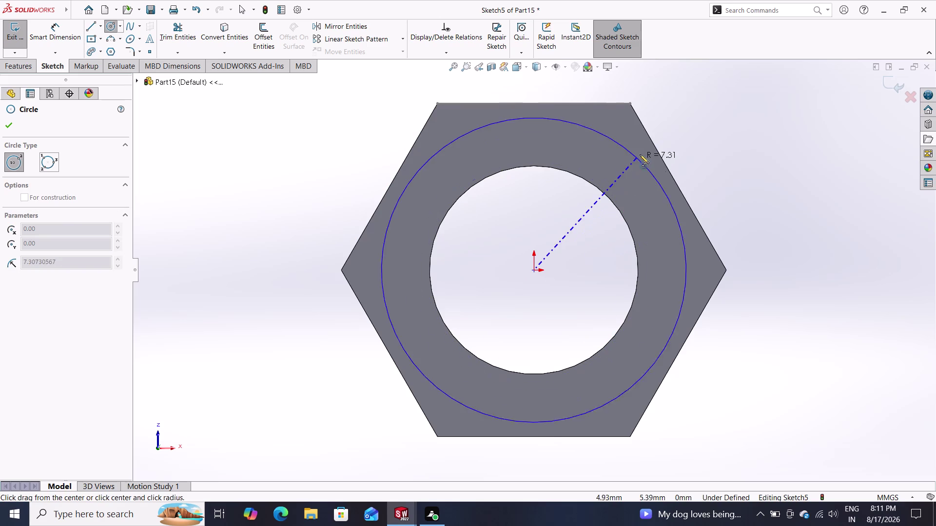
click(659, 153)
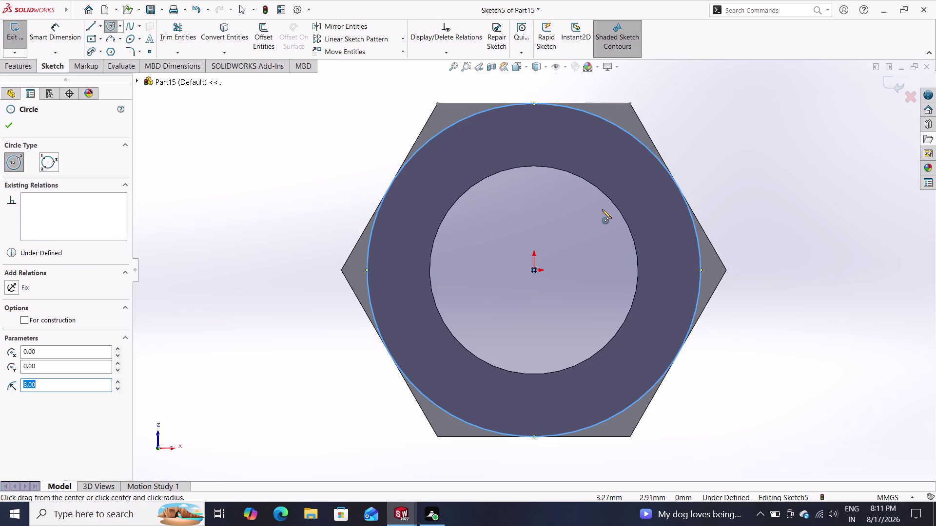
key(Escape)
Make the circle tangent to a hexagon edge with a Tangent relation.
click(655, 147)
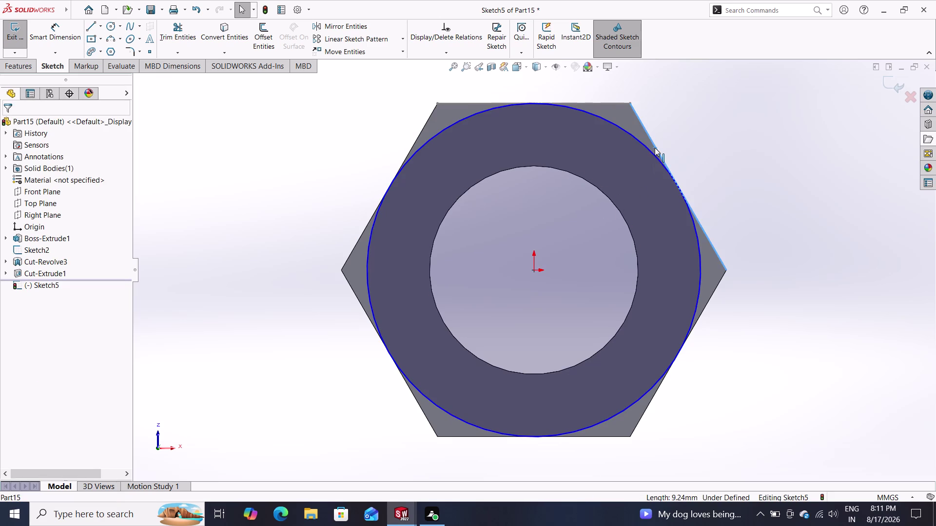
click(656, 160)
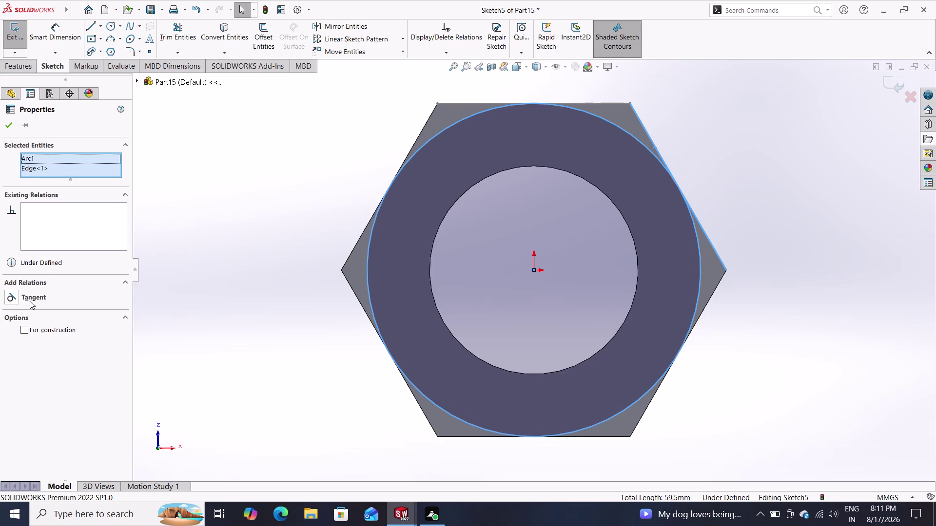
click(29, 301)
click(8, 121)
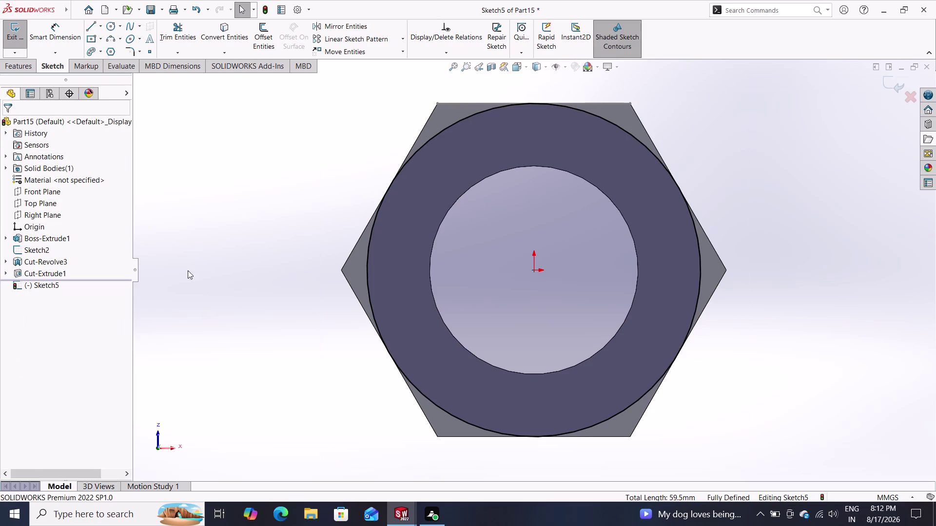
click(31, 72)
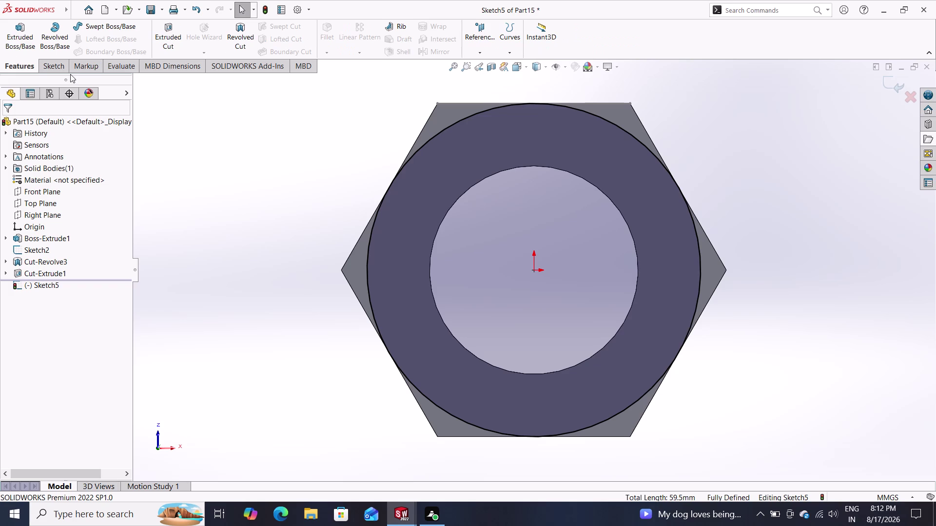
click(174, 37)
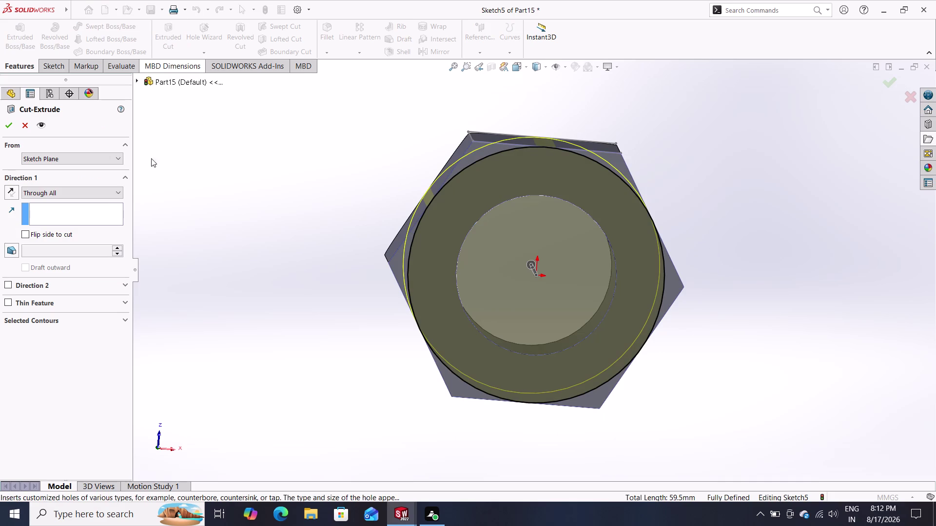
click(101, 158)
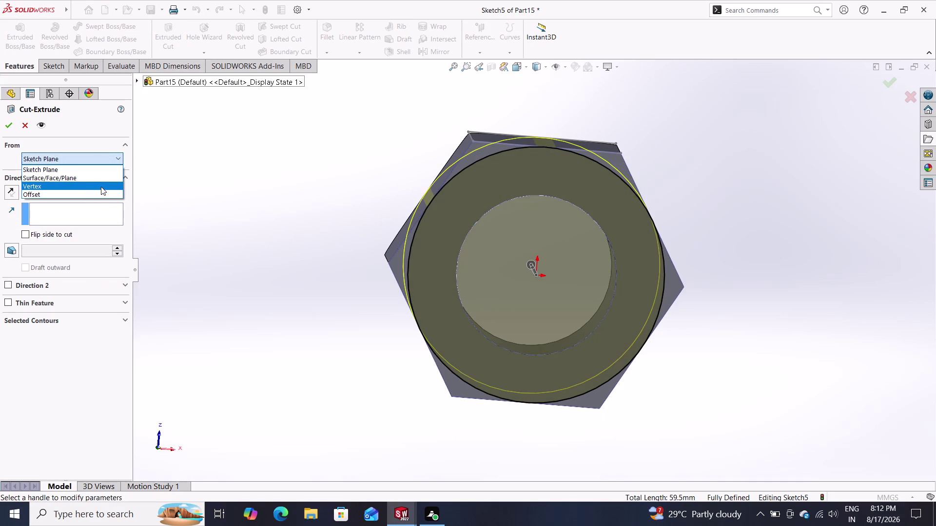
double_click(106, 156)
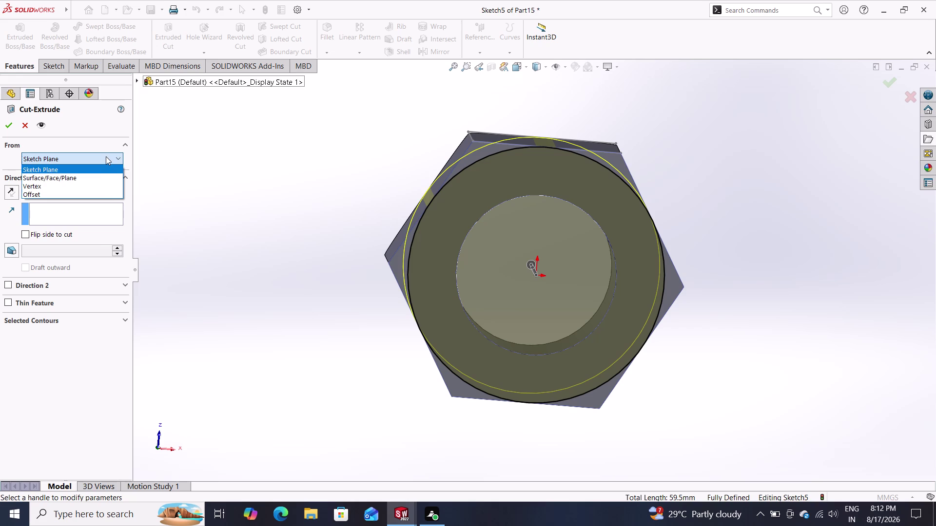
click(106, 157)
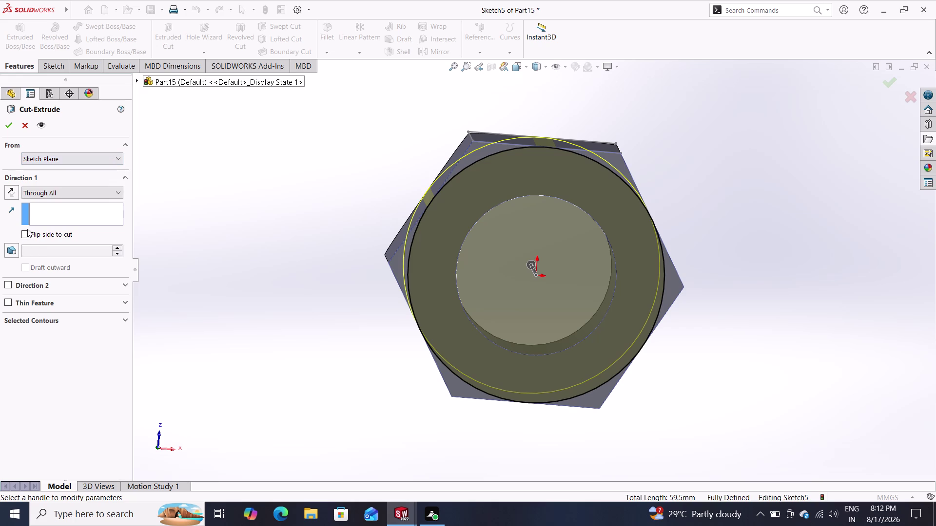
click(27, 232)
click(7, 249)
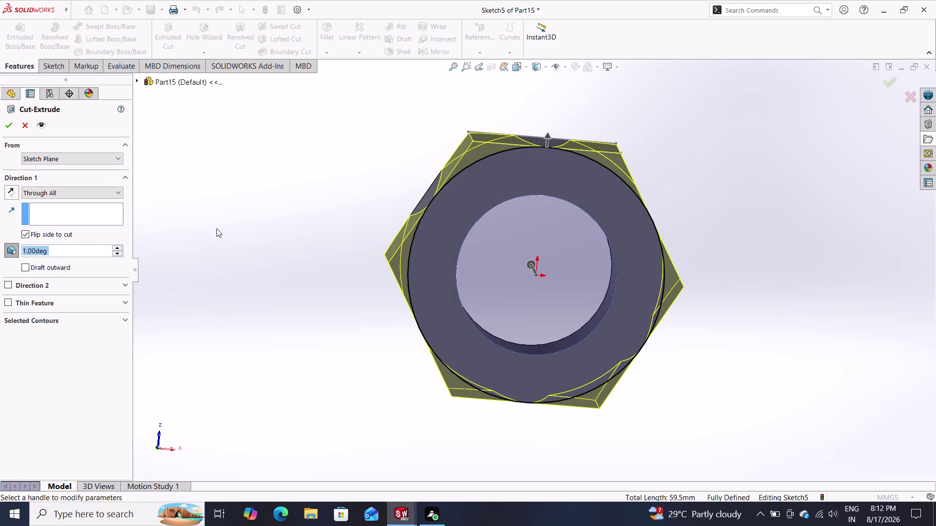
text(45)
key(Return)
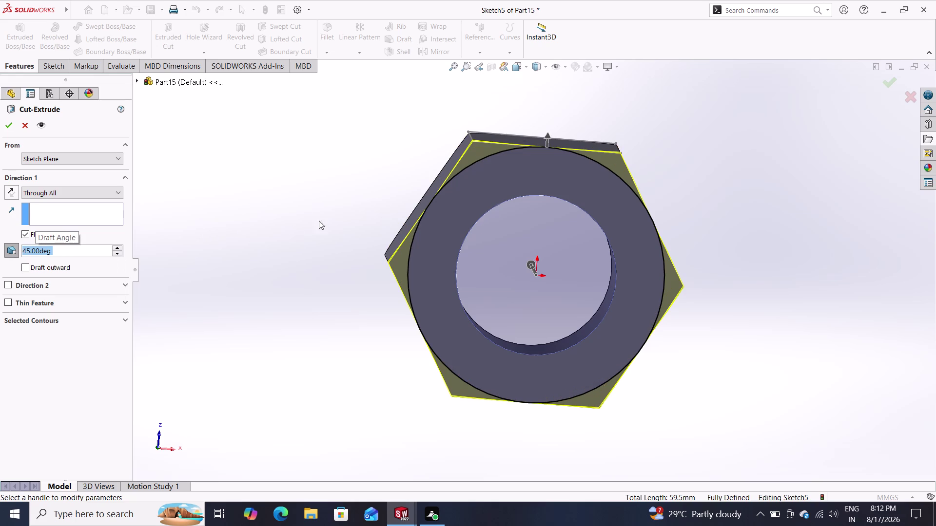
middle_drag(284, 204, 305, 271)
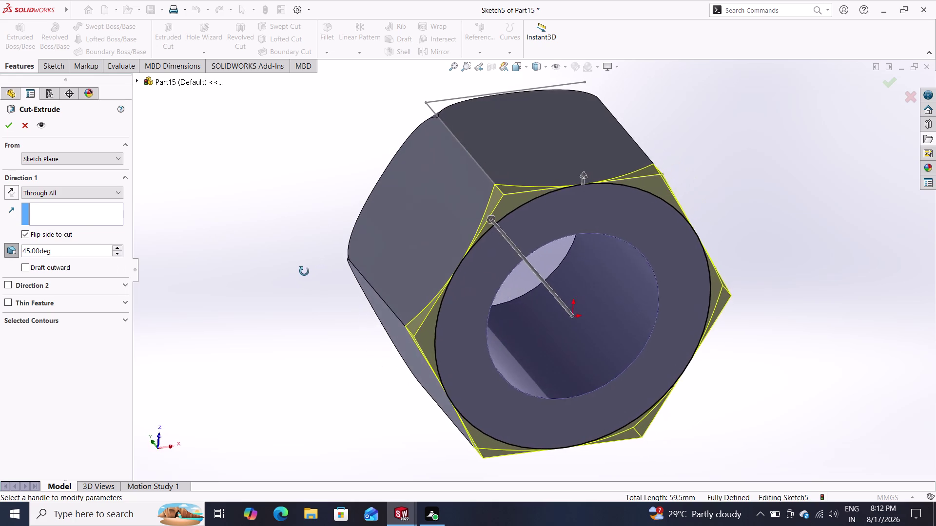
middle_drag(305, 271, 201, 236)
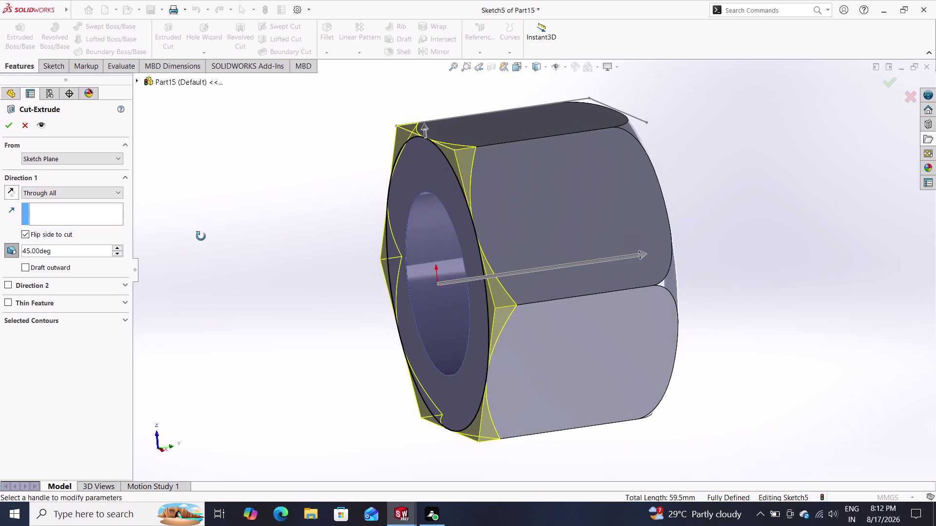
middle_drag(201, 236, 248, 239)
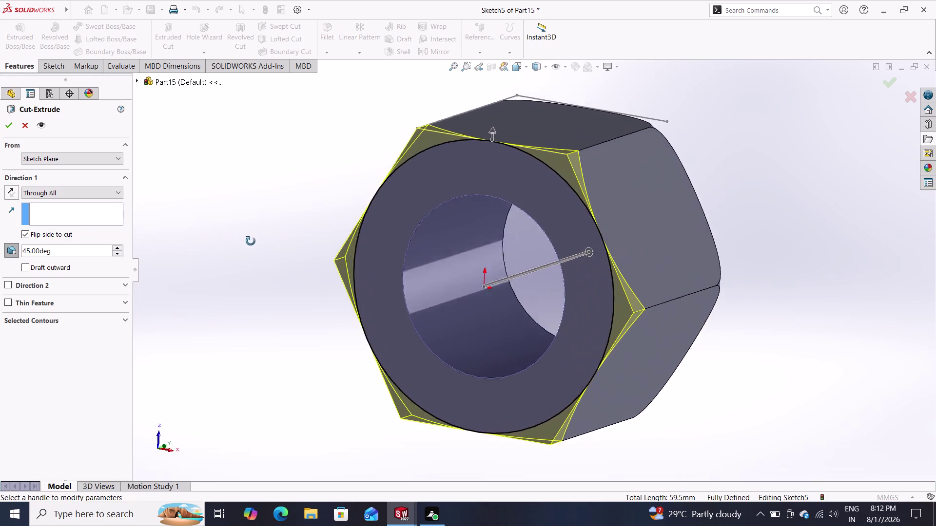
middle_drag(248, 240, 373, 324)
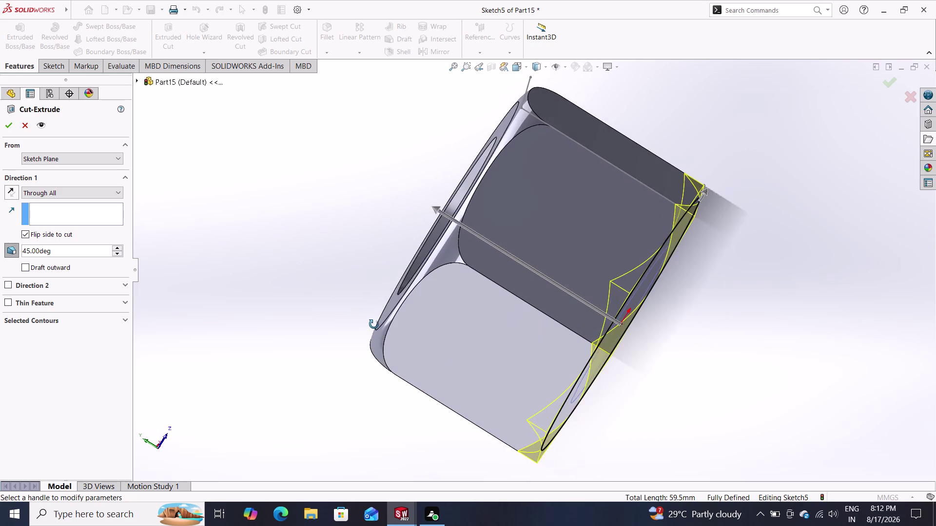
middle_drag(374, 325, 348, 304)
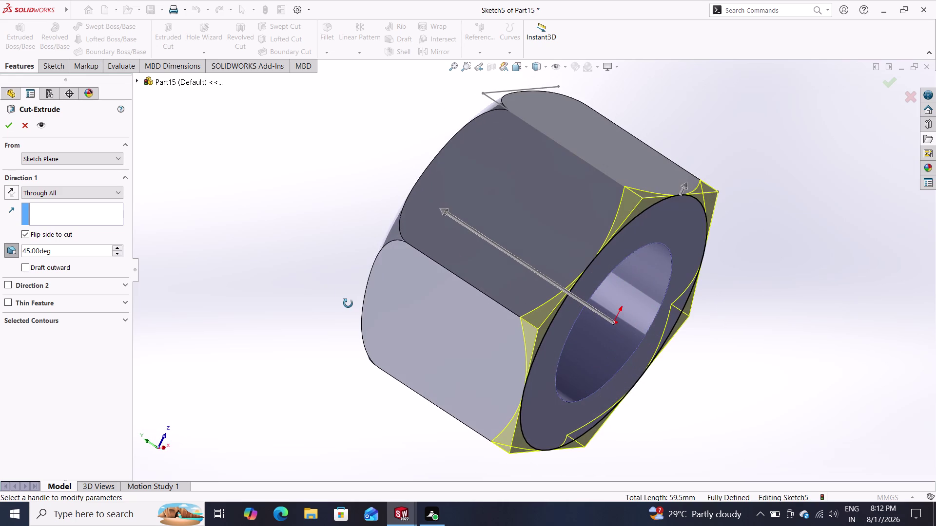
middle_drag(348, 303, 352, 307)
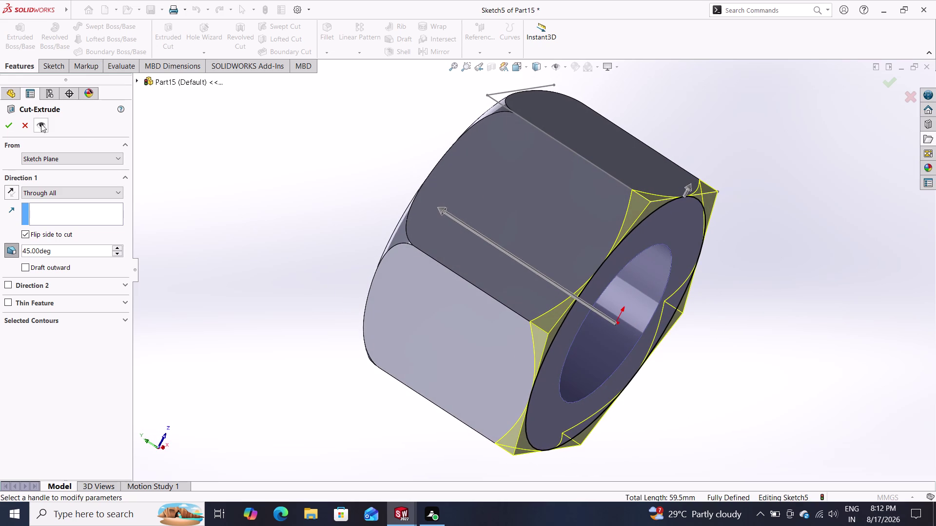
click(27, 123)
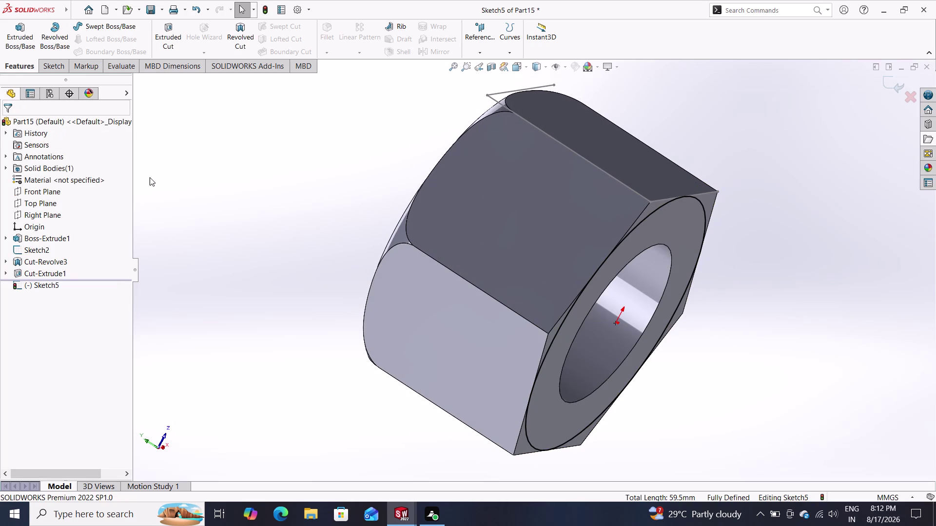
middle_drag(235, 209, 152, 139)
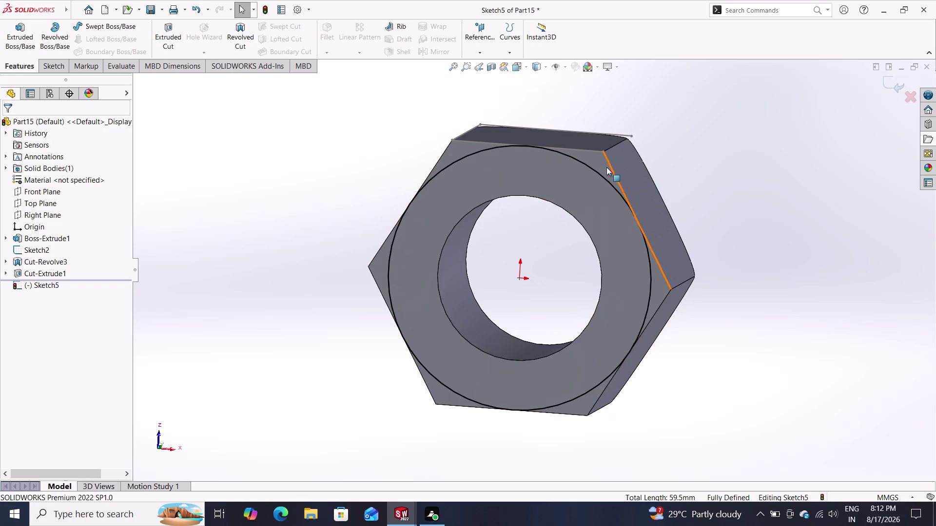
Delete a selected item and assign Plain Carbon Steel as Part15's material.
click(595, 172)
key(Delete)
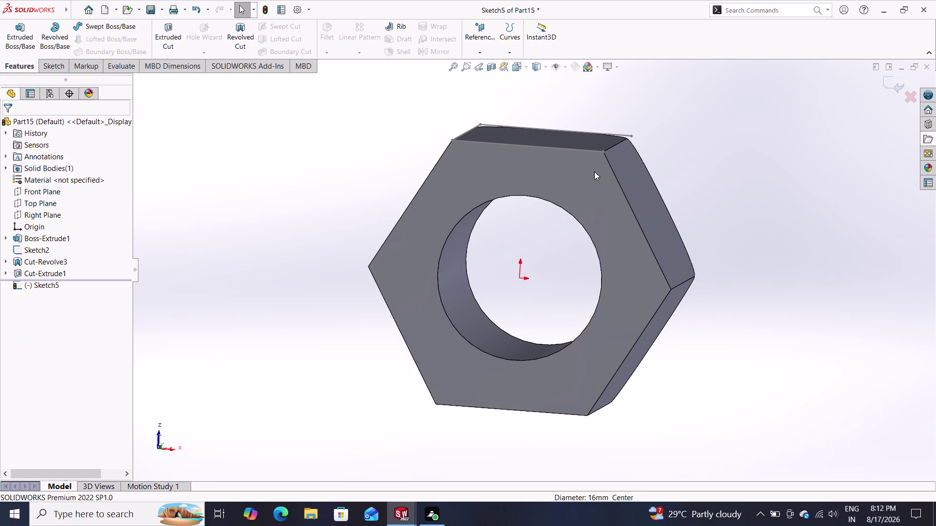
right_click(40, 180)
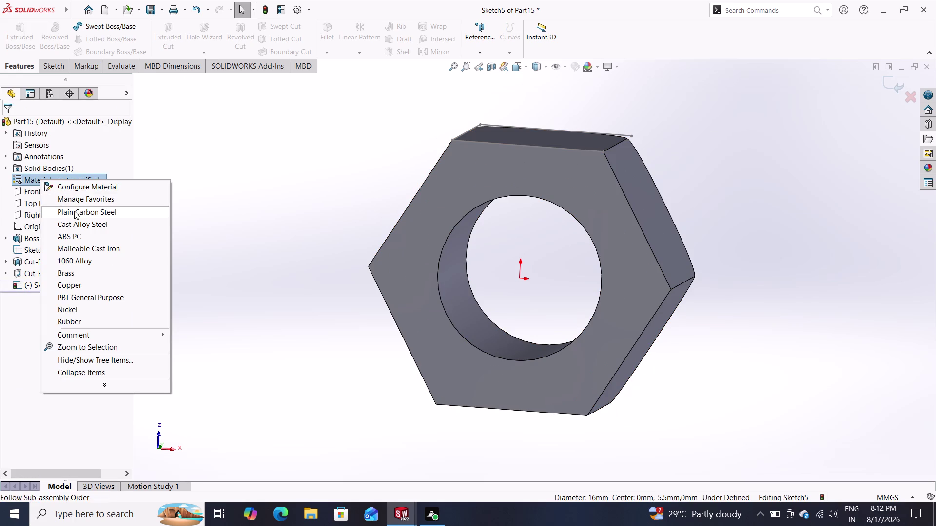
click(119, 163)
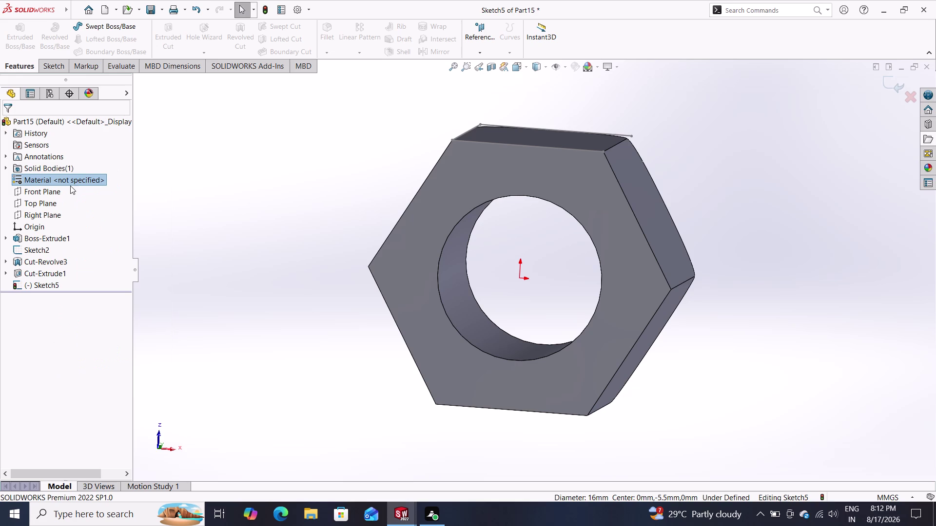
right_click(69, 182)
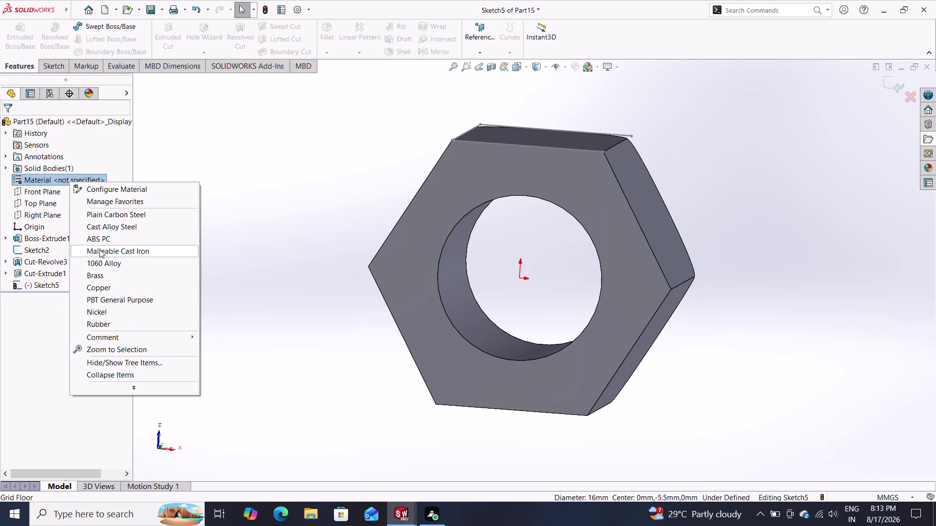
click(116, 218)
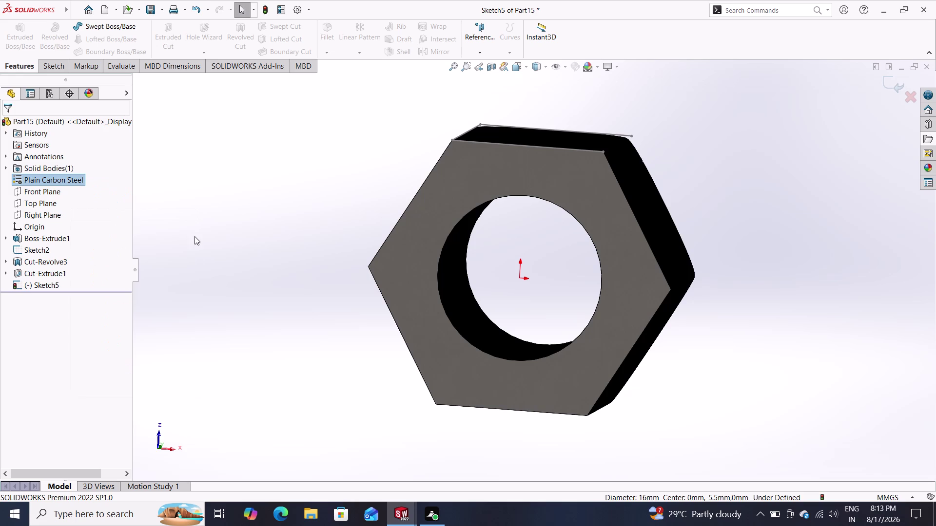
click(162, 7)
click(171, 35)
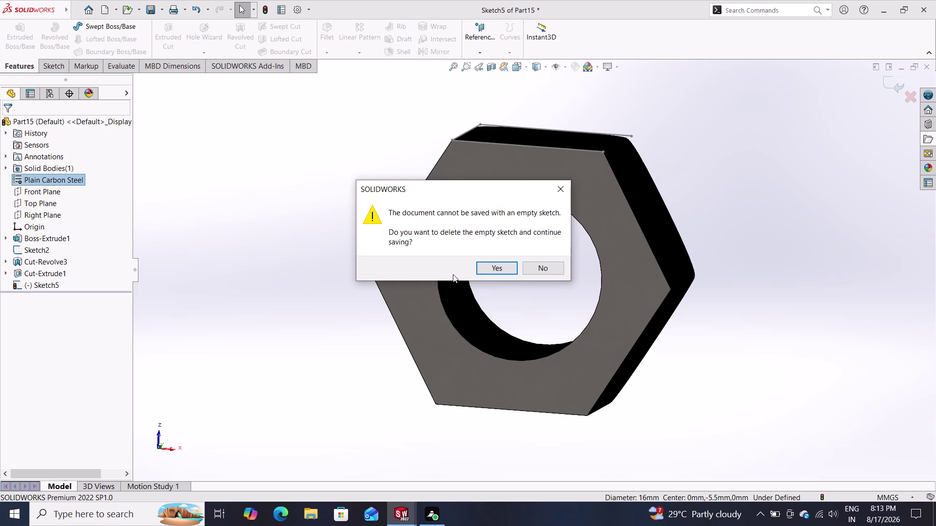
Confirm removal of empty Sketch5 and save the part as 'bolt'.
click(488, 268)
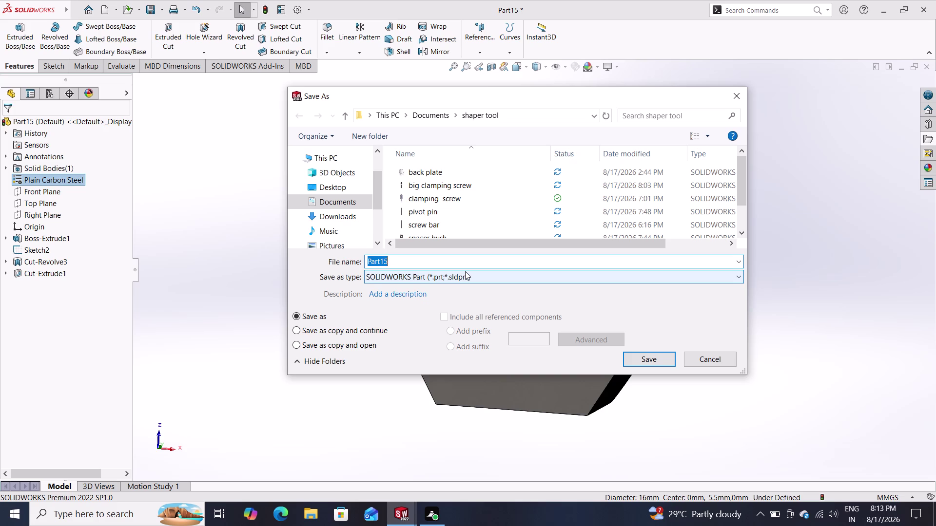
text(bolt)
key(Return)
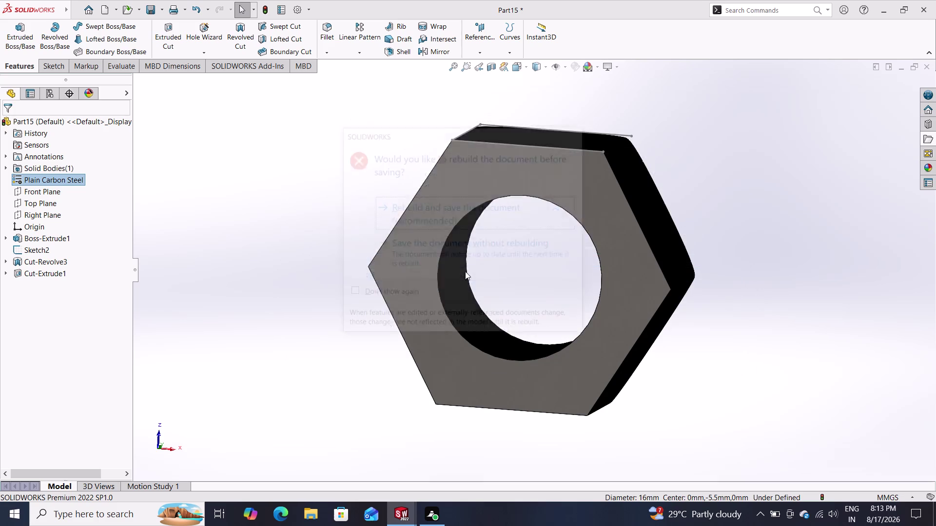
click(470, 218)
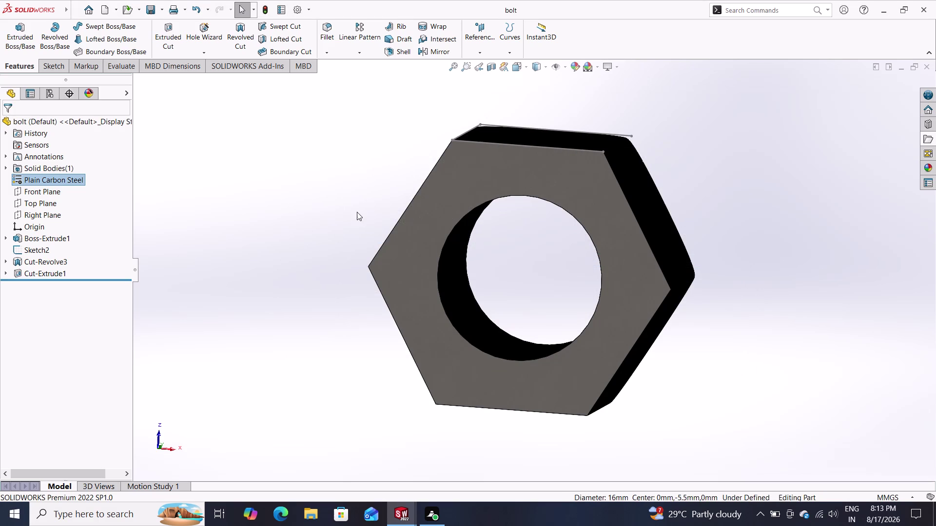
Delete the leftover Sketch2 from the bolt nut part and confirm the deletion.
middle_drag(332, 201, 377, 255)
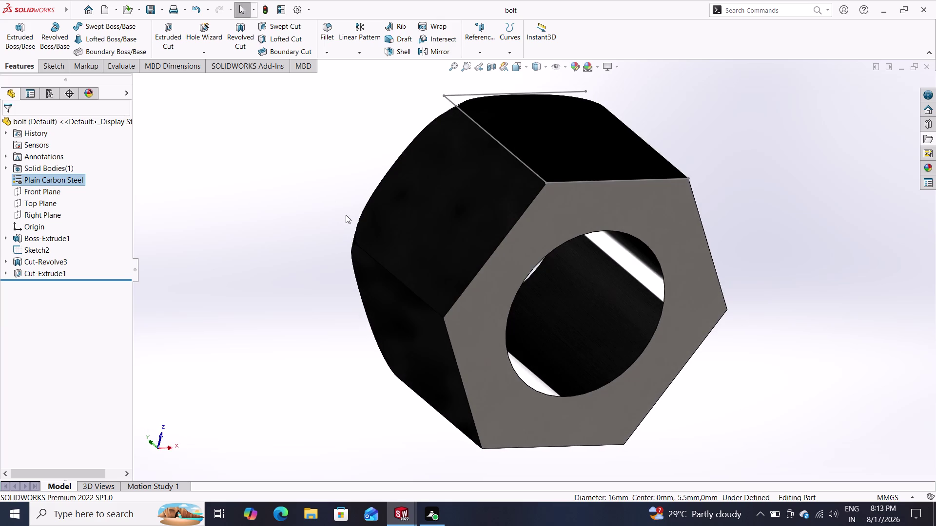
middle_drag(345, 214, 485, 347)
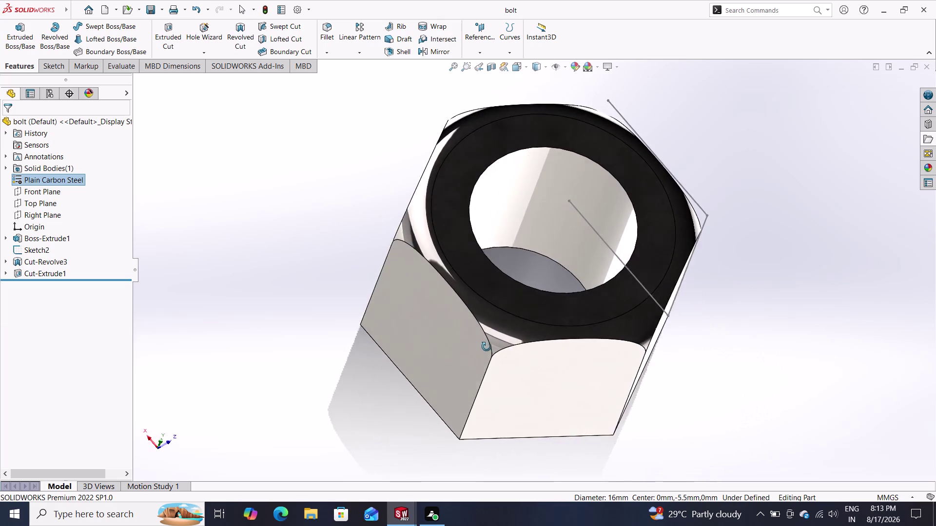
middle_drag(485, 348, 370, 336)
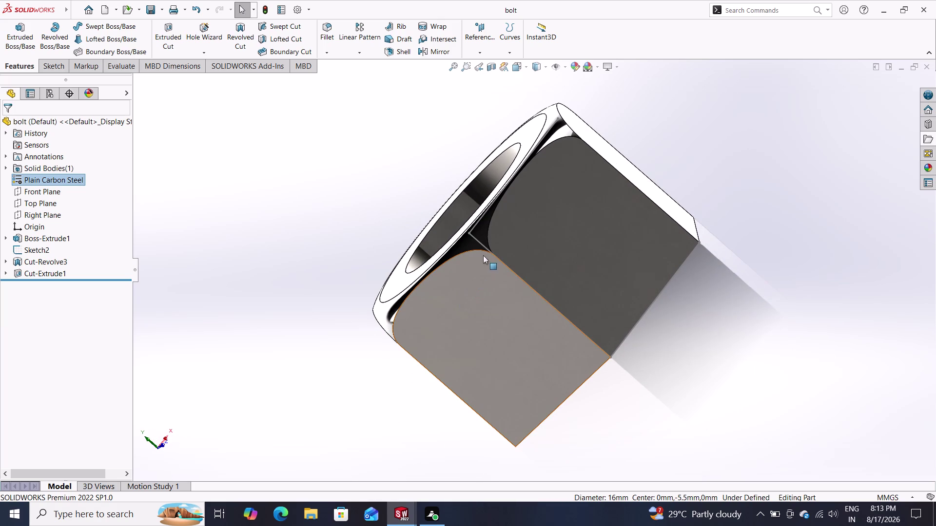
click(481, 242)
key(Delete)
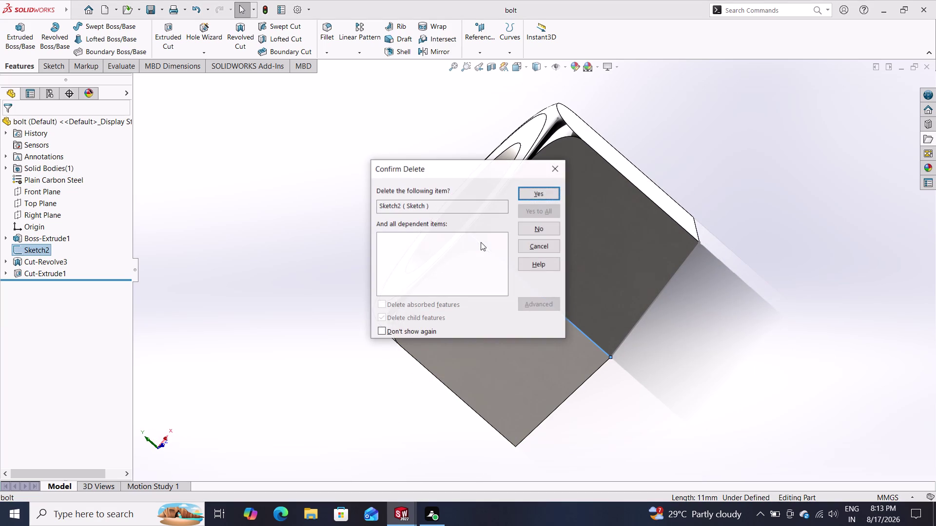
click(545, 195)
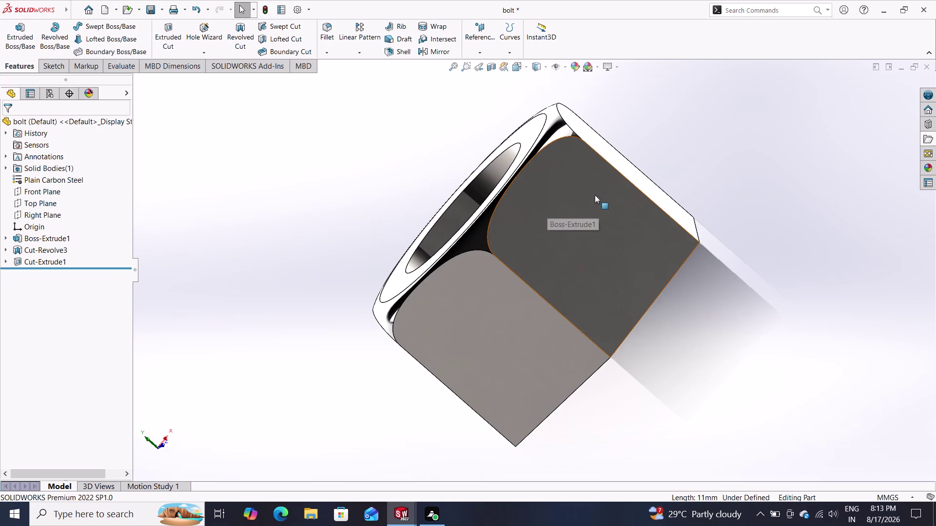
middle_drag(595, 194, 623, 187)
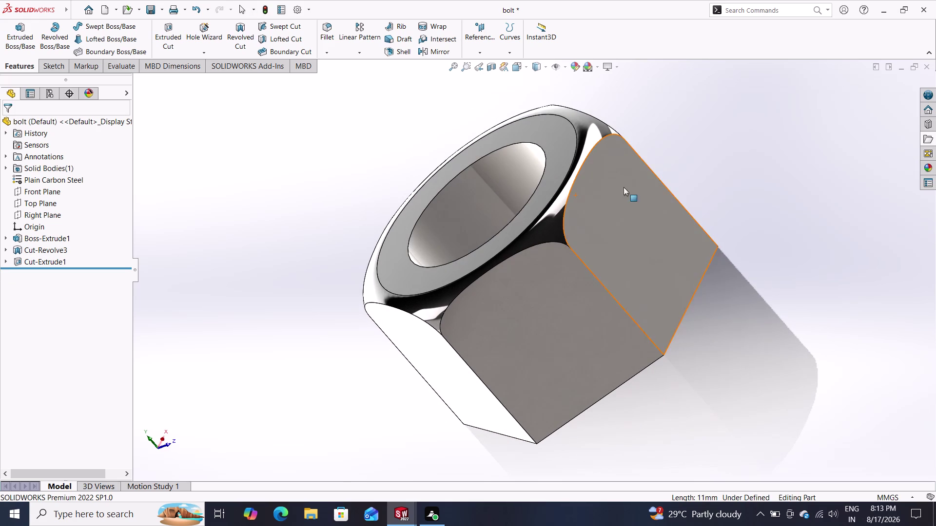
Cancel the Save As dialog, then save the bolt part in place.
click(160, 9)
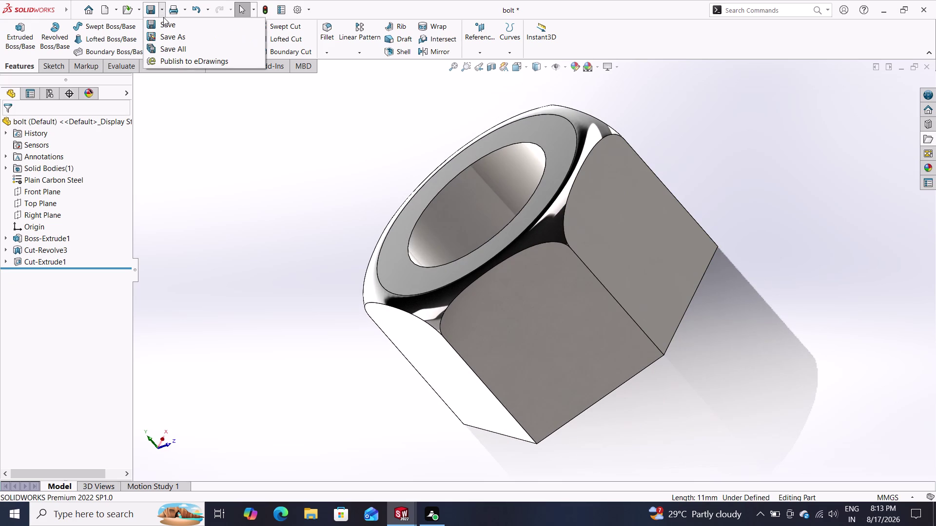
click(163, 33)
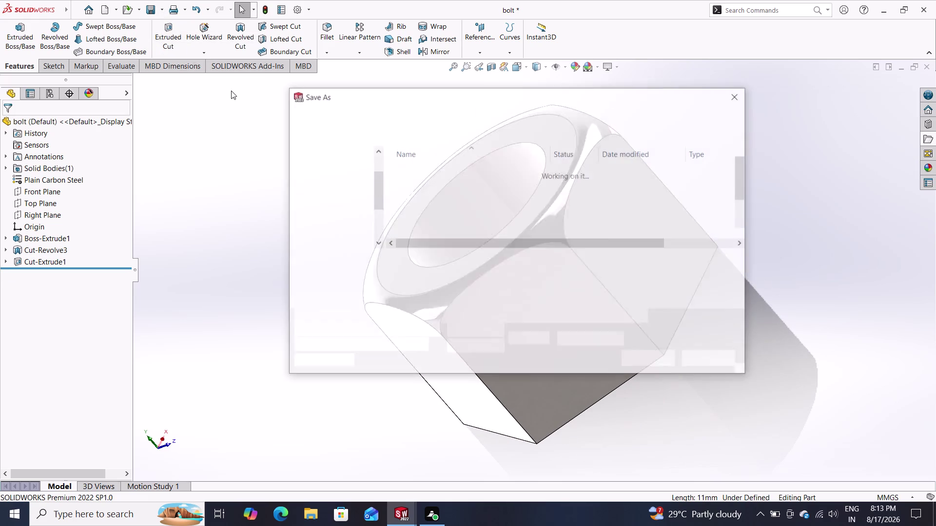
scroll(down, 3)
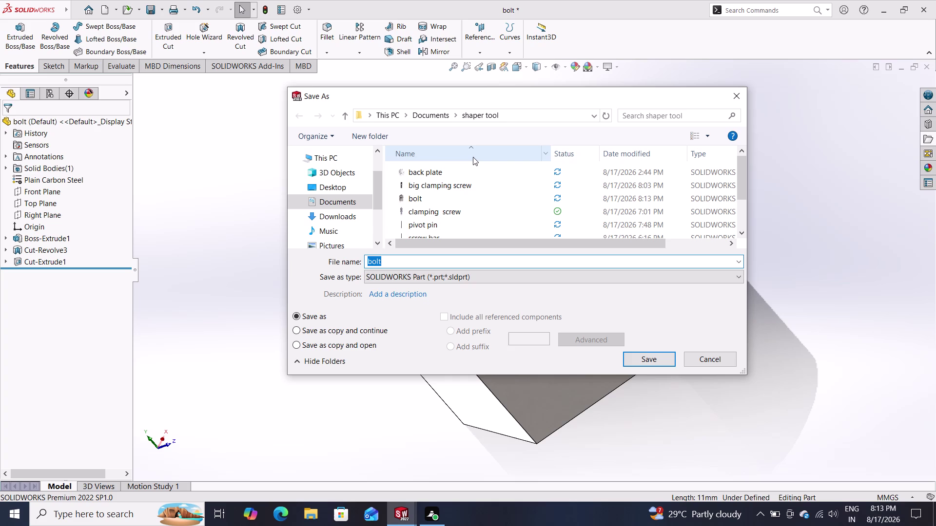
scroll(down, 3)
scroll(down, 3)
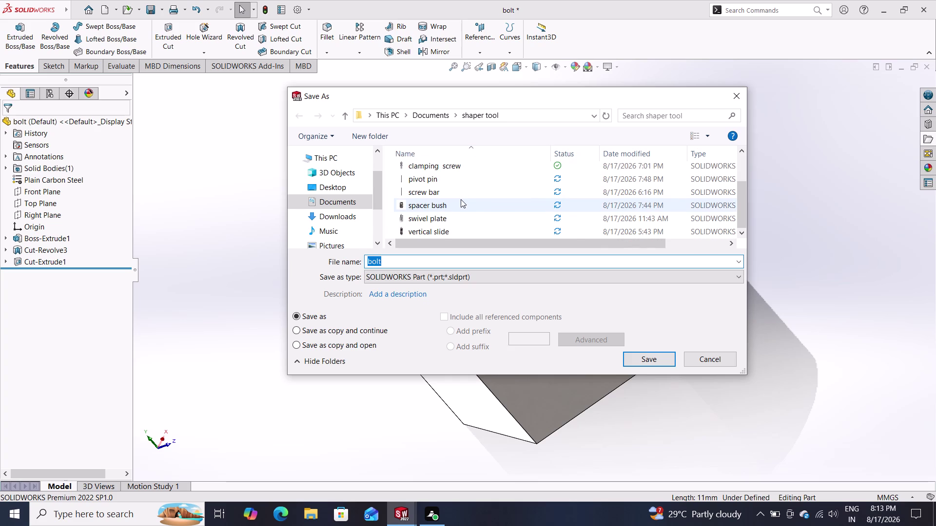
scroll(up, 3)
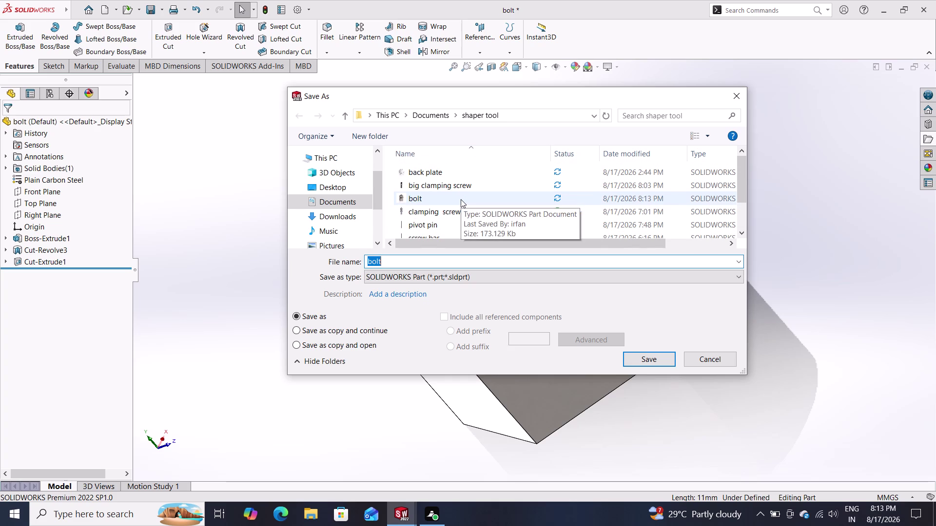
scroll(up, 3)
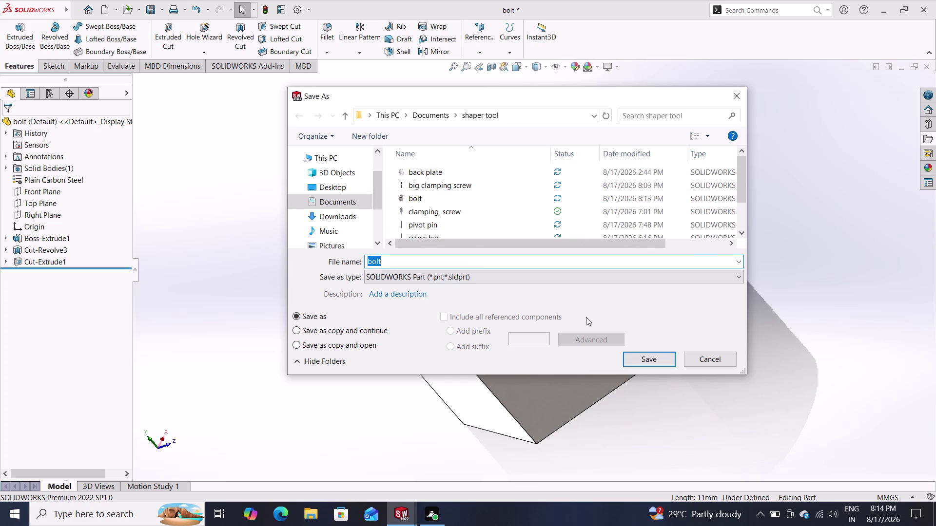
click(707, 365)
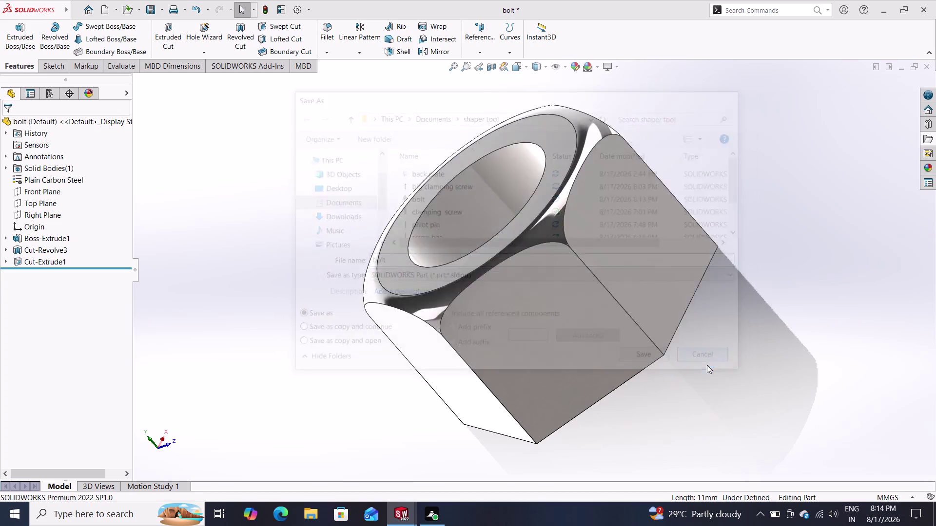
click(157, 14)
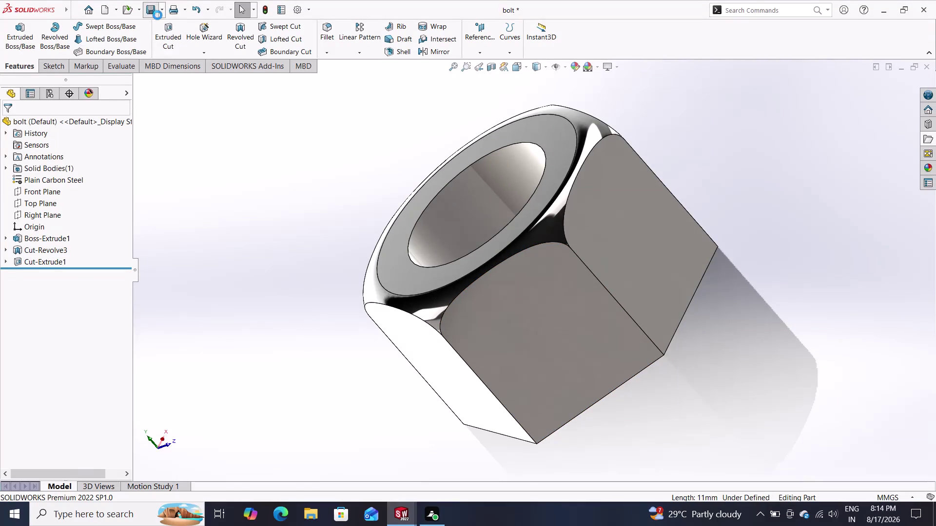
click(160, 8)
click(161, 28)
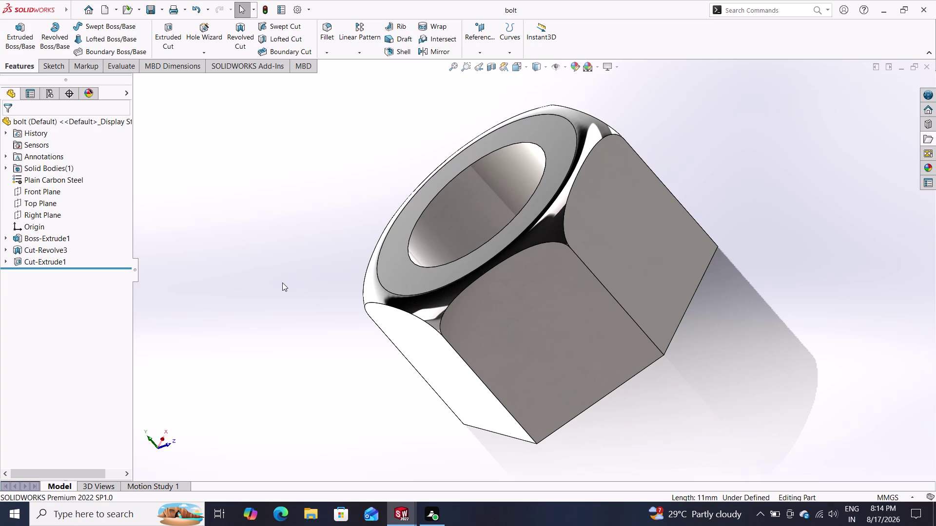
click(106, 9)
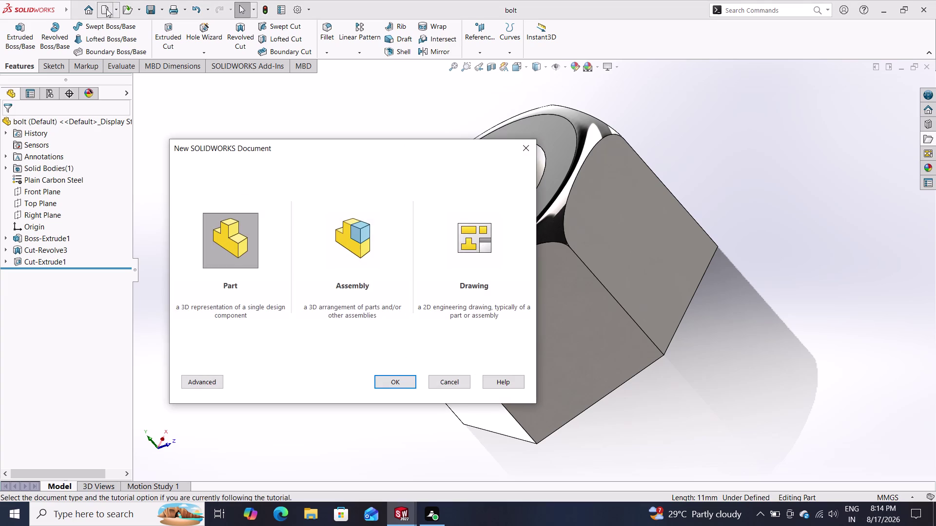
Create a new part and start a sketch on its Front Plane.
click(397, 385)
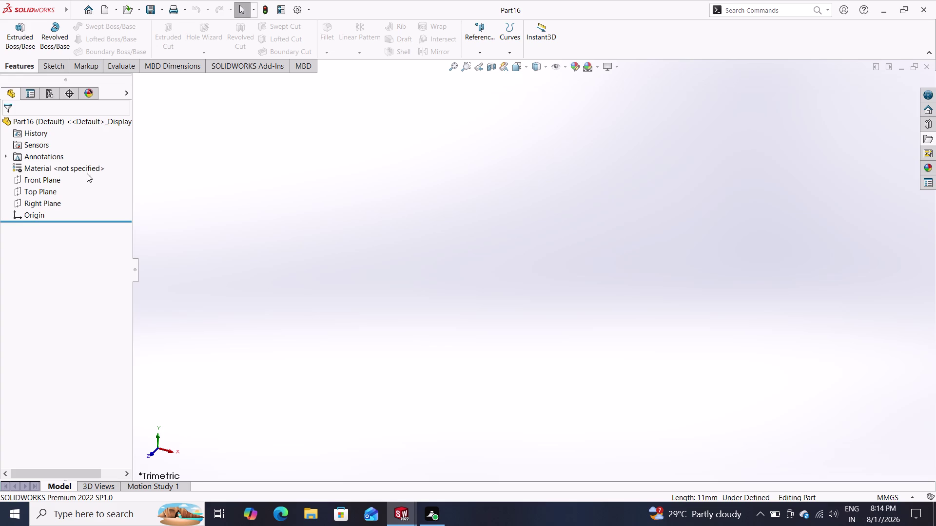
click(68, 176)
click(59, 183)
click(72, 173)
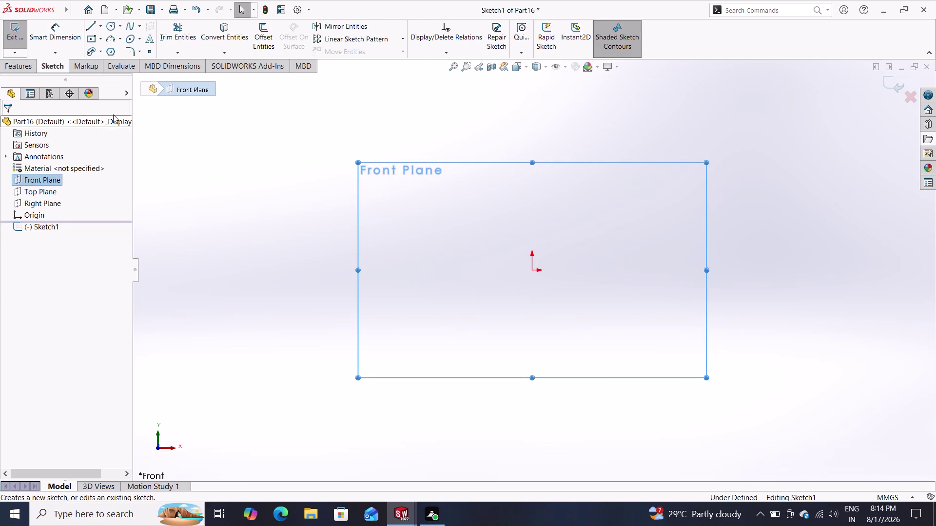
Draw a vertical centerline passing through the origin.
click(101, 29)
click(104, 51)
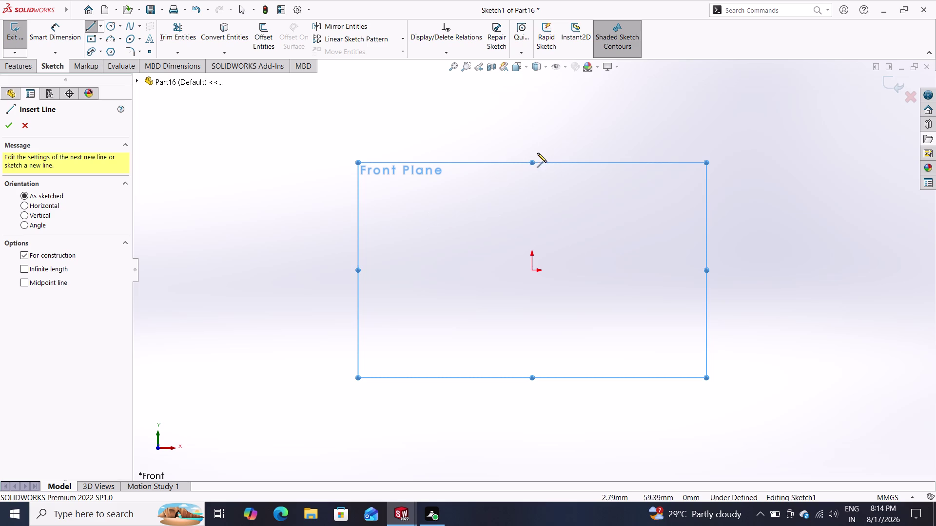
click(531, 136)
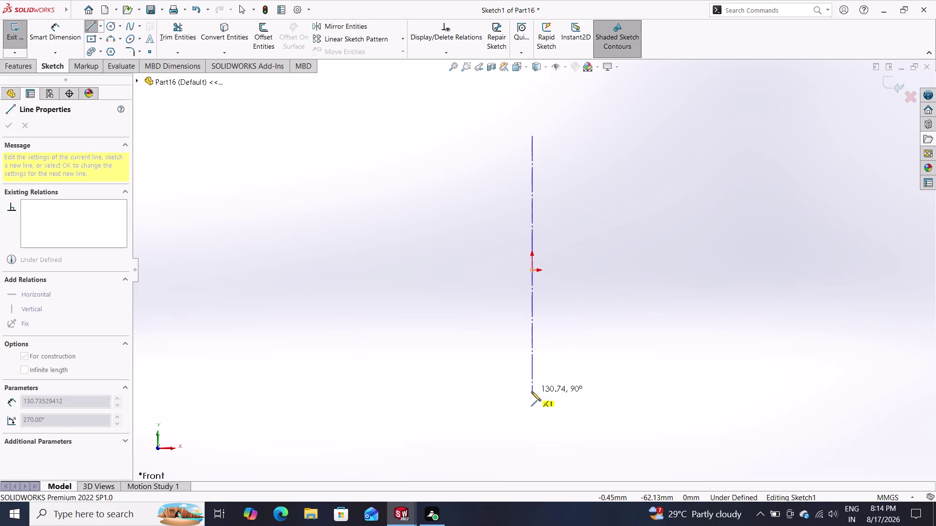
click(532, 392)
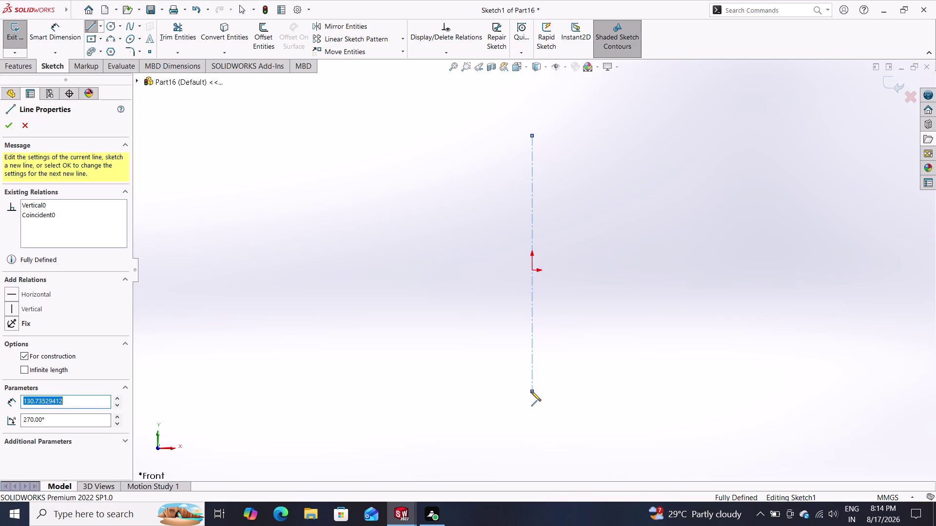
key(Escape)
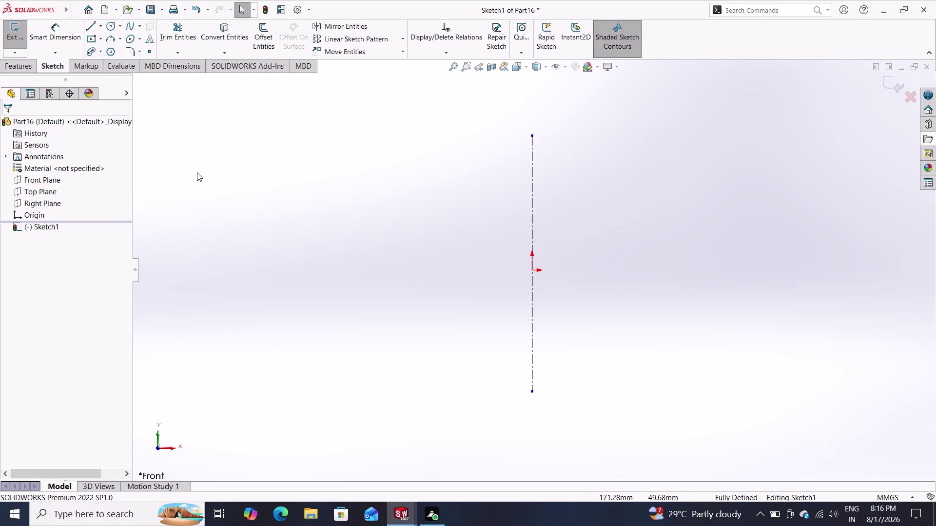
Draw a vertical profile edge upward from near the centerline's bottom.
click(91, 25)
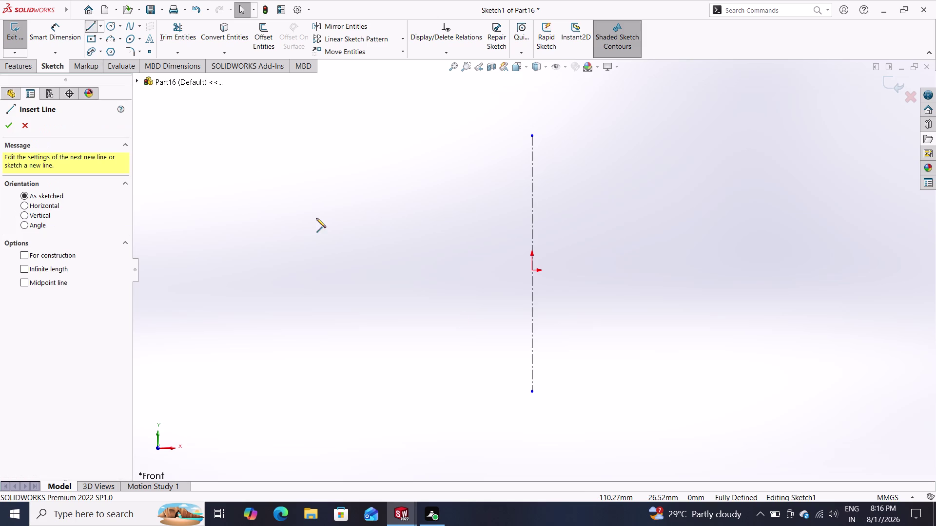
click(531, 372)
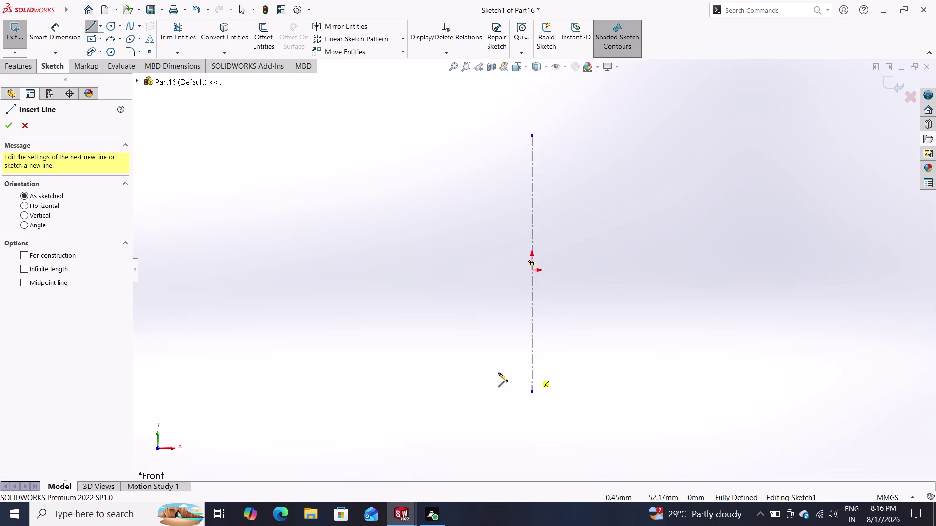
click(458, 373)
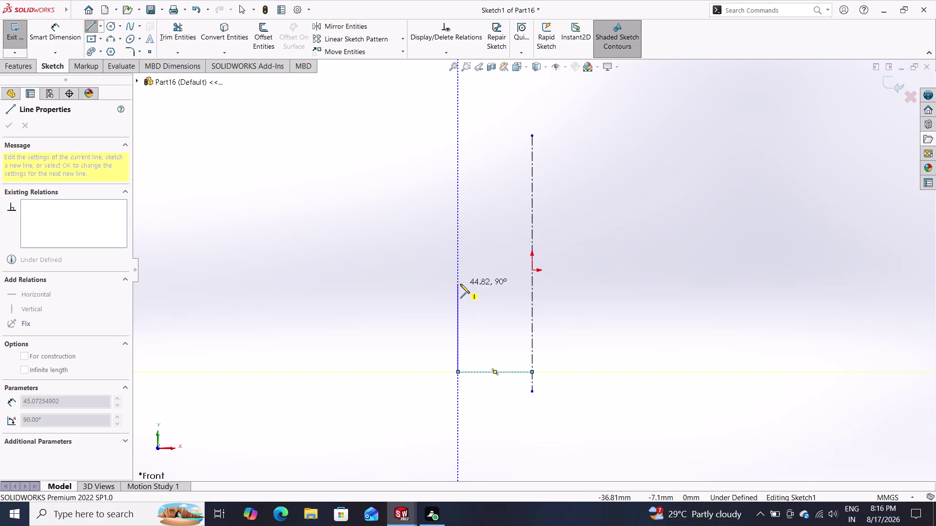
click(458, 292)
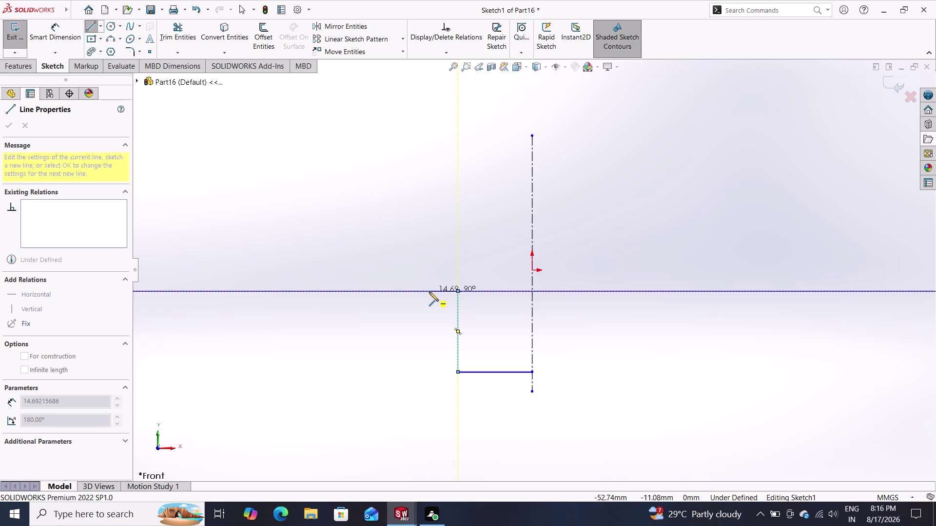
key(Escape)
Delete the sketched lines and centreline, then discard the empty Sketch1.
key(Escape)
drag(495, 290, 470, 400)
key(Delete)
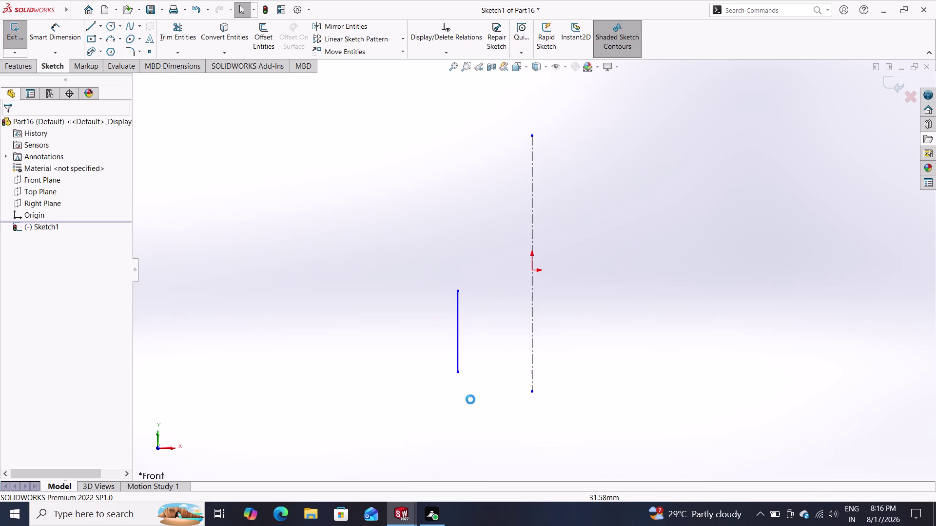
drag(509, 297, 369, 389)
key(Delete)
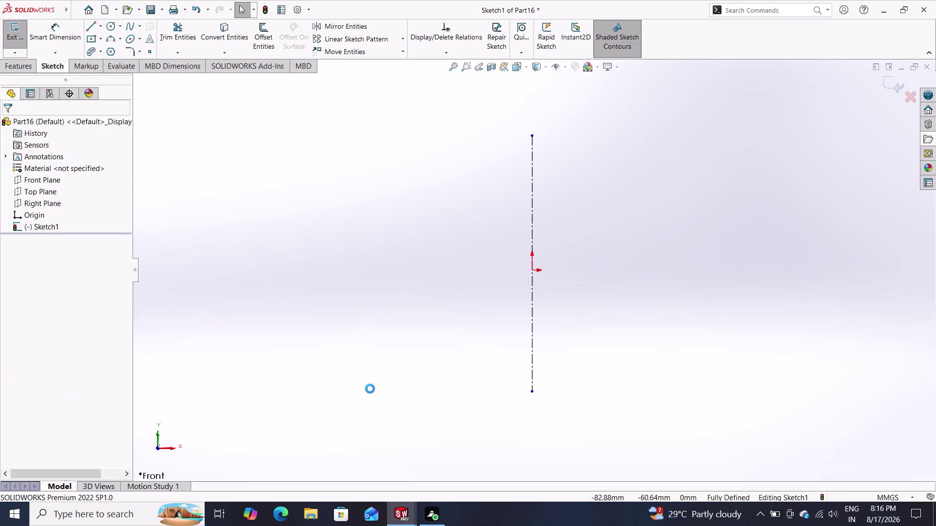
drag(730, 90, 462, 321)
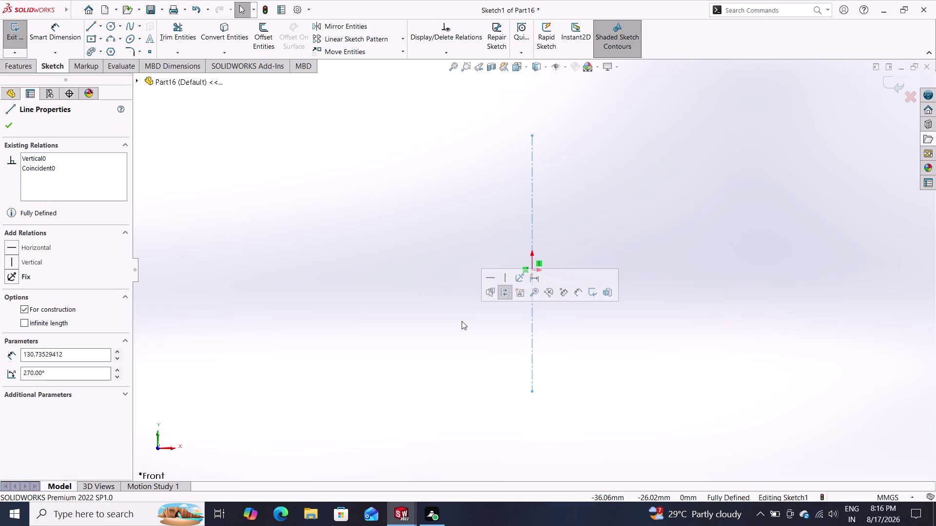
key(Delete)
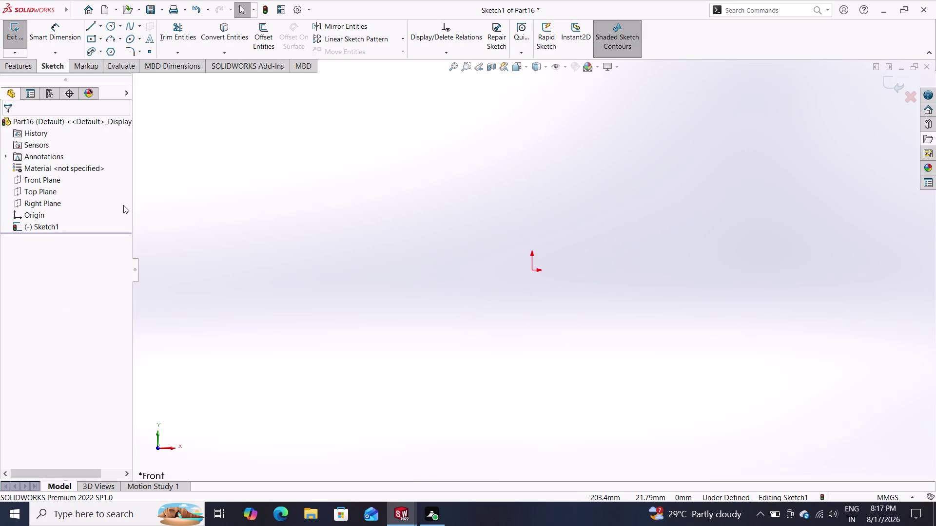
click(61, 193)
click(42, 193)
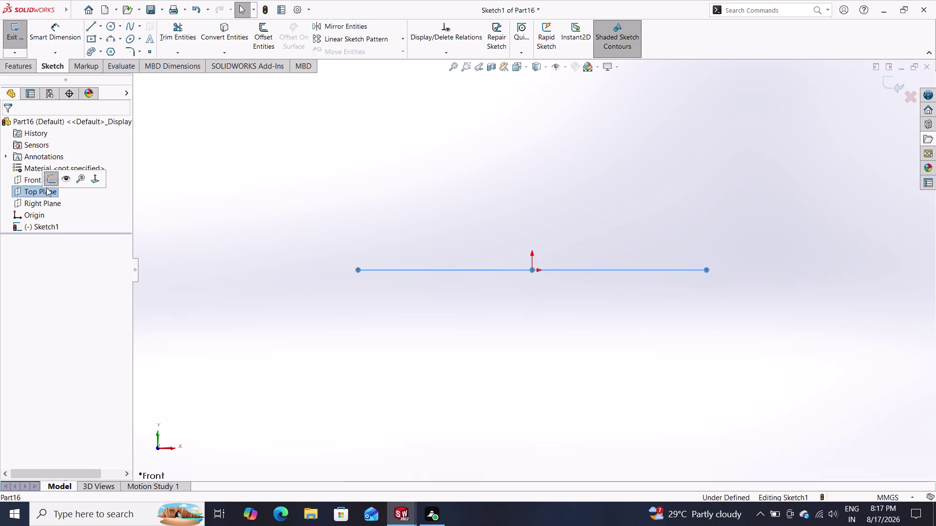
click(48, 184)
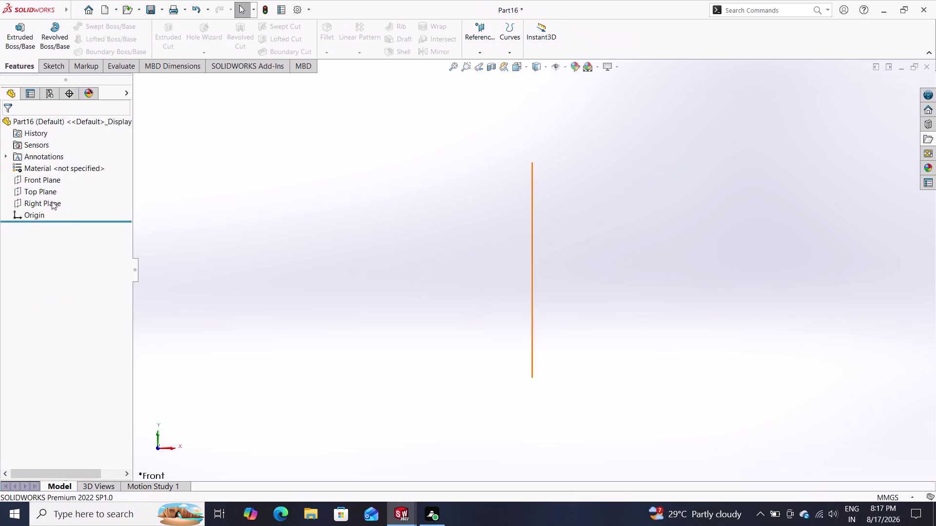
Sketch a 10 mm diameter circle at the origin on the Top Plane.
click(47, 190)
click(56, 178)
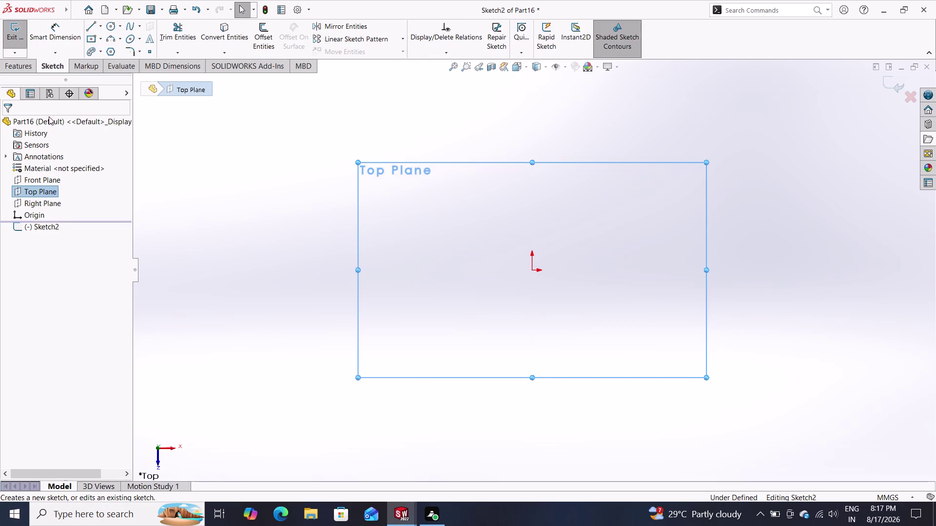
click(107, 22)
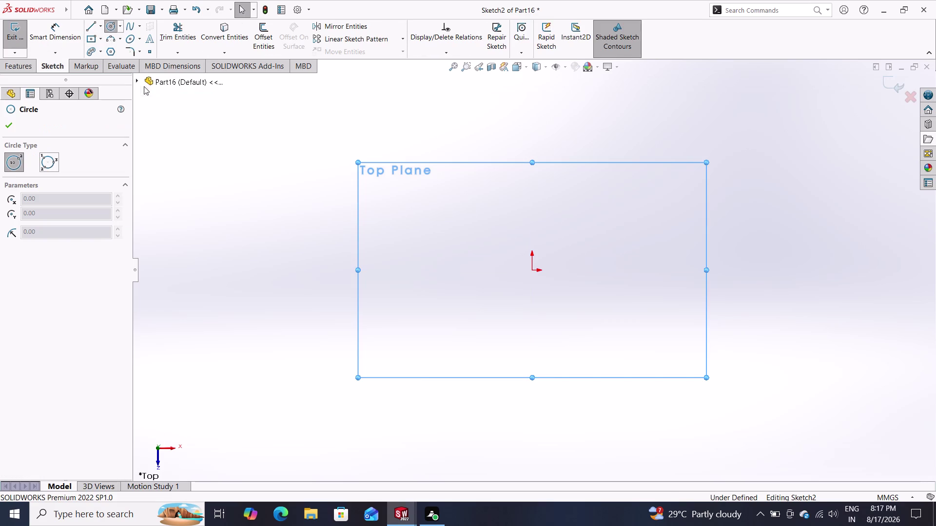
click(534, 270)
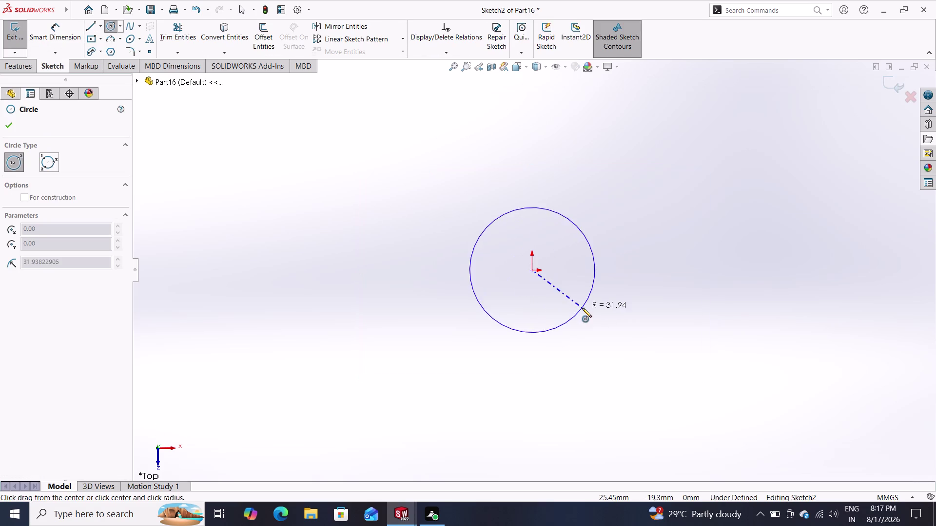
click(608, 344)
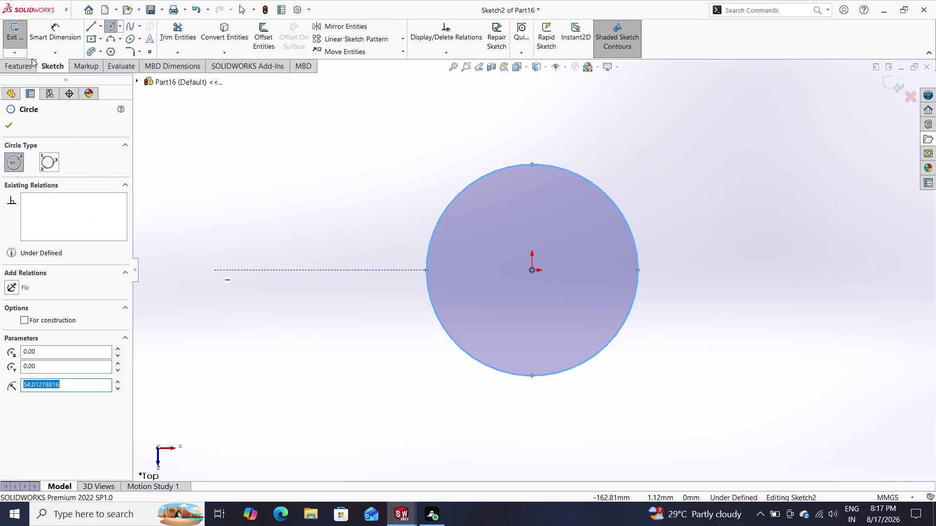
click(61, 33)
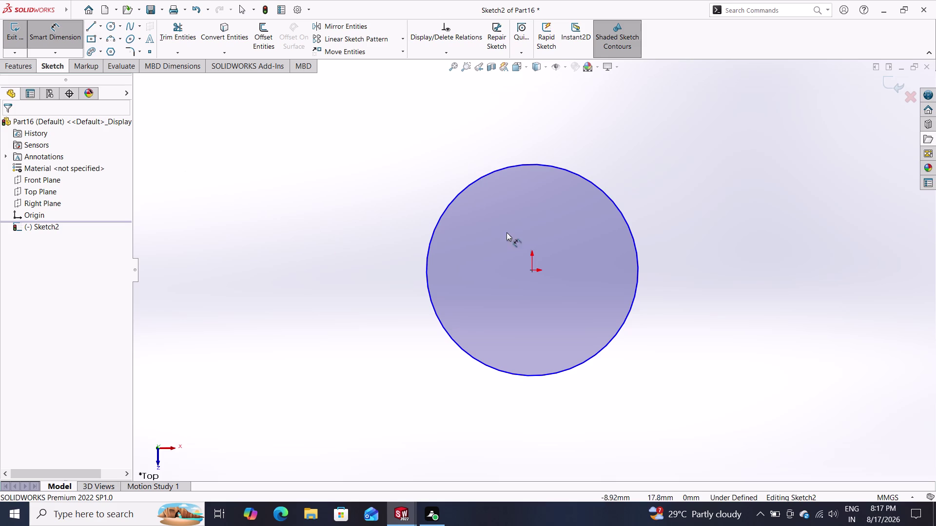
click(627, 224)
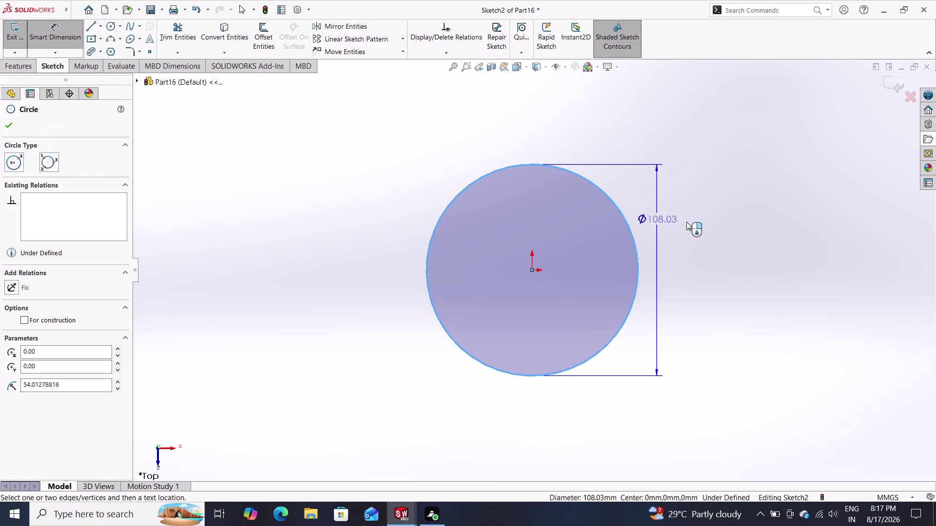
click(705, 238)
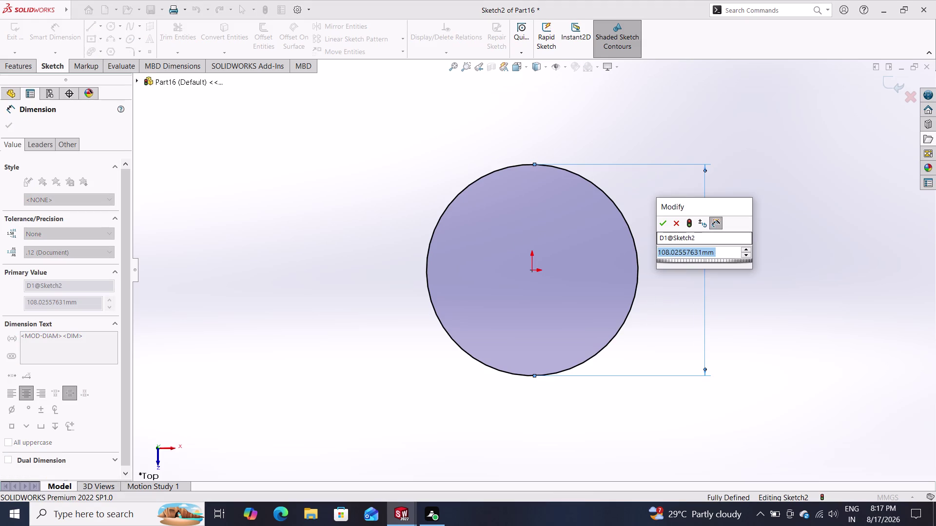
text(10)
key(Return)
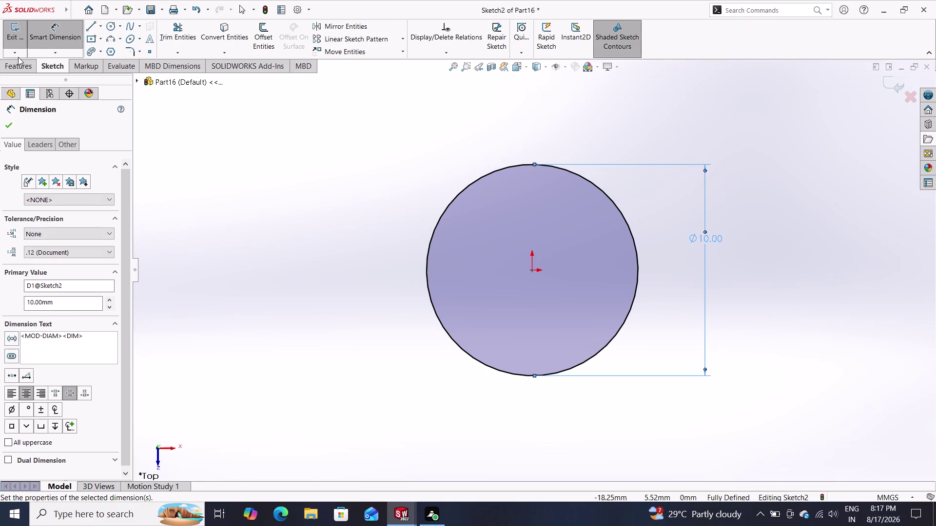
Extrude the circle 11 mm into a solid cylinder.
click(18, 57)
click(20, 33)
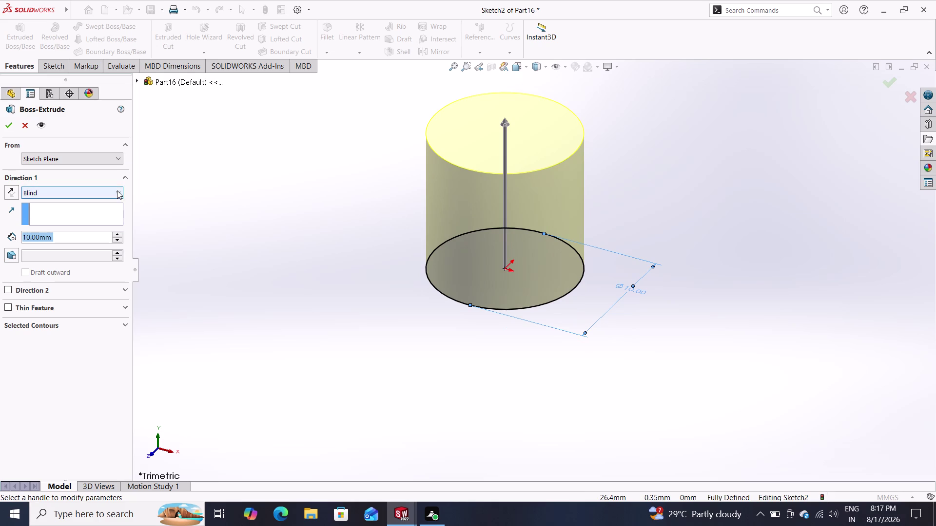
text(11)
key(Return)
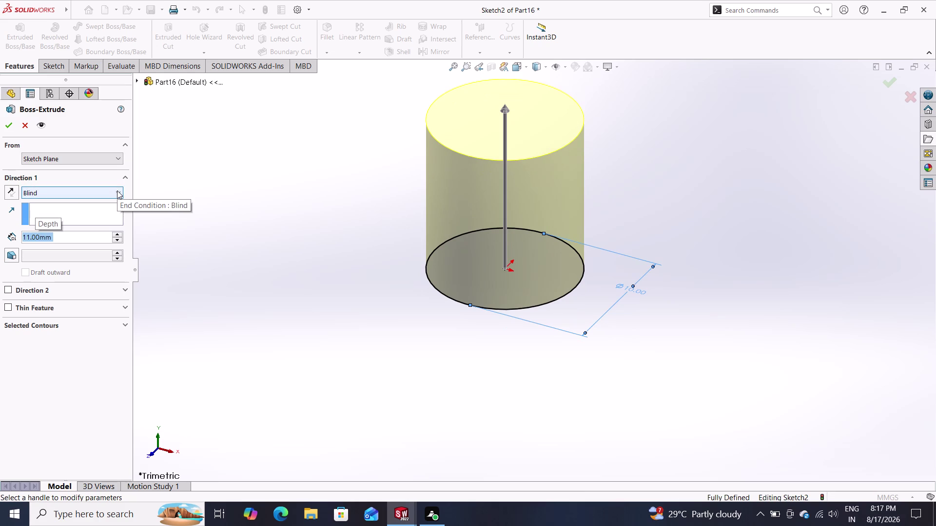
click(8, 129)
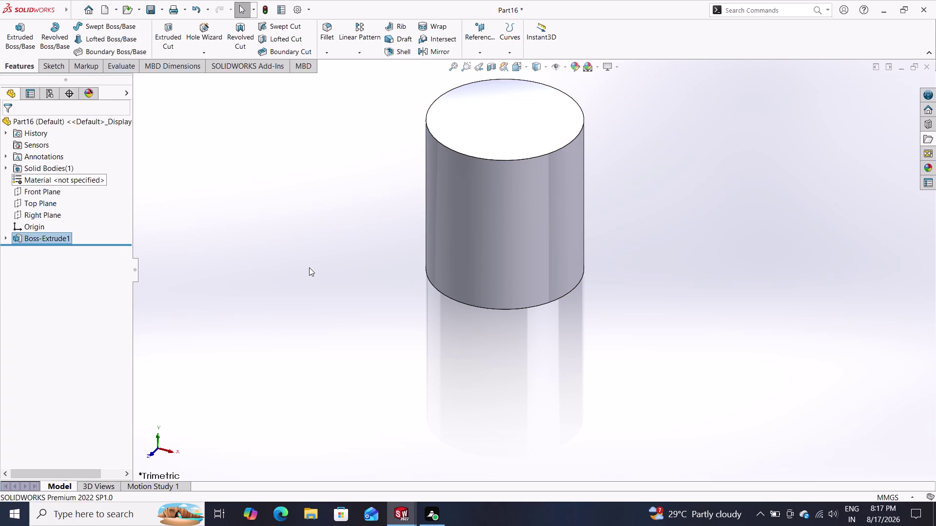
middle_drag(347, 331, 332, 191)
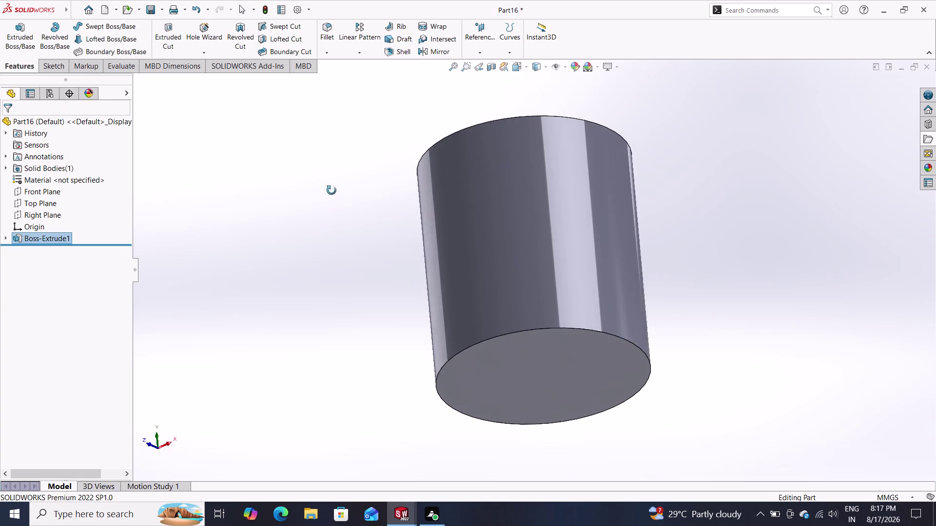
middle_drag(332, 191, 323, 174)
click(25, 66)
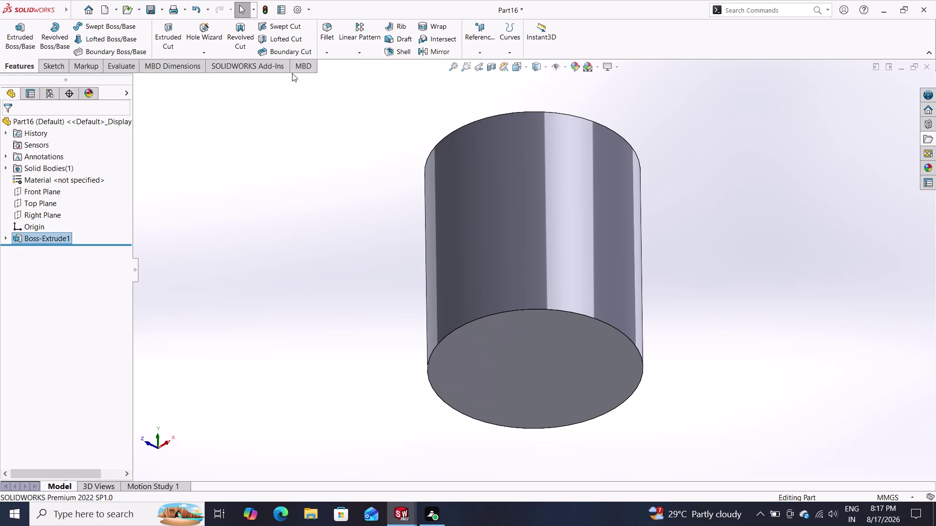
click(329, 53)
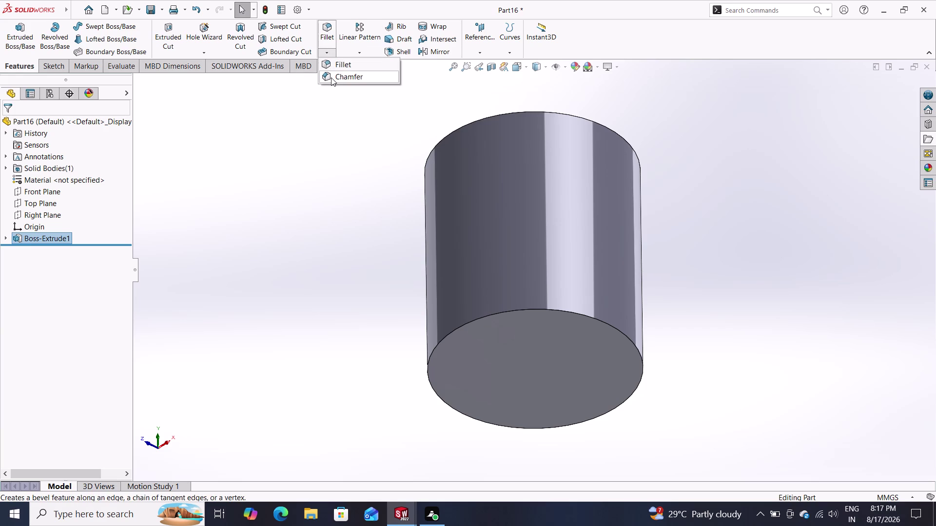
Chamfer the cylinder's bottom circular edge at 1 mm by 45°.
click(331, 78)
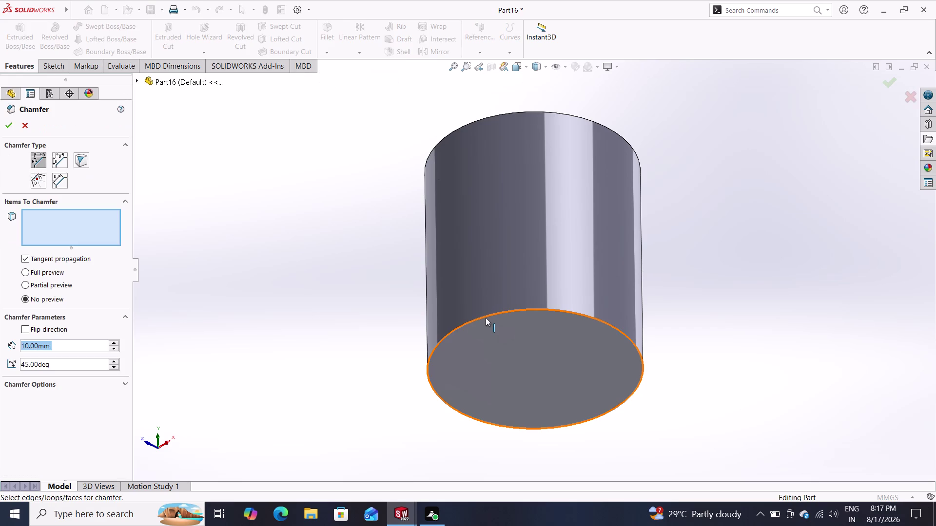
click(485, 317)
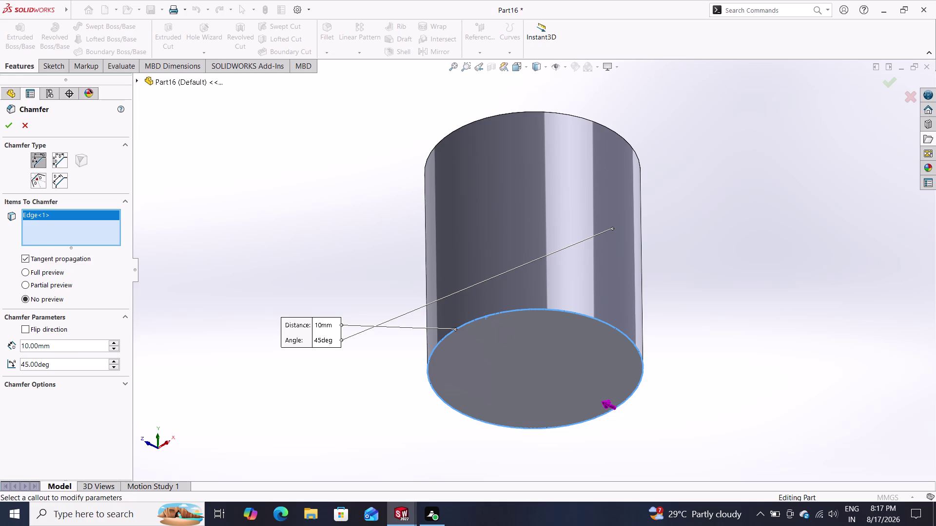
drag(77, 346, 0, 346)
key(1)
key(Return)
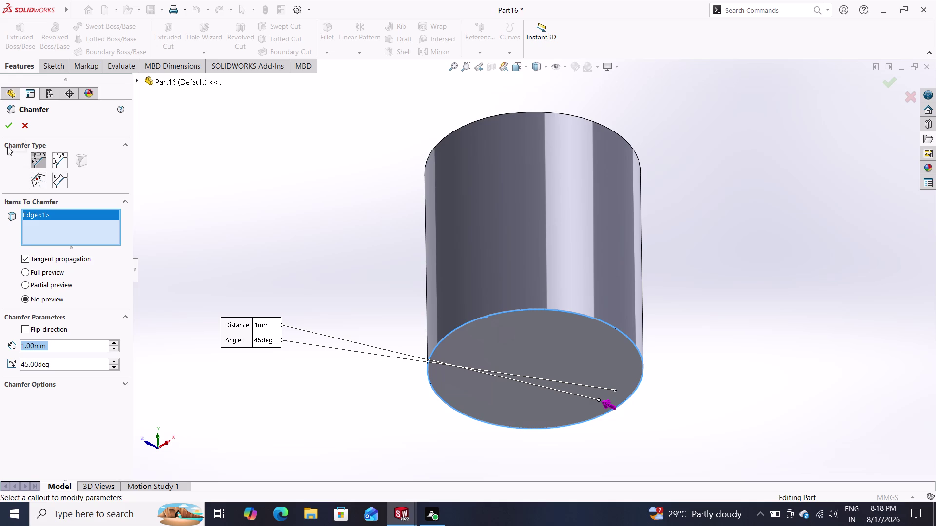
click(11, 127)
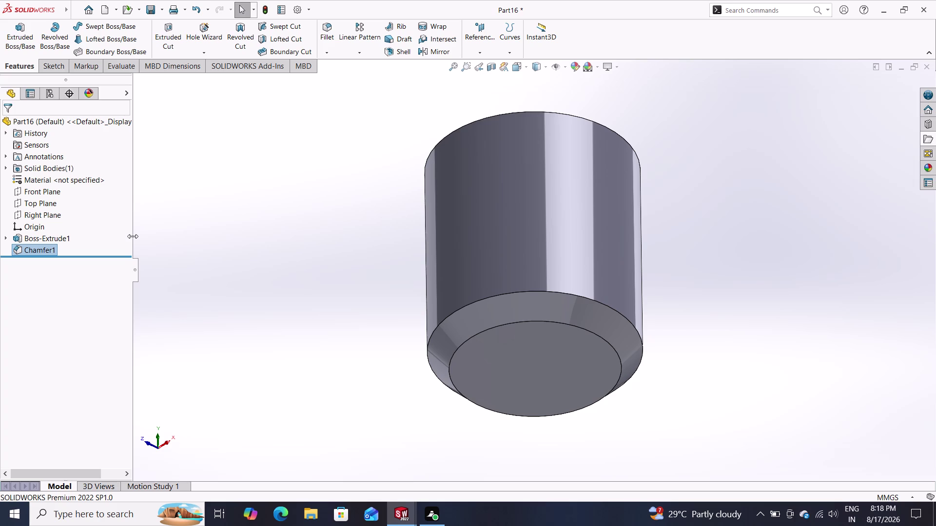
click(50, 254)
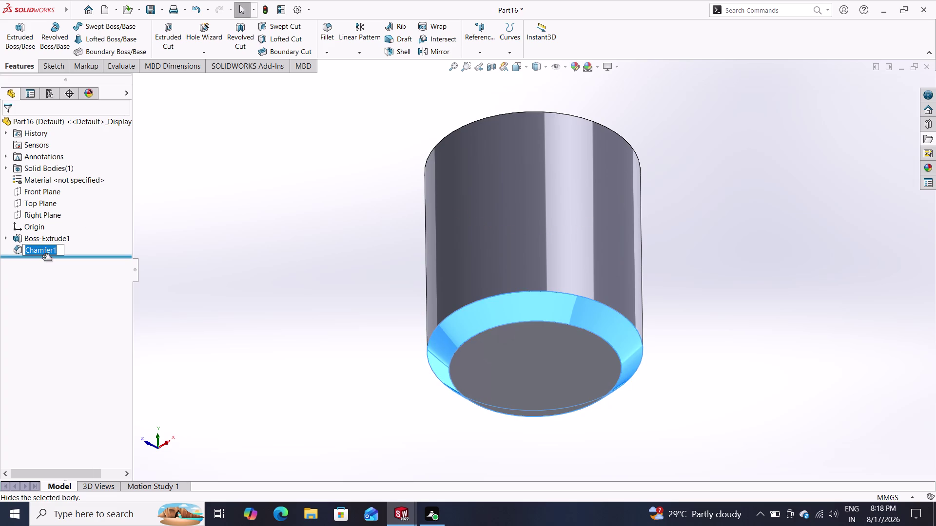
Edit Chamfer1 to change its distance from 1 mm to 0.5 mm.
click(23, 261)
click(21, 252)
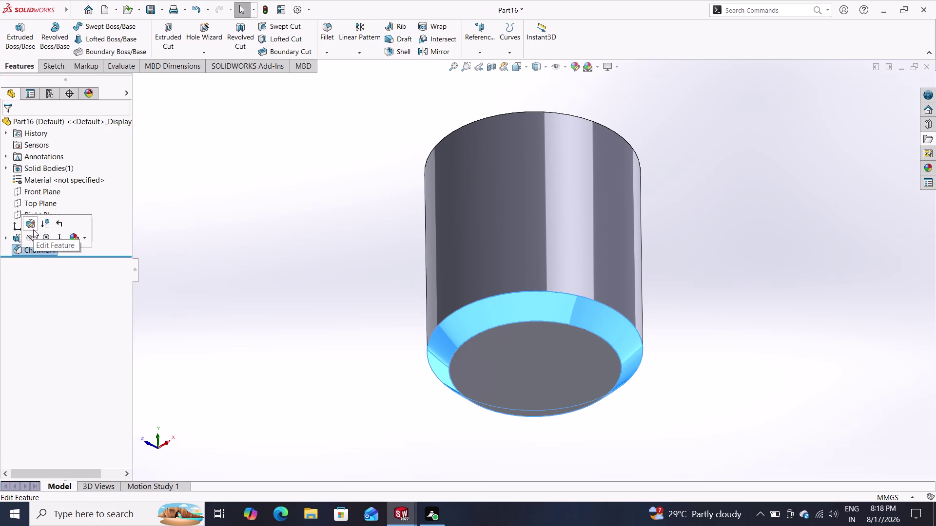
click(33, 225)
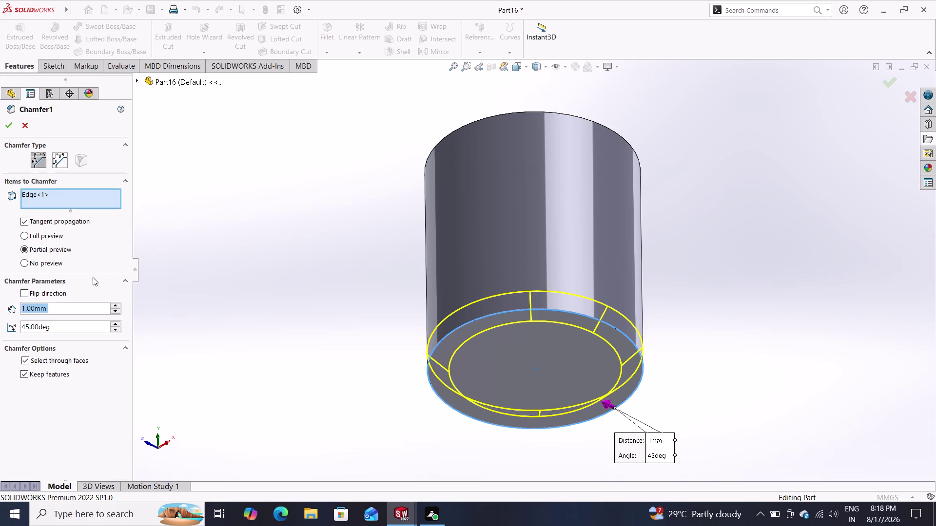
text(0.5)
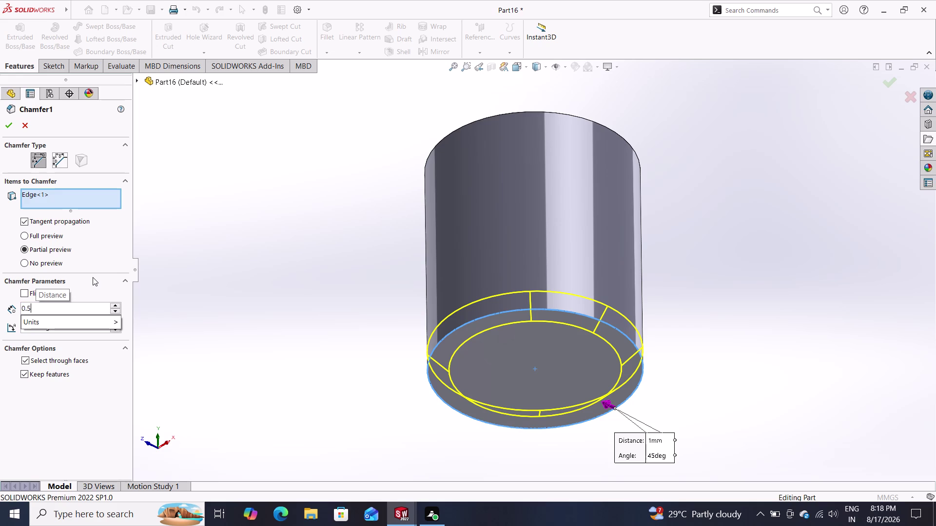
key(Return)
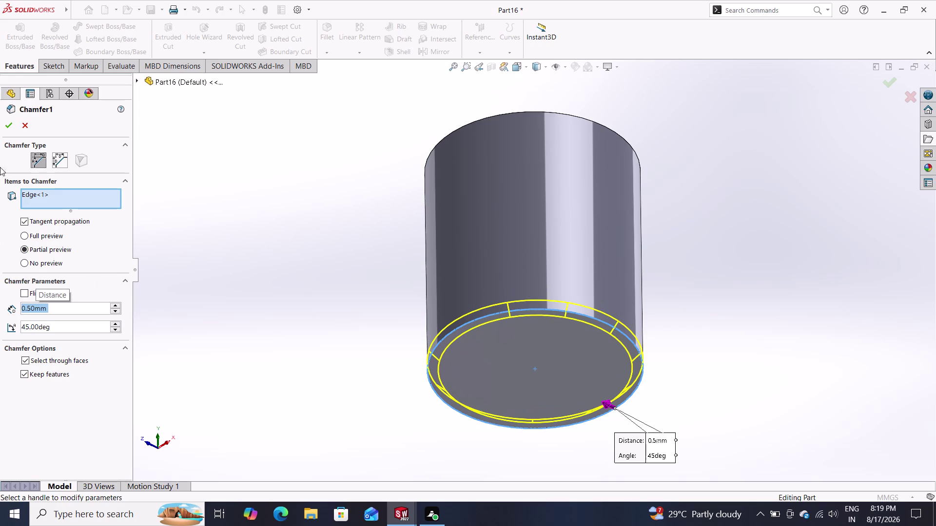
click(6, 123)
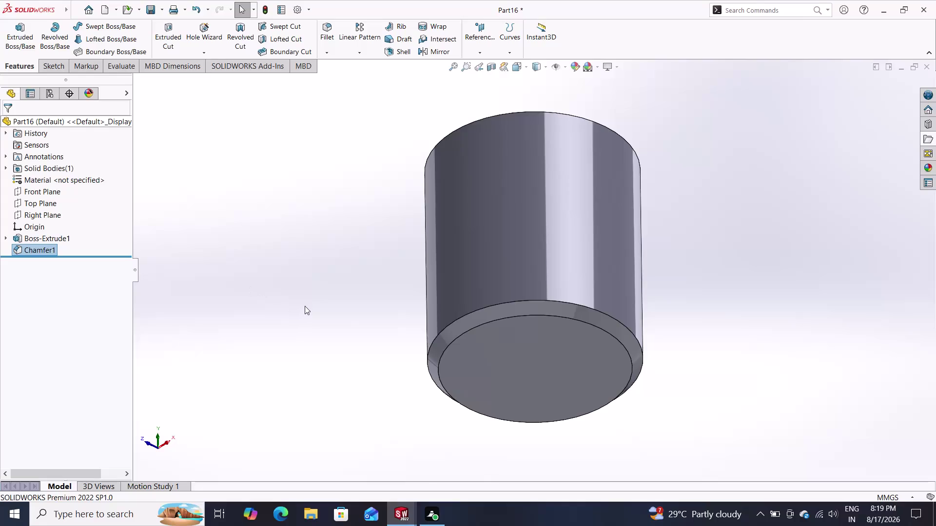
middle_drag(374, 347, 374, 212)
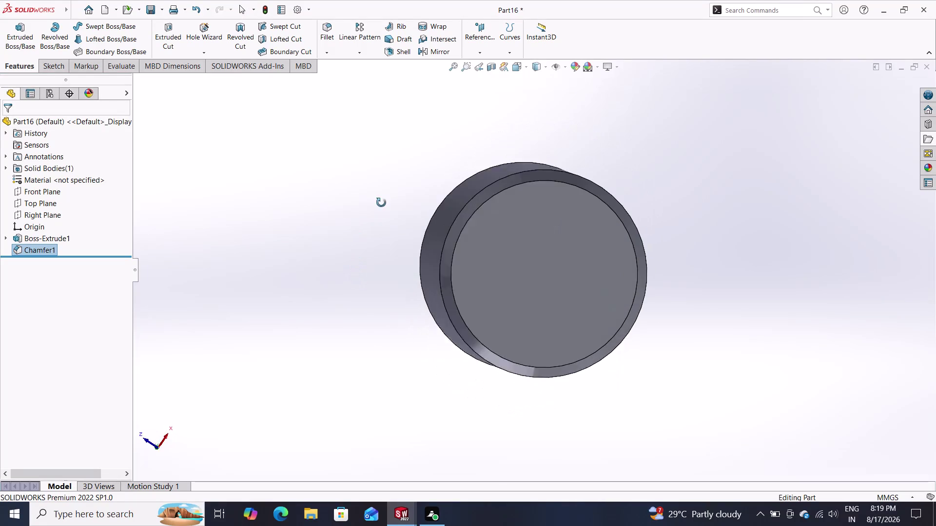
Start a trial sketch on the cylinder's end face with a circle at the origin.
middle_drag(375, 211, 385, 198)
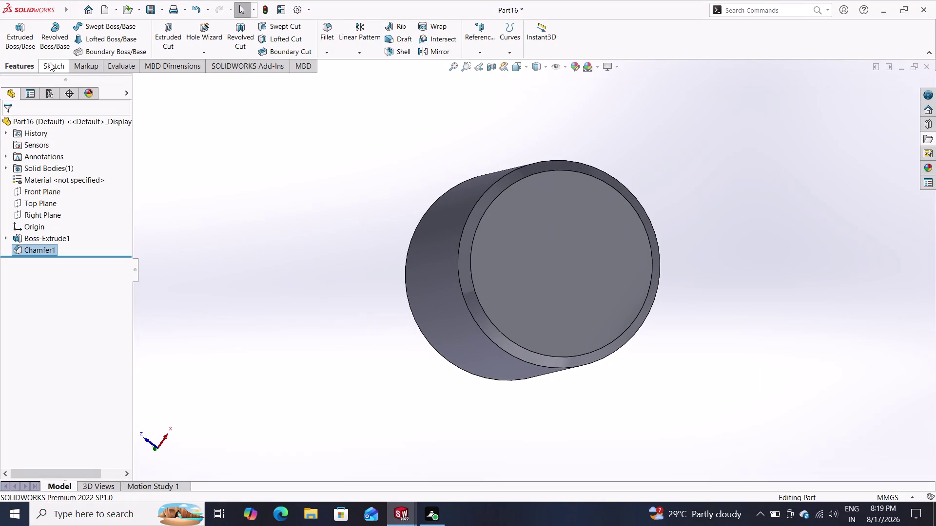
click(516, 269)
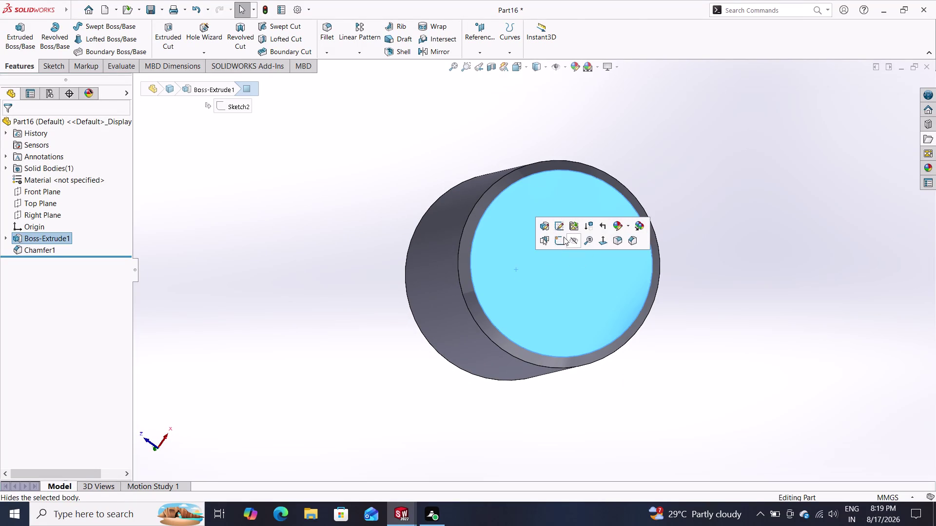
click(562, 237)
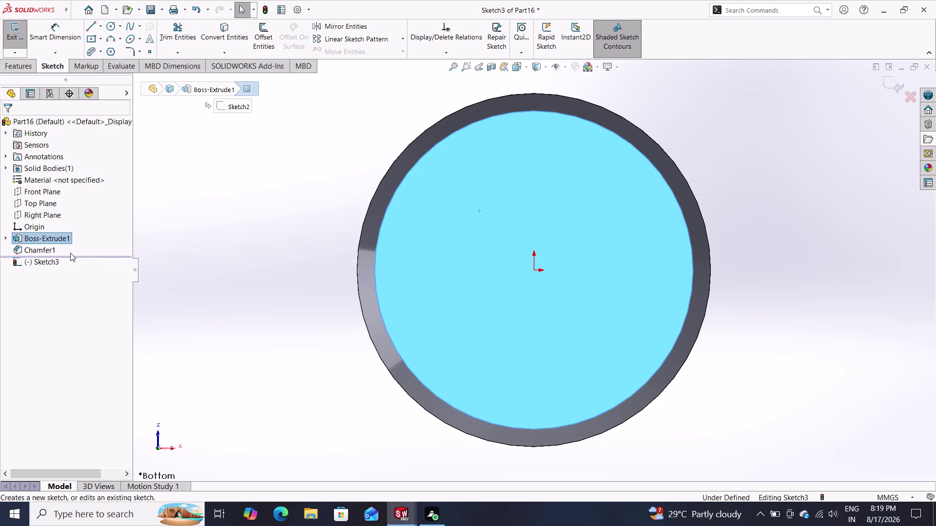
click(110, 28)
click(534, 270)
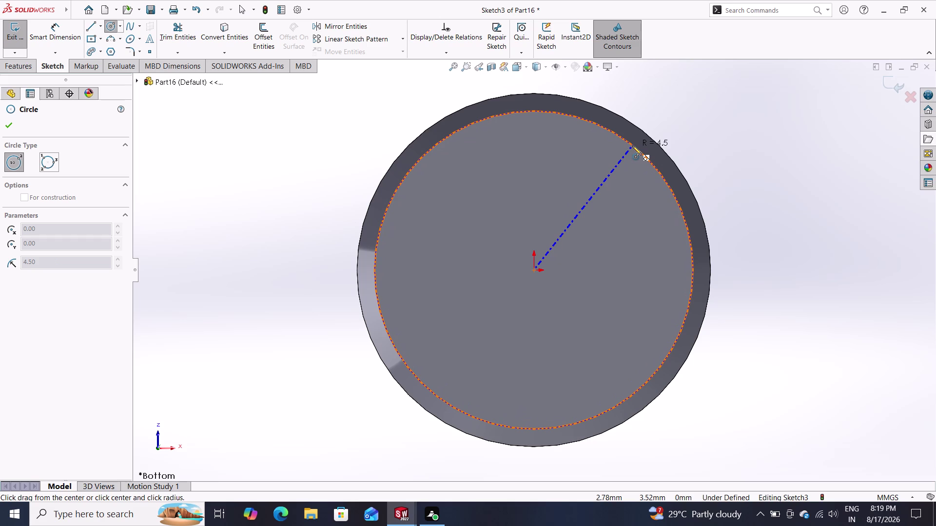
key(Escape)
key(Escape)
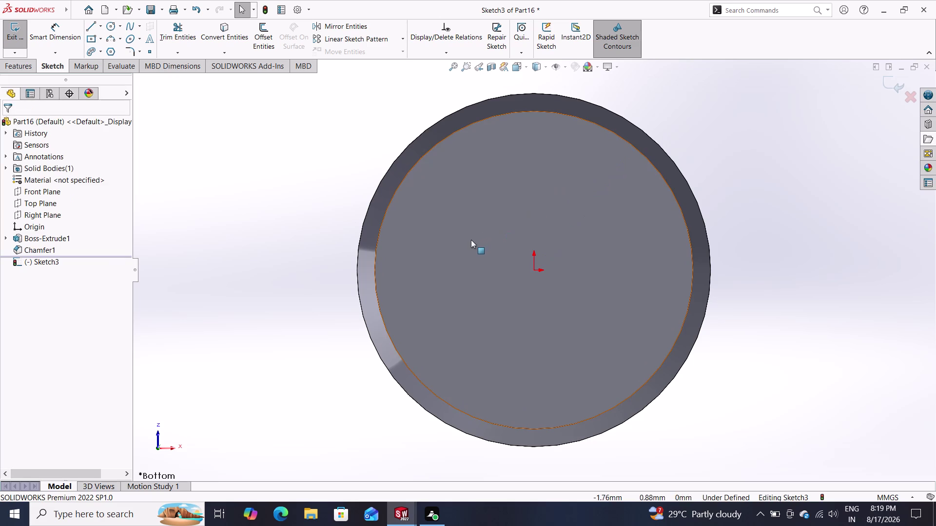
middle_drag(426, 201, 566, 316)
middle_drag(565, 309, 603, 324)
scroll(down, 3)
scroll(up, 3)
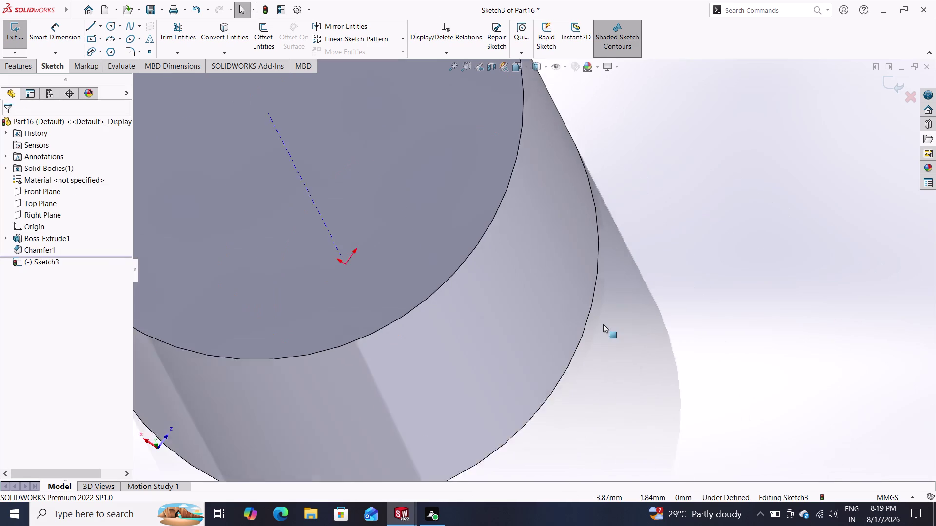
scroll(up, 3)
scroll(up, 3)
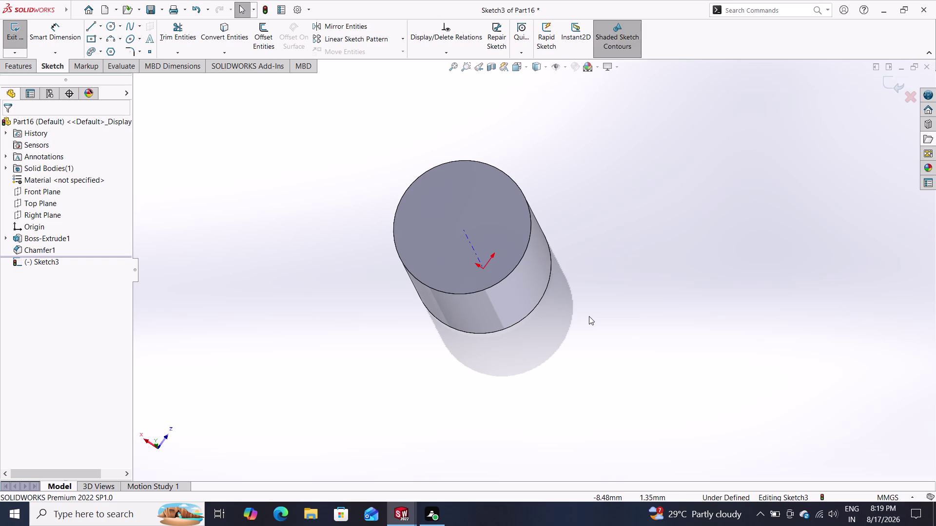
Discard the trial sketch and open a fresh sketch on the end face.
click(113, 26)
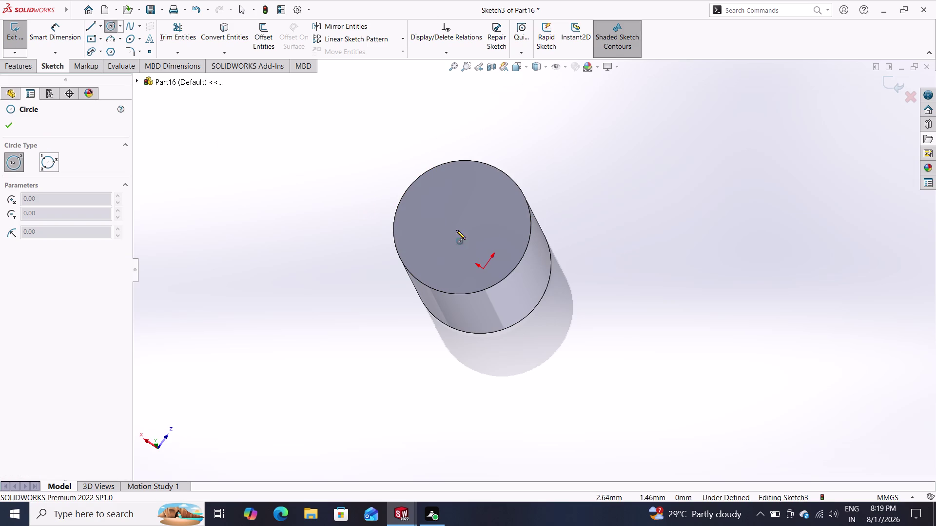
key(Escape)
key(Escape)
key(Escape)
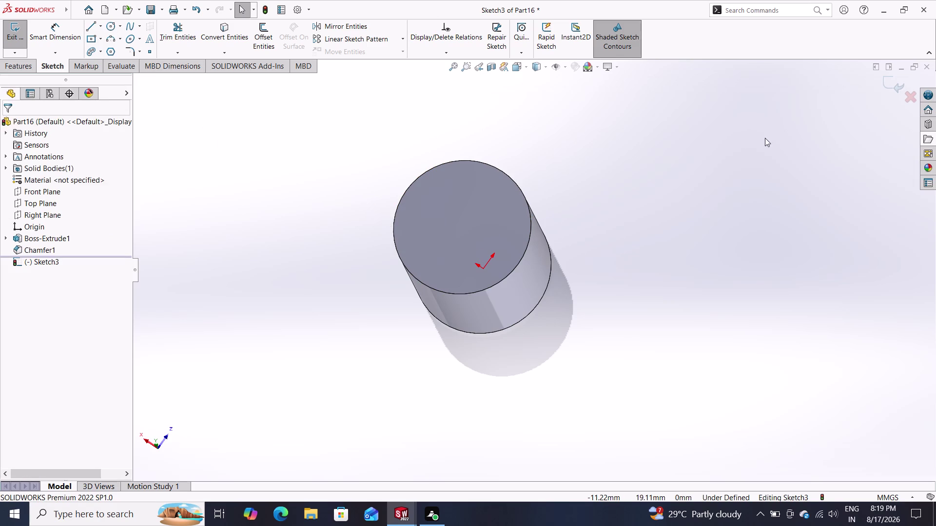
click(886, 86)
click(480, 220)
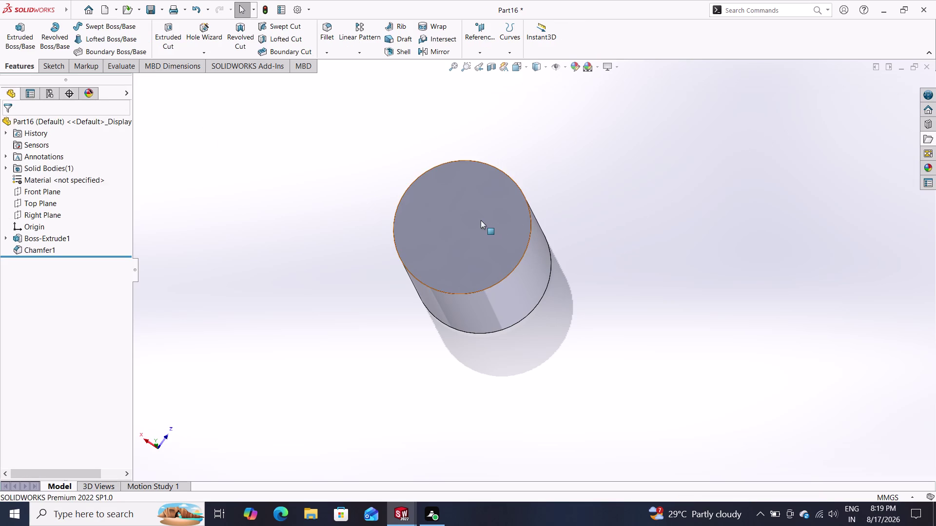
click(528, 194)
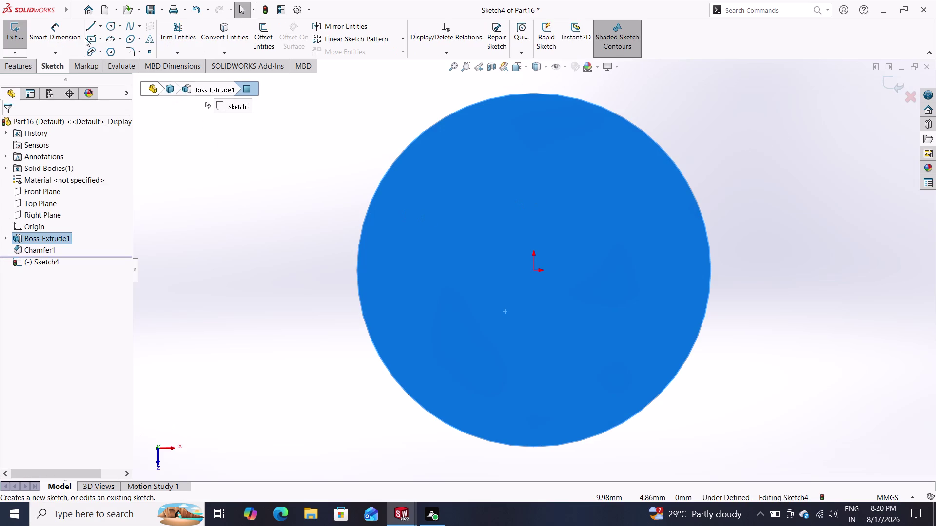
Draw an origin-centred circle on the end face and dimension it 16 mm.
click(110, 24)
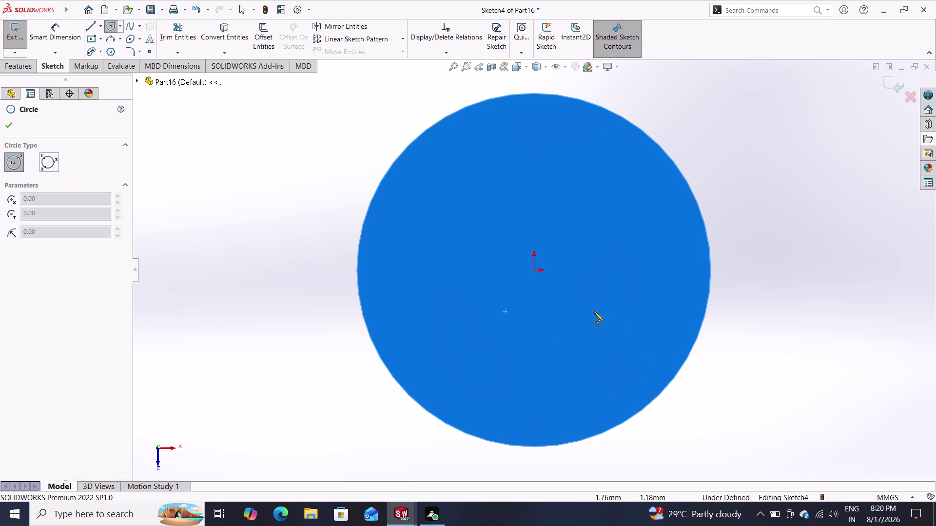
drag(534, 268, 553, 278)
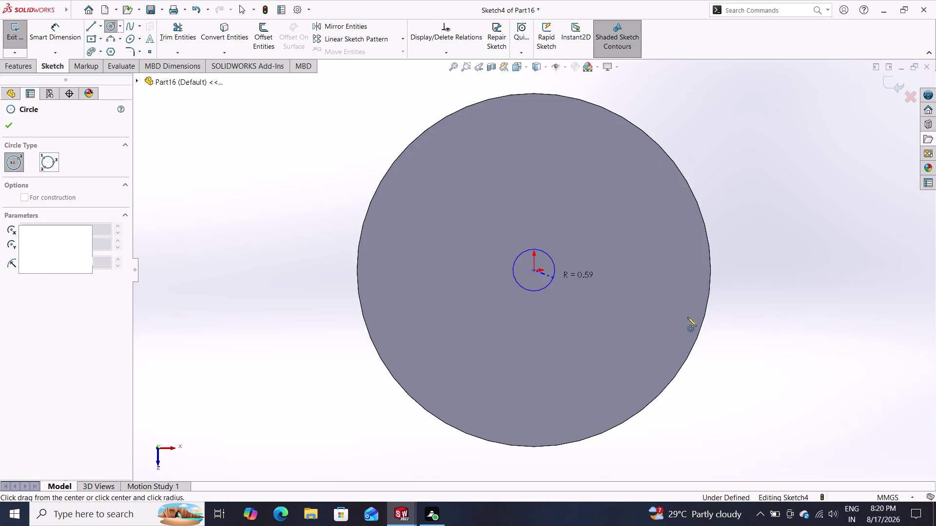
click(59, 32)
click(552, 259)
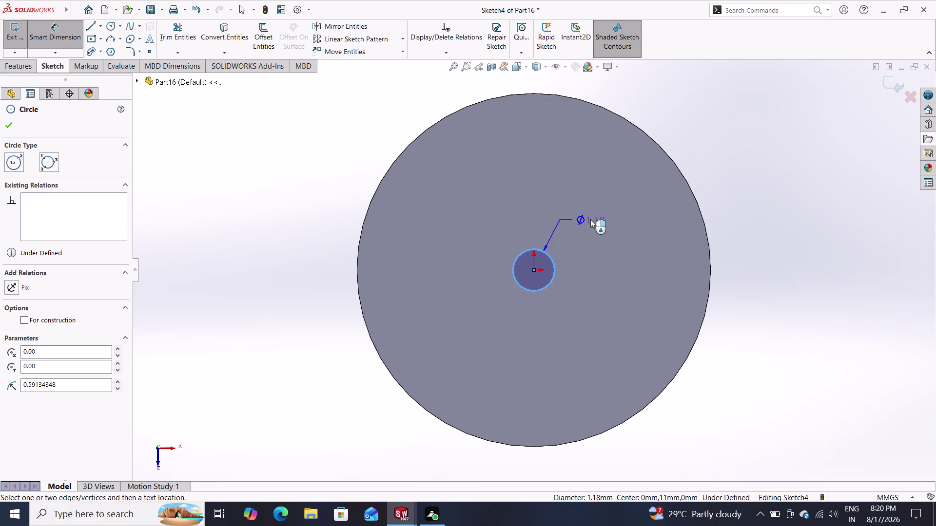
click(584, 218)
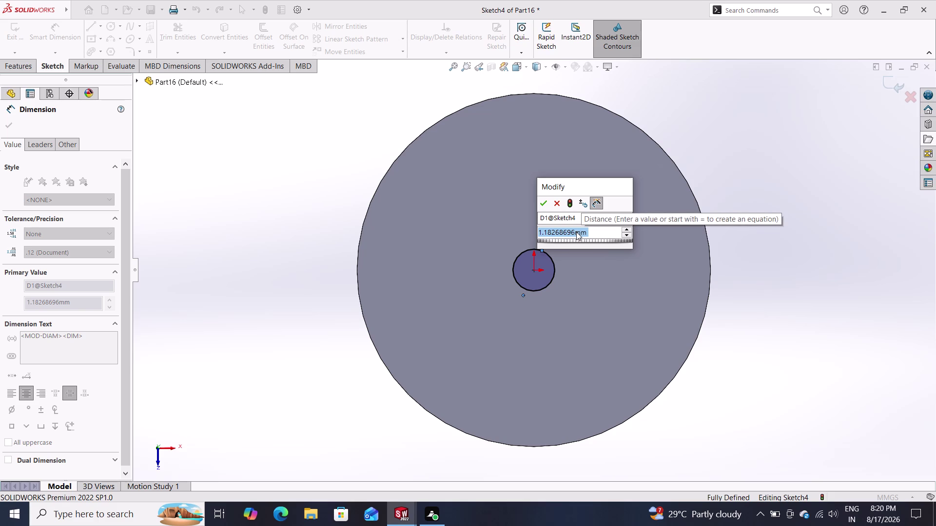
text(16)
key(Return)
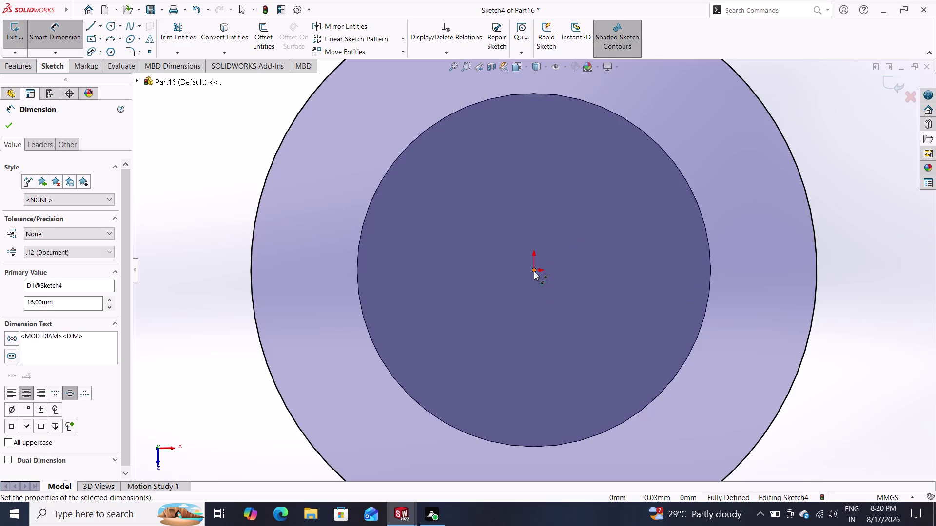
scroll(down, 3)
scroll(up, 3)
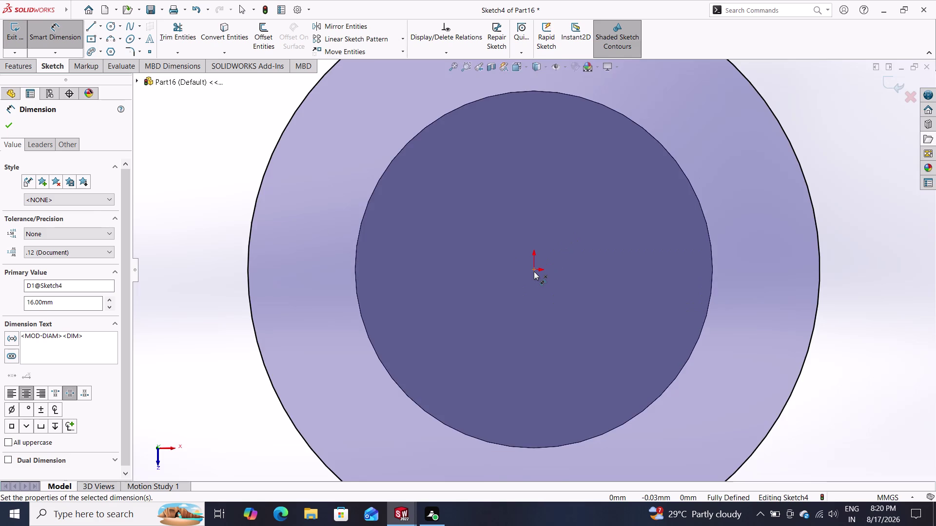
scroll(up, 3)
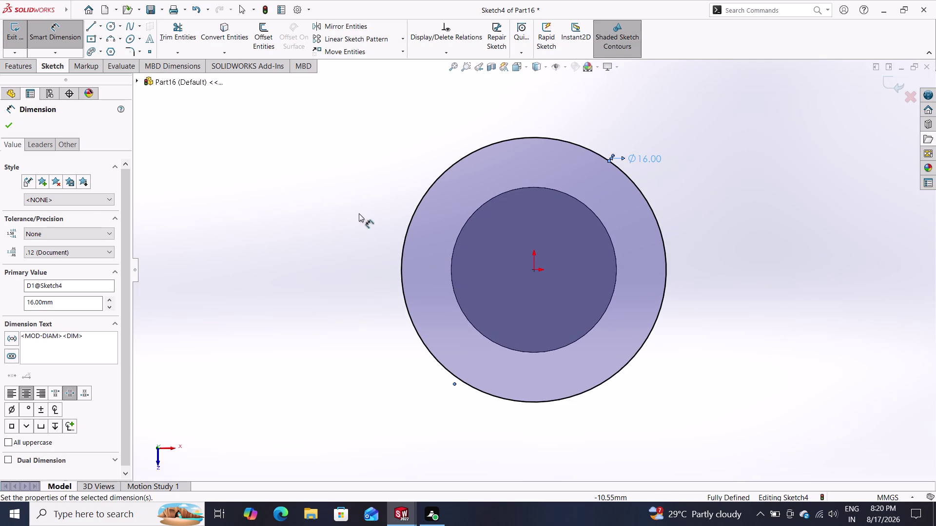
click(14, 65)
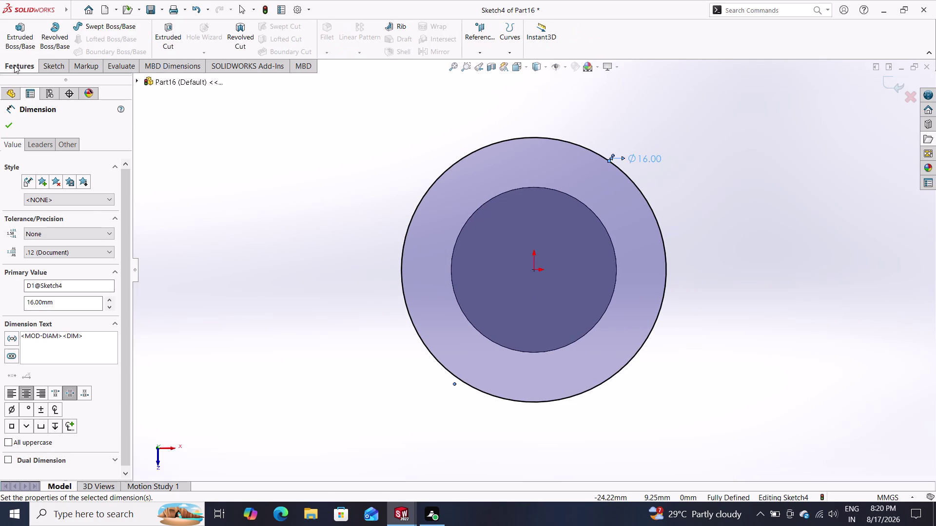
click(14, 28)
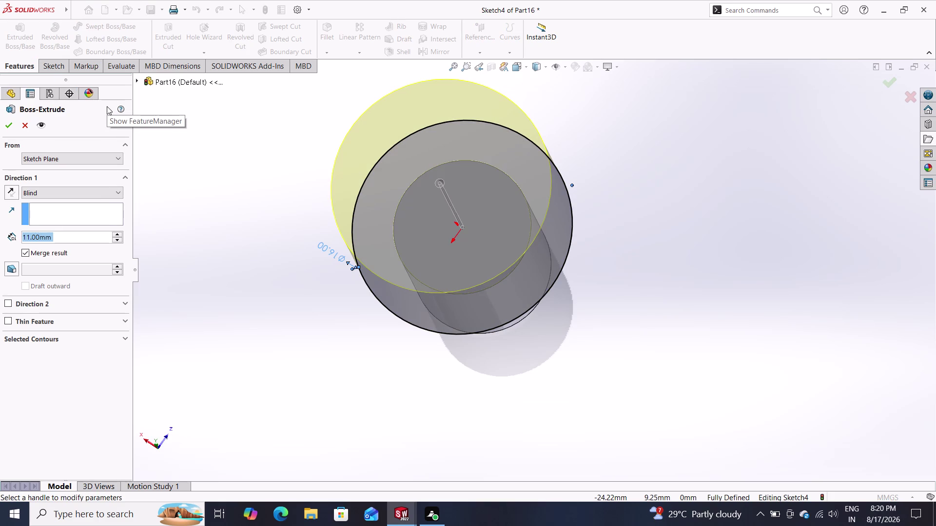
Extrude the 16 mm circle to a blind depth of 8 mm.
key(8)
key(Return)
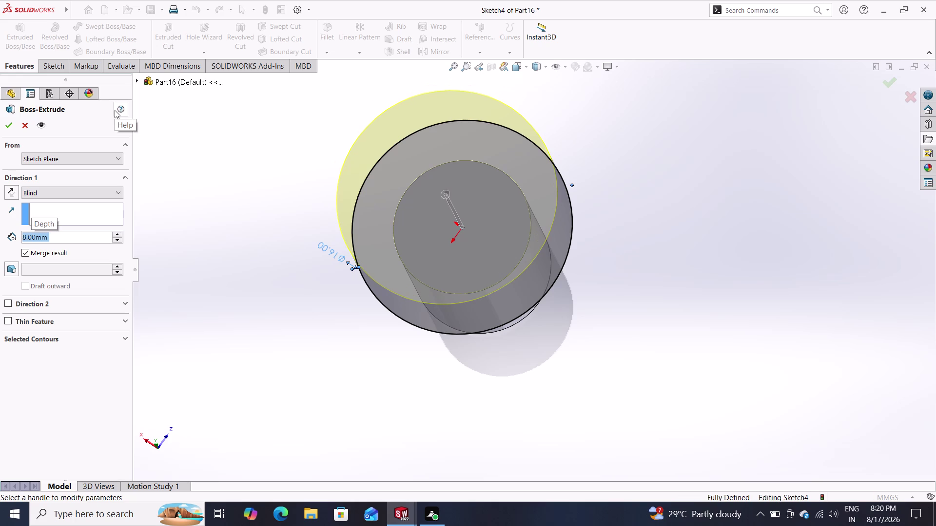
click(12, 122)
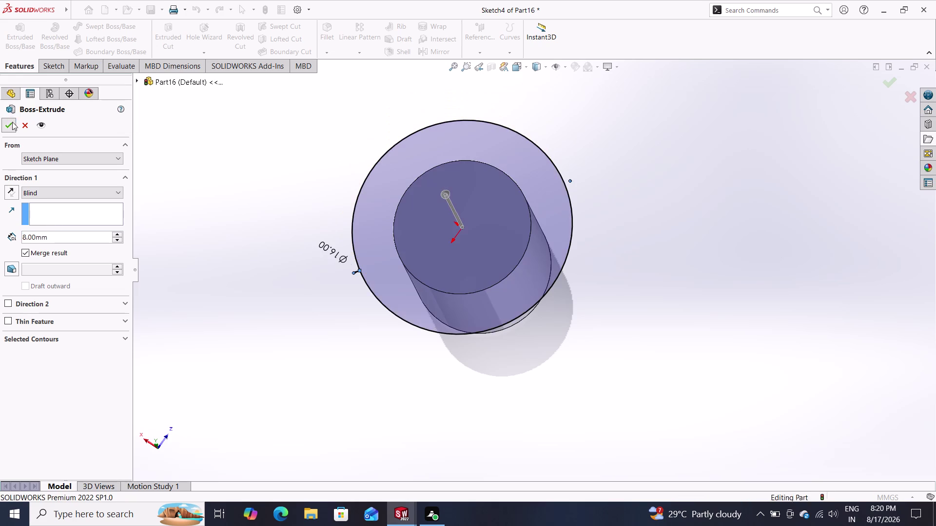
middle_drag(334, 313, 210, 233)
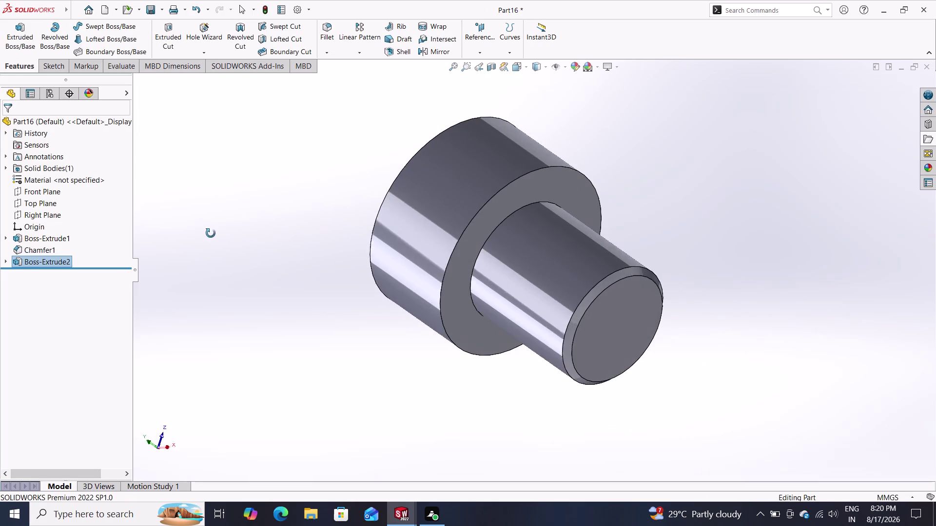
middle_drag(210, 233, 186, 225)
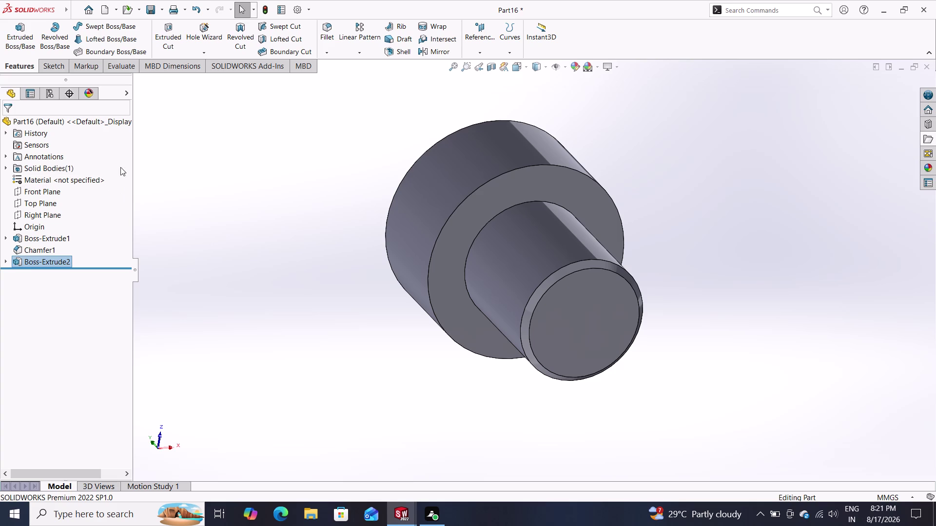
click(329, 36)
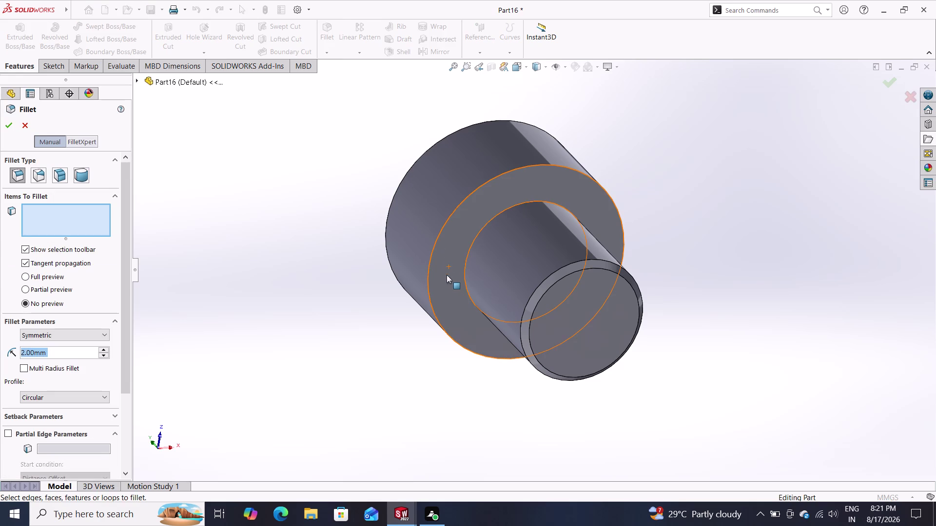
click(427, 272)
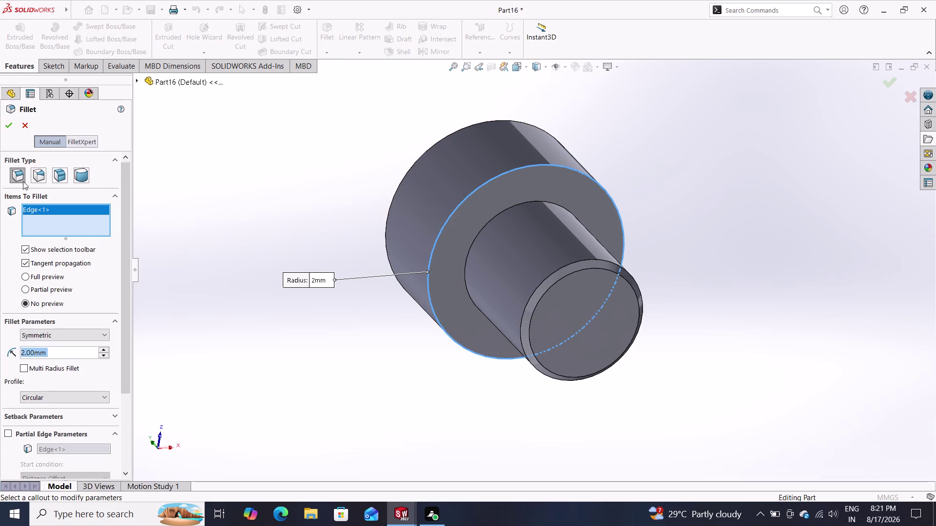
click(4, 123)
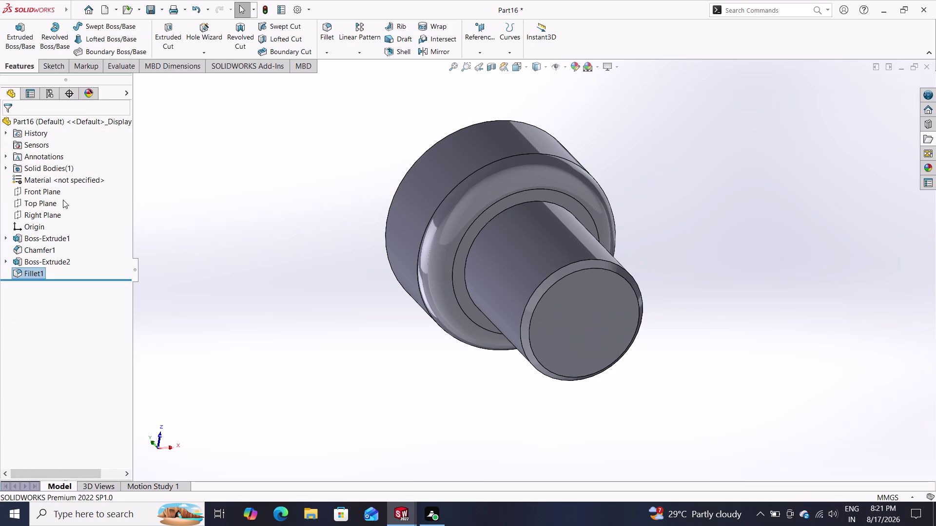
middle_drag(293, 322, 330, 350)
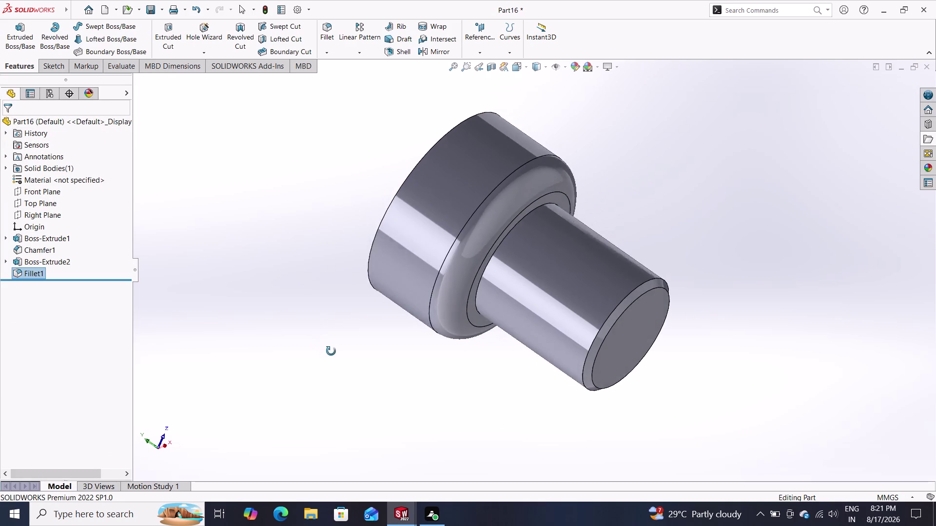
middle_drag(330, 351, 262, 386)
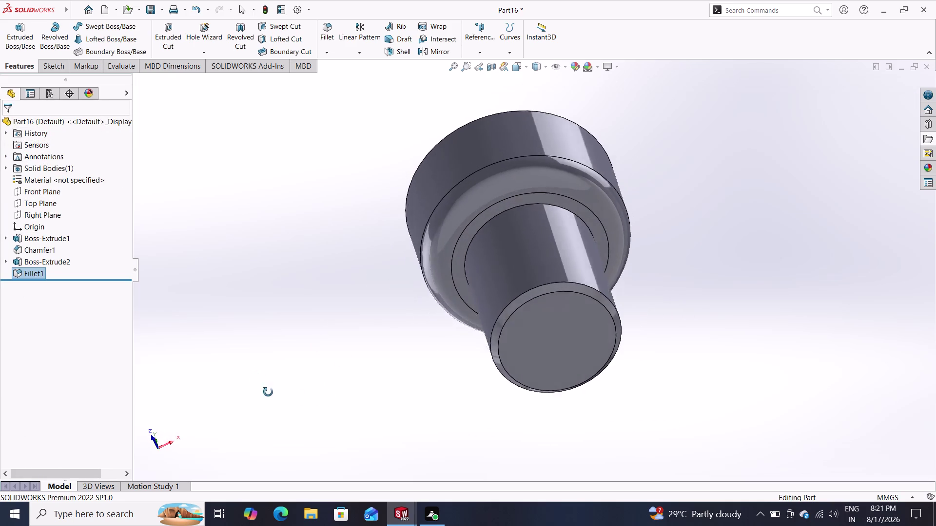
middle_drag(261, 386, 365, 399)
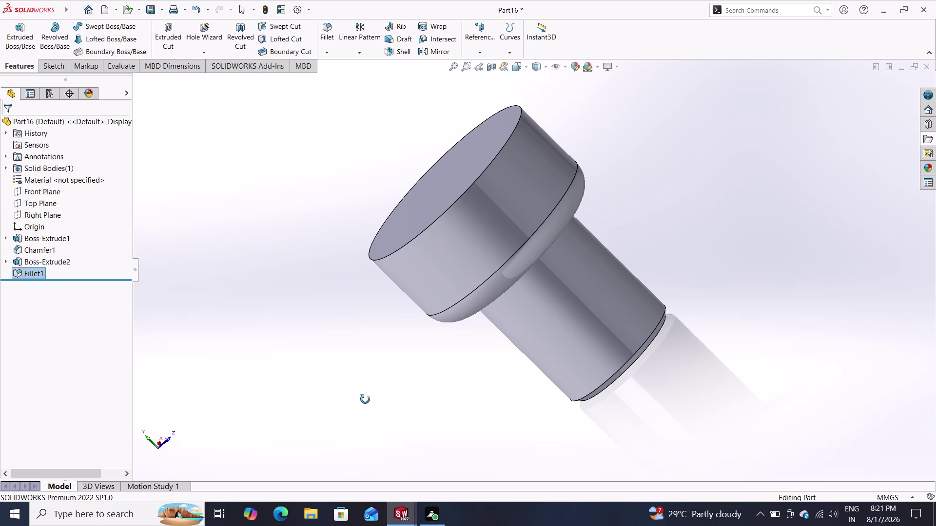
middle_drag(365, 400, 363, 396)
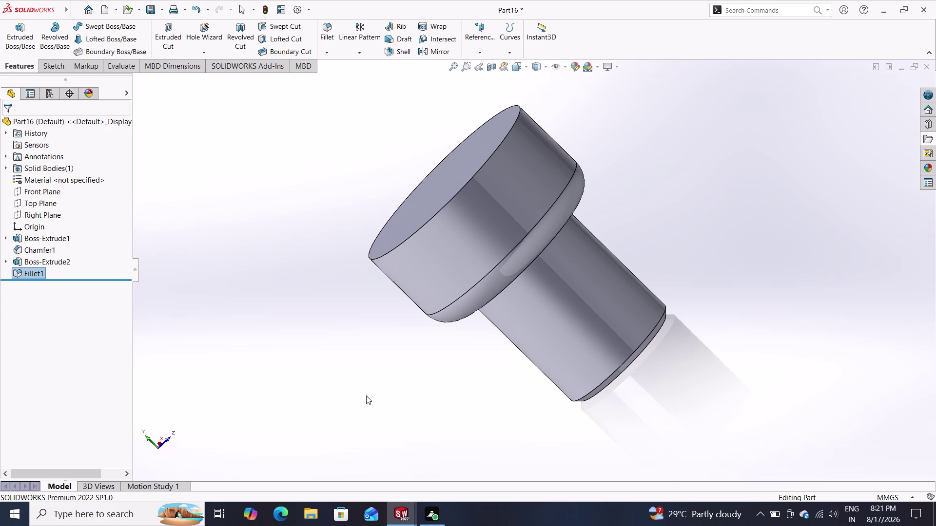
click(436, 250)
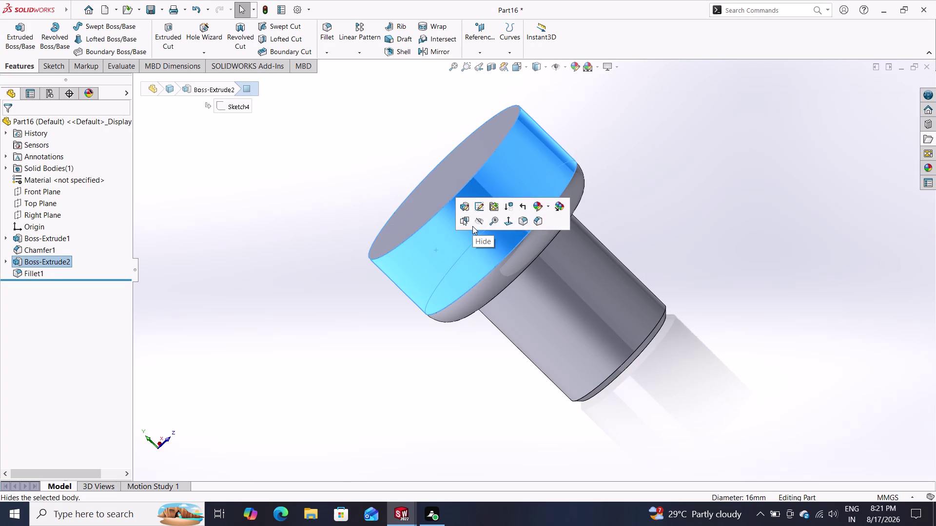
key(Escape)
key(Escape)
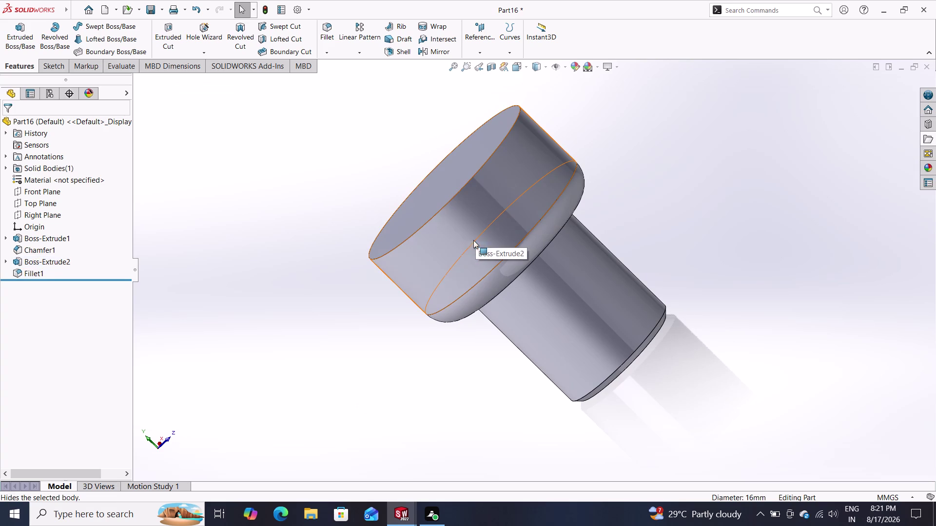
middle_drag(474, 331, 460, 331)
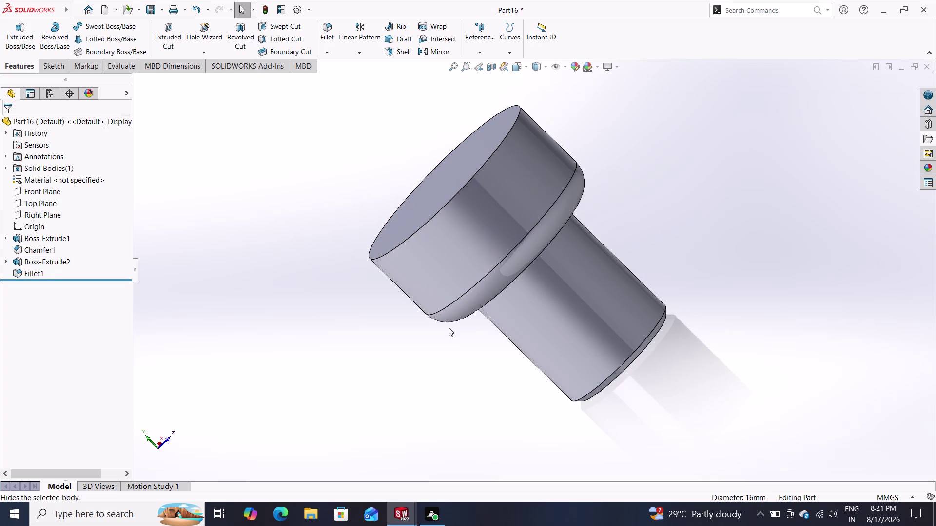
middle_drag(460, 332, 431, 267)
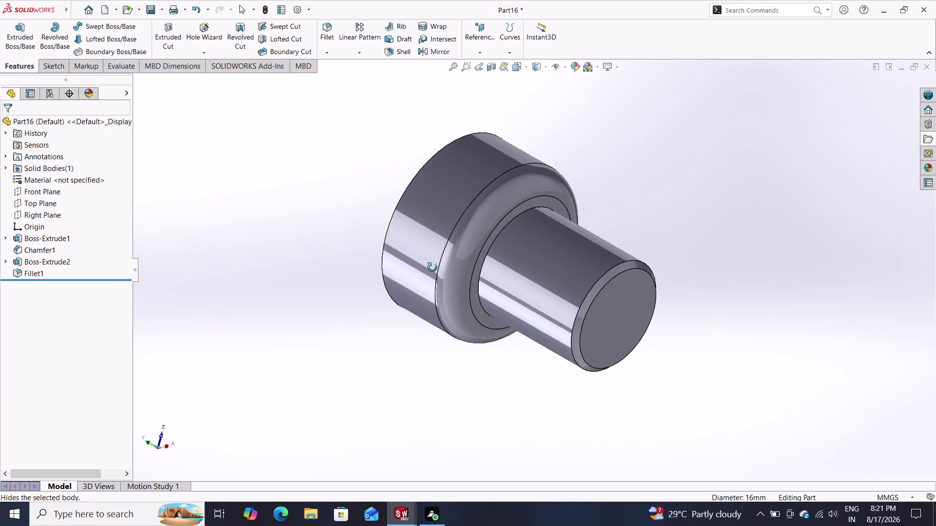
middle_drag(431, 266, 438, 317)
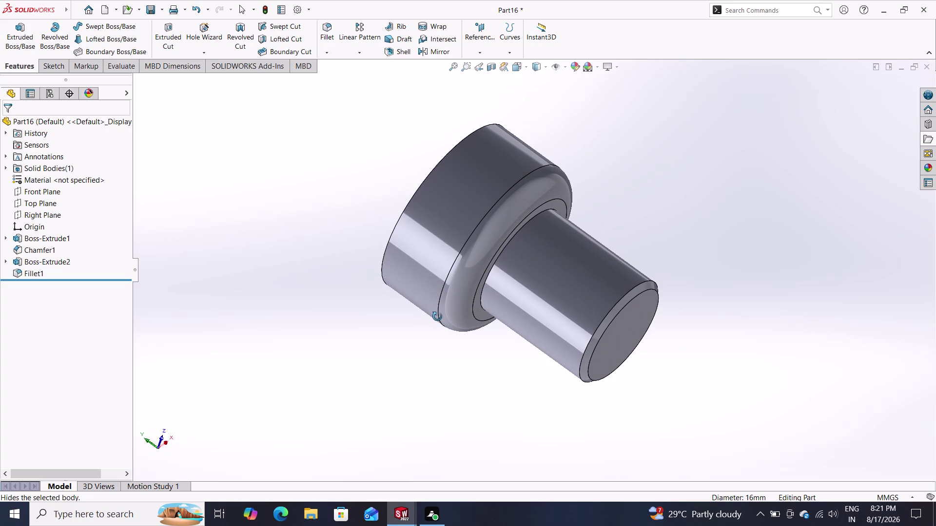
middle_drag(437, 317, 405, 376)
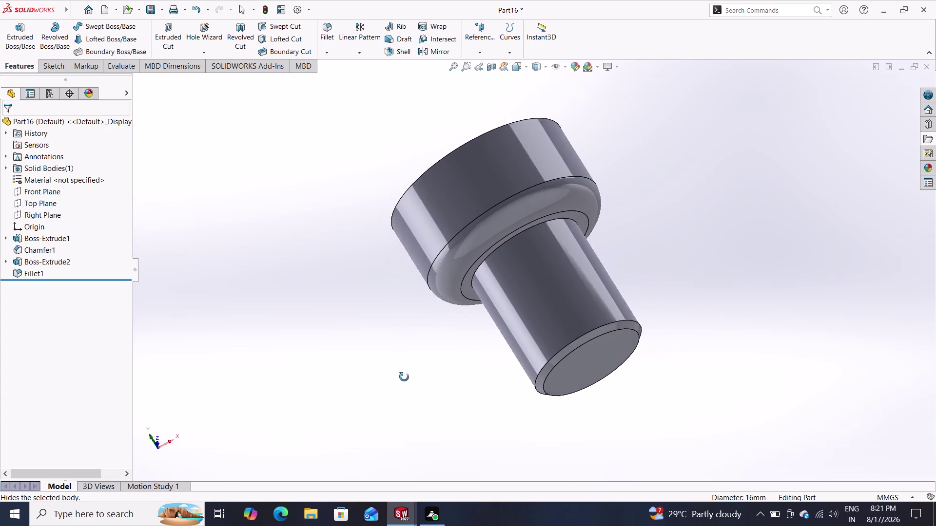
middle_drag(405, 376, 373, 258)
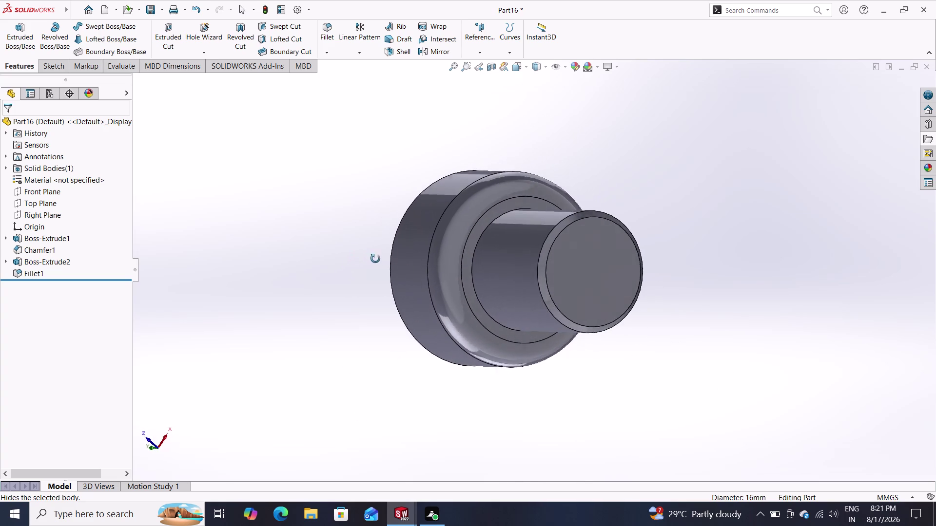
middle_drag(373, 258, 381, 295)
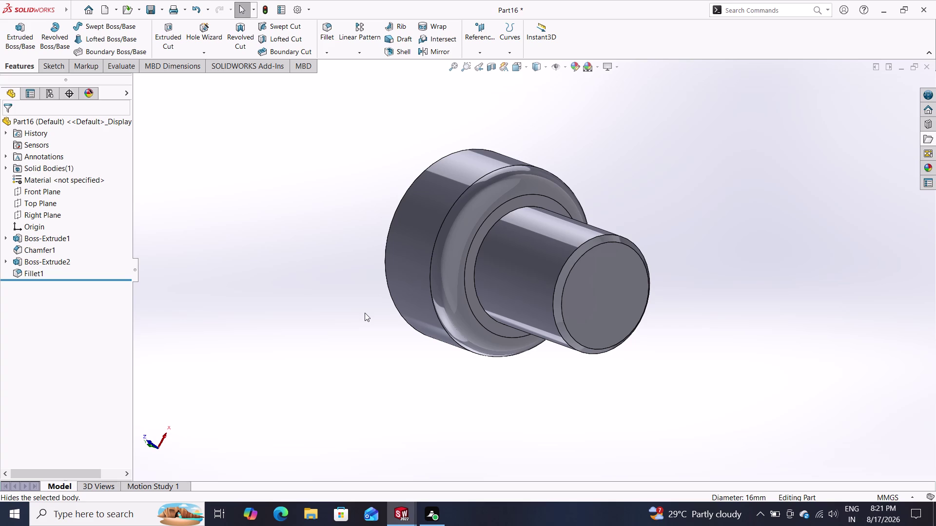
middle_drag(376, 312, 382, 316)
middle_drag(381, 317, 393, 323)
middle_drag(375, 309, 396, 347)
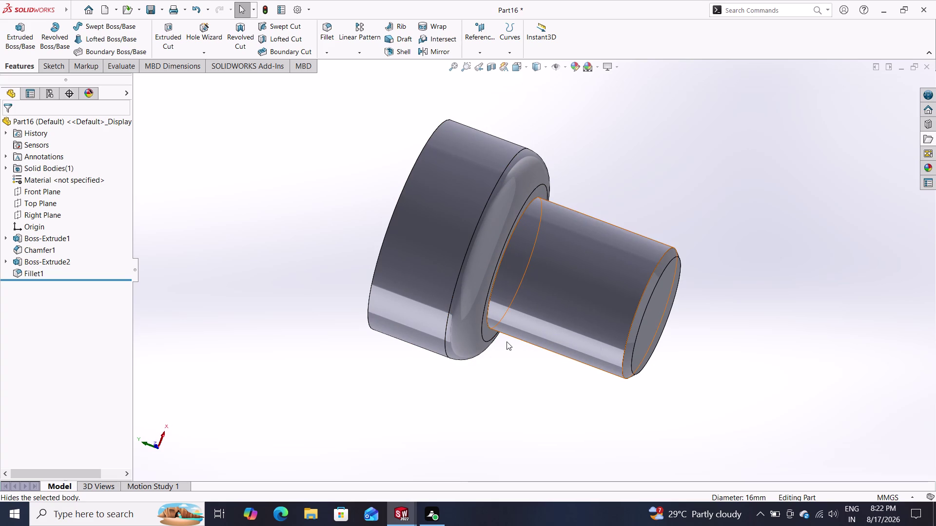
scroll(up, 3)
scroll(down, 3)
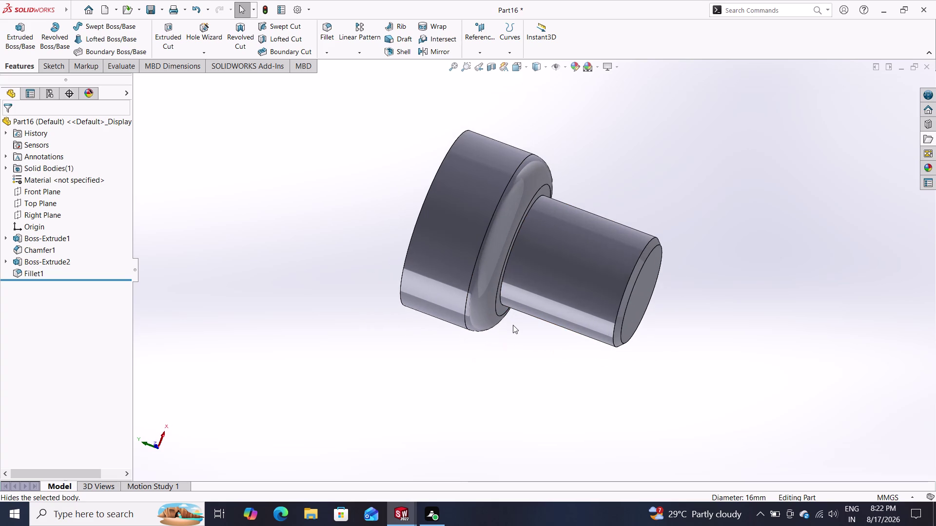
scroll(down, 3)
scroll(up, 3)
scroll(up, 3)
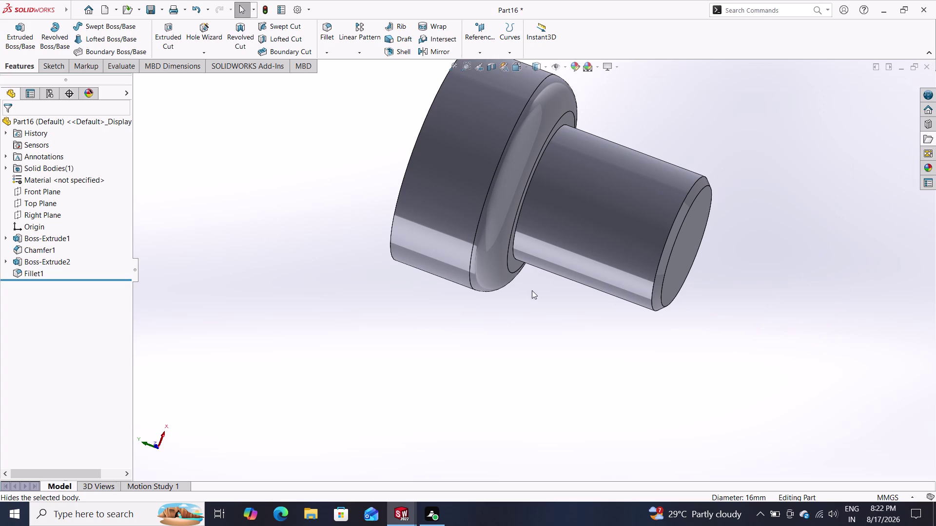
middle_drag(546, 289, 505, 299)
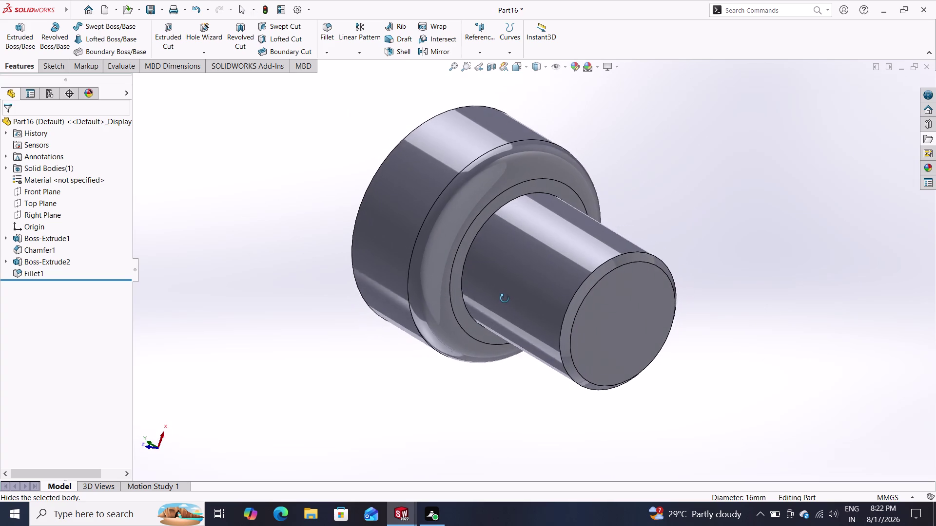
middle_drag(504, 299, 528, 339)
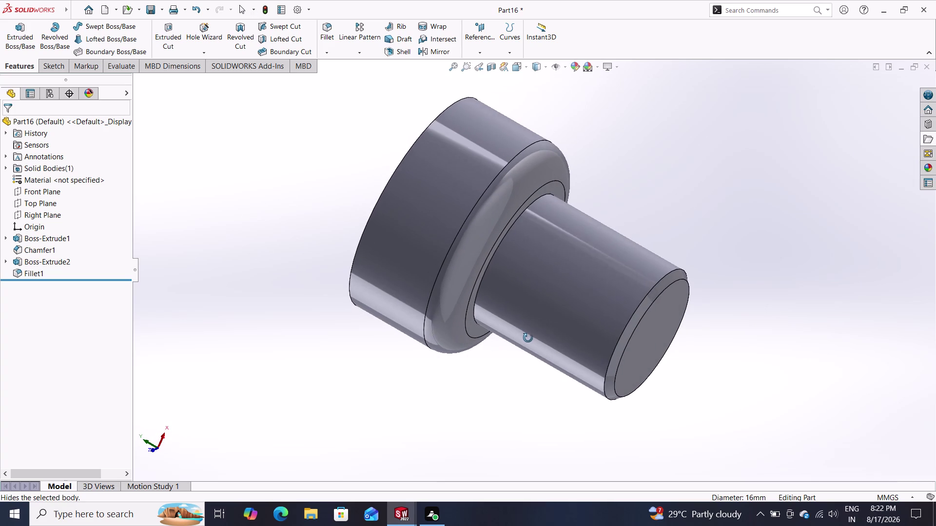
middle_drag(528, 339, 528, 339)
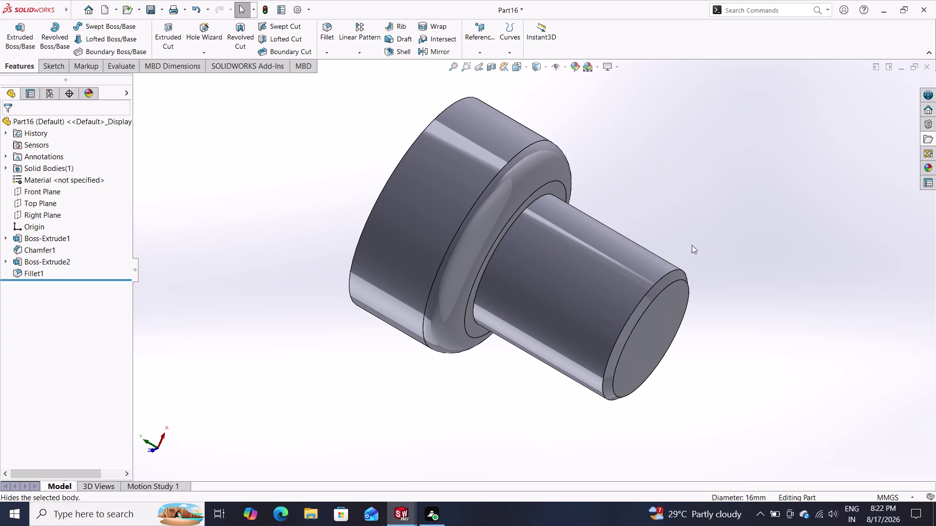
middle_drag(698, 236, 650, 247)
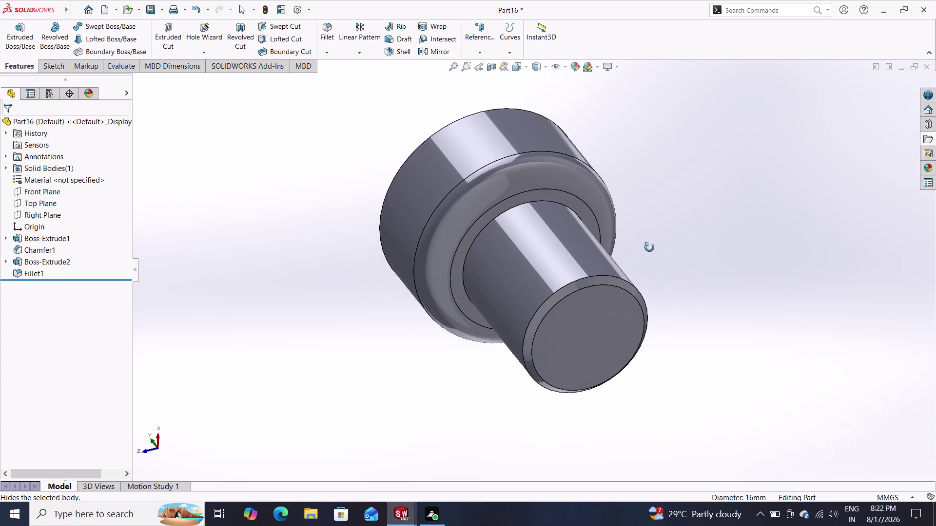
middle_drag(649, 247, 650, 253)
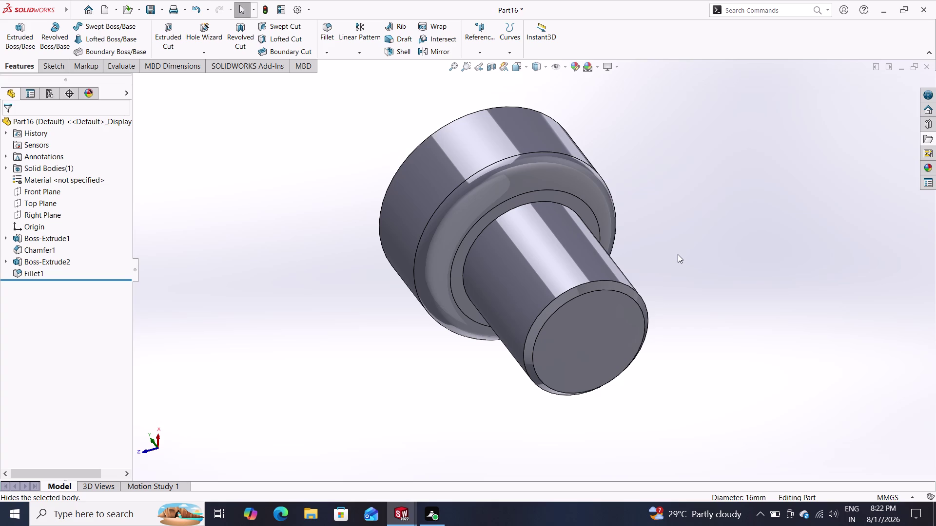
middle_drag(677, 254, 701, 268)
middle_drag(698, 274, 631, 292)
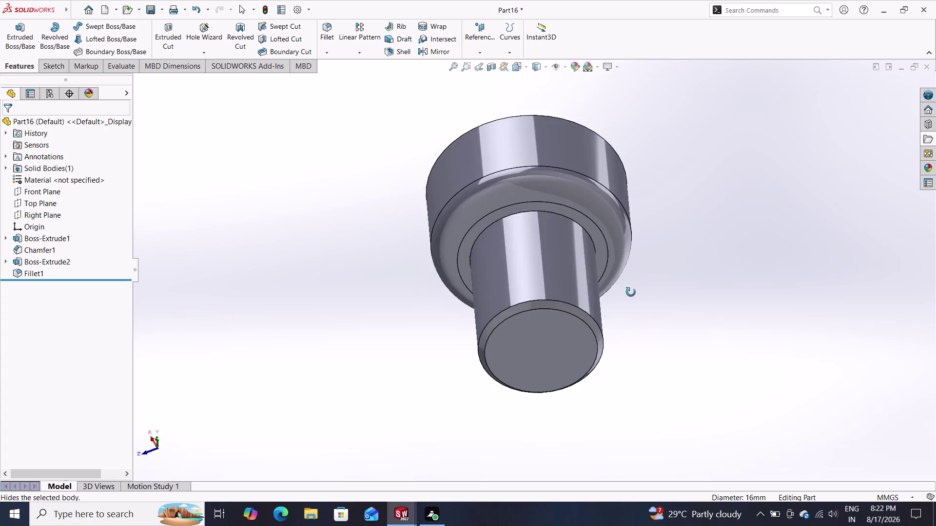
middle_drag(631, 292, 672, 355)
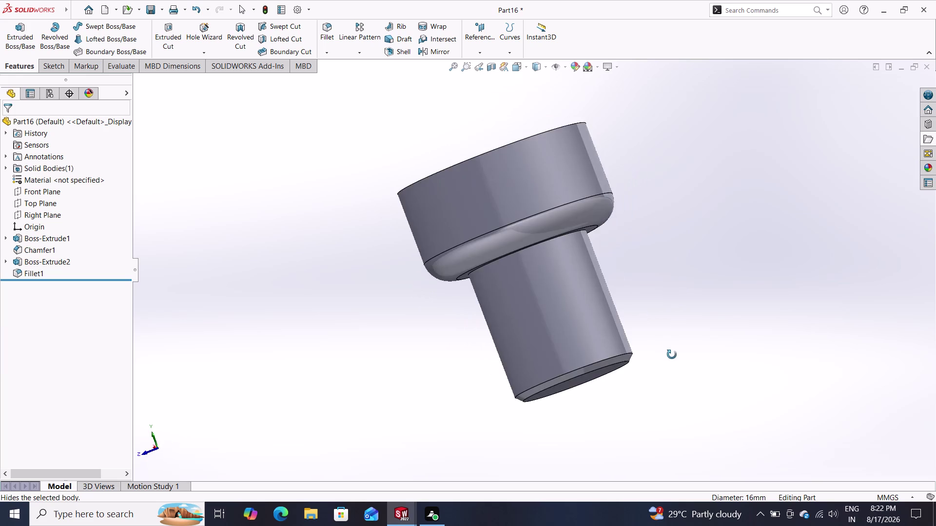
middle_drag(672, 355, 695, 376)
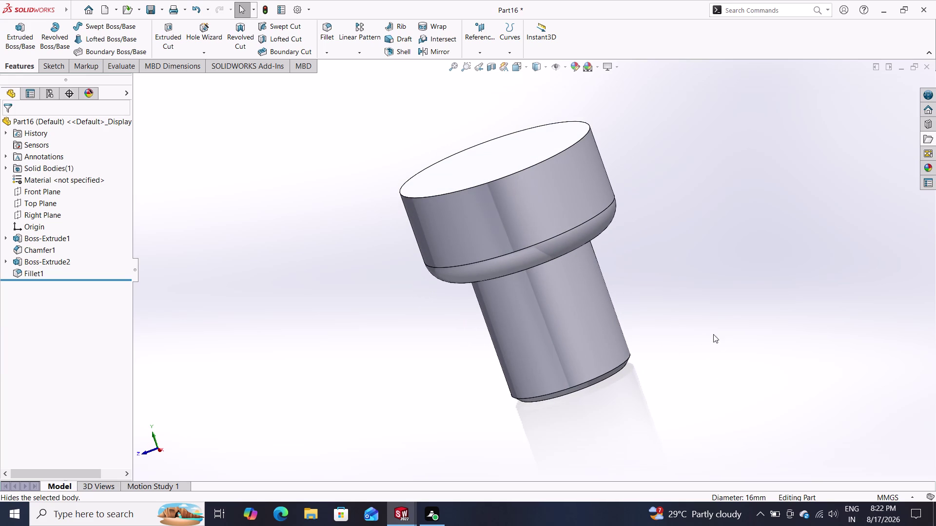
middle_drag(613, 272, 662, 356)
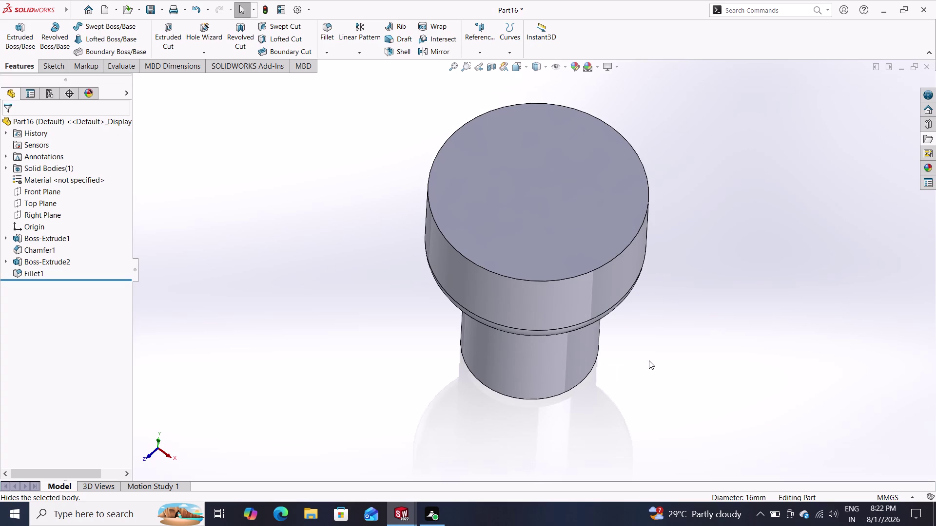
middle_drag(644, 376, 652, 340)
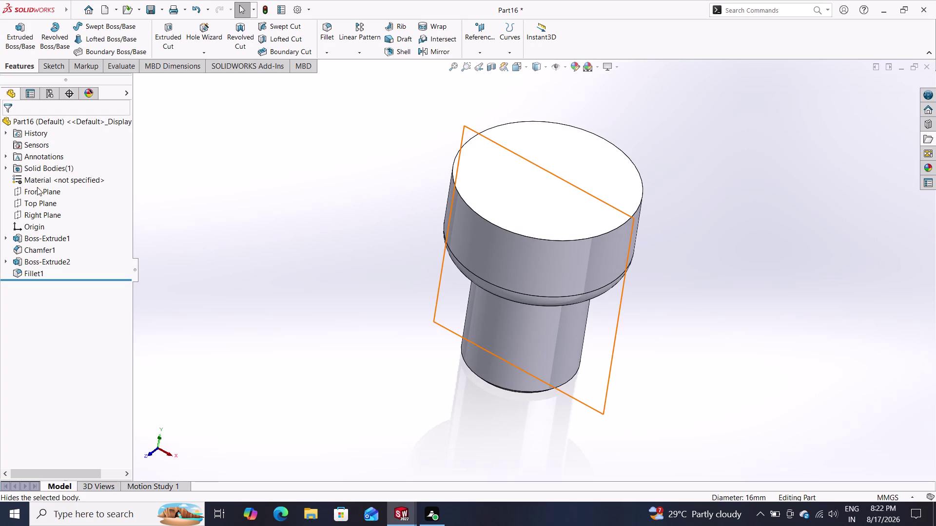
Open a new sketch on the Front Plane.
click(37, 187)
click(45, 175)
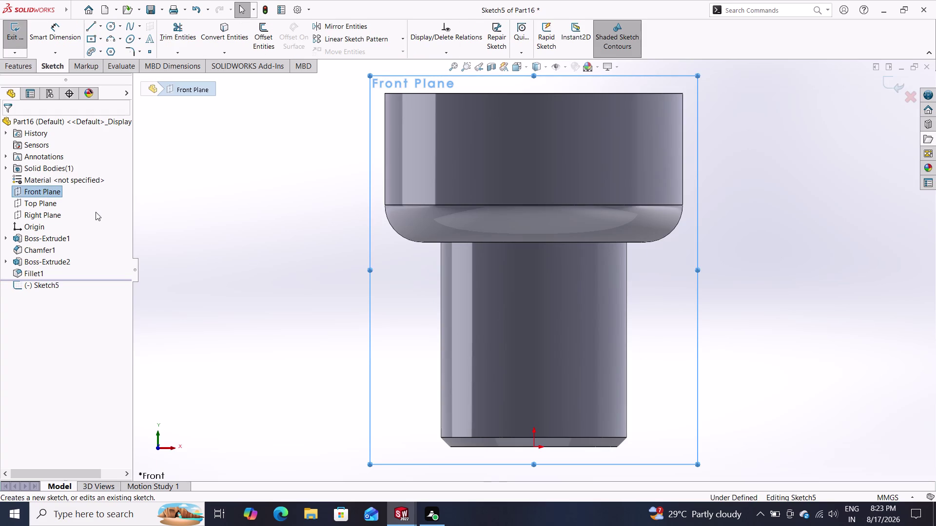
key(Escape)
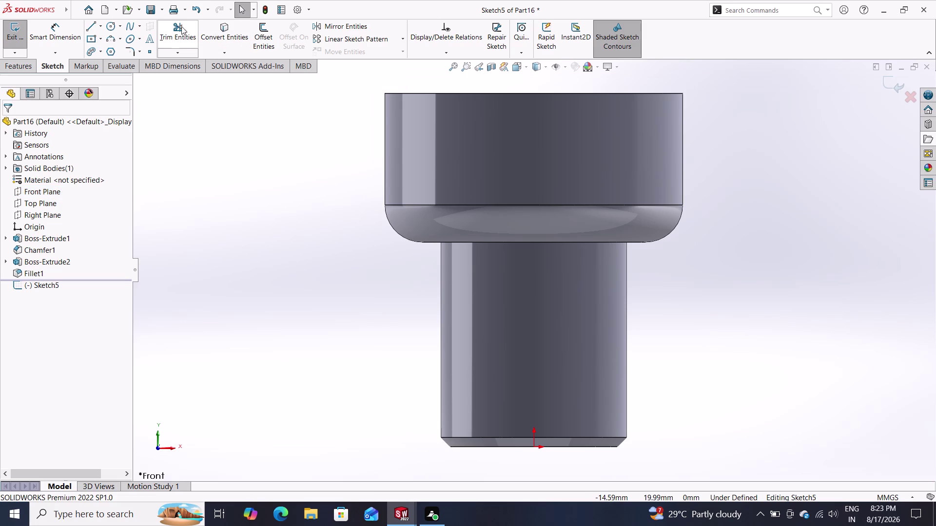
Start lines from the head's top edge and cancel both attempts.
click(95, 21)
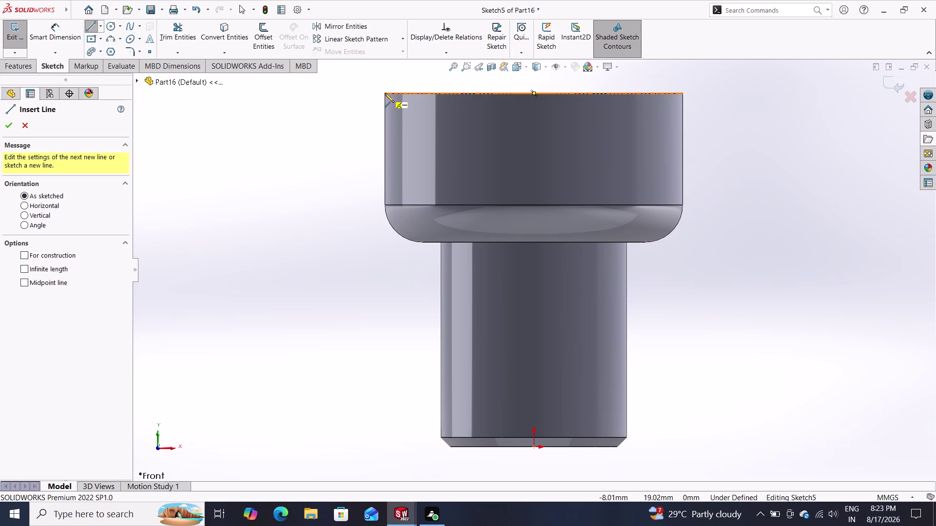
click(683, 93)
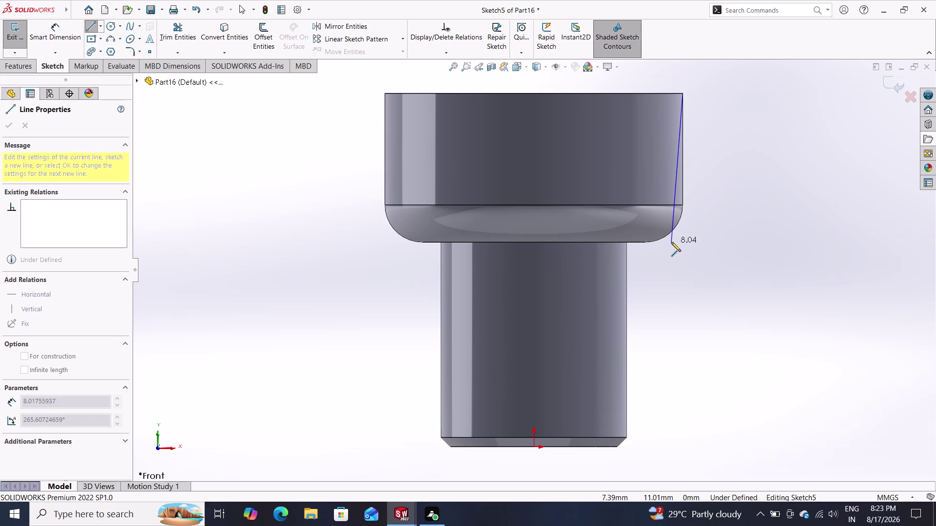
key(Escape)
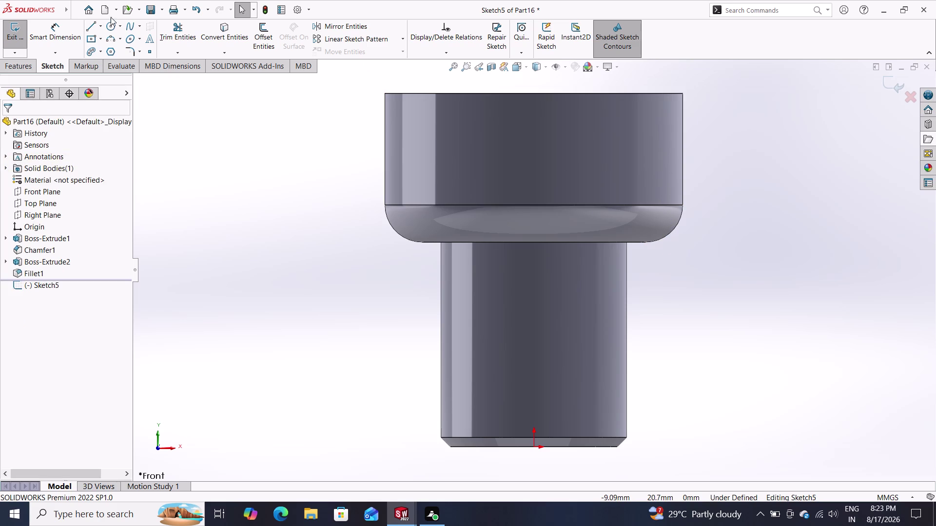
click(87, 26)
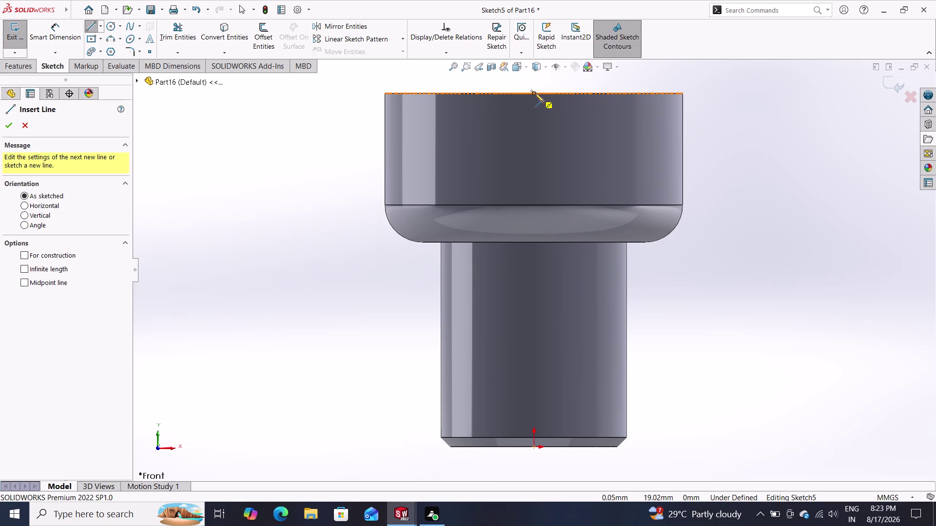
click(535, 93)
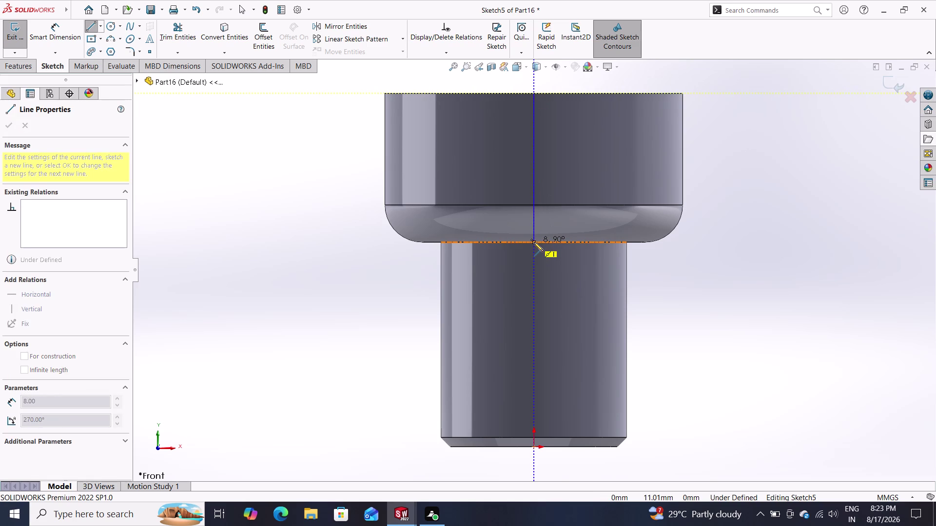
key(Escape)
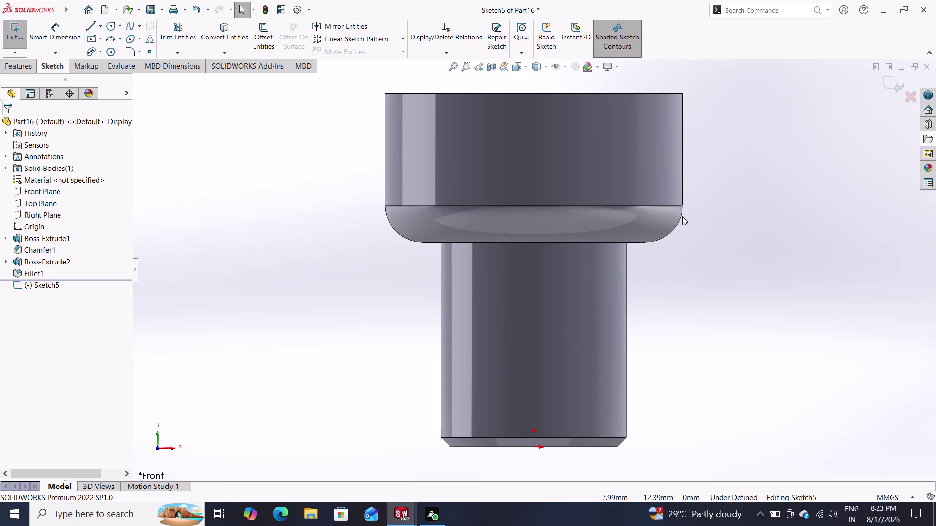
Draw a vertical centerline from the origin straight up to well above the head.
middle_drag(683, 217, 684, 334)
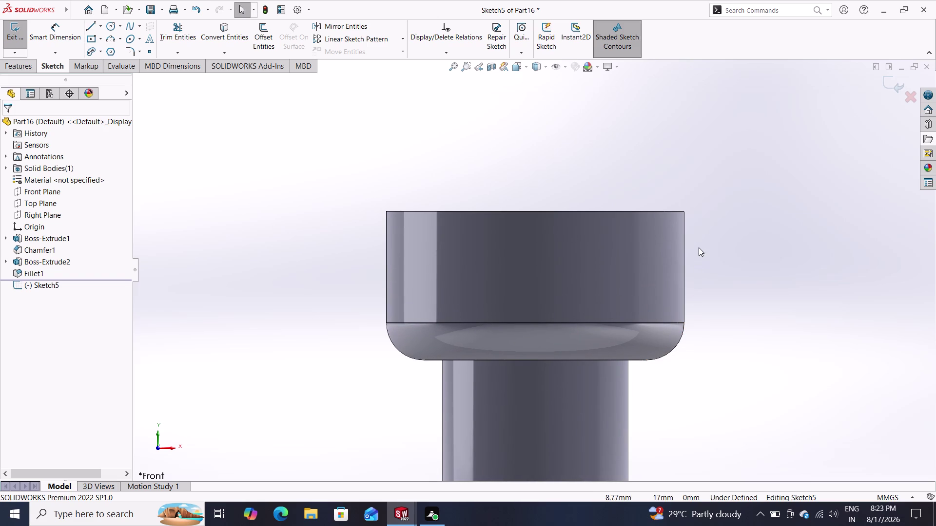
middle_drag(699, 255, 703, 351)
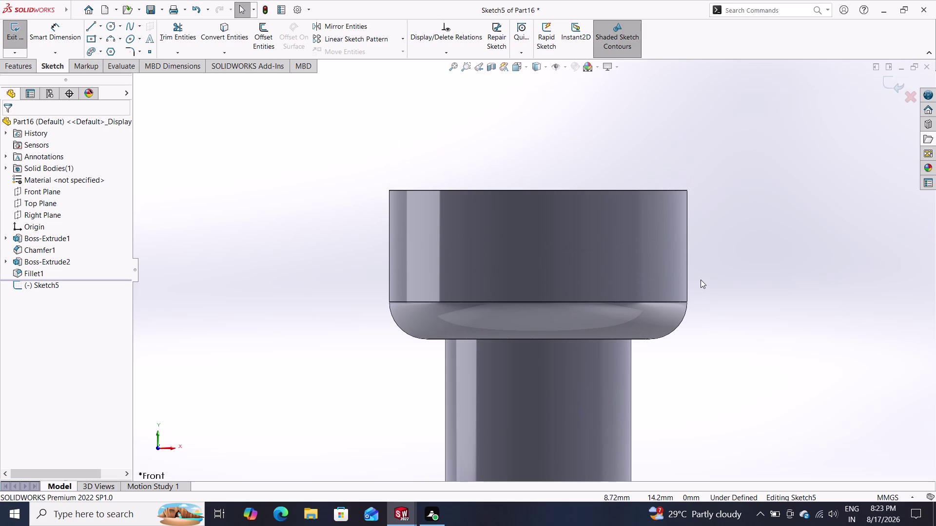
middle_drag(597, 156, 597, 320)
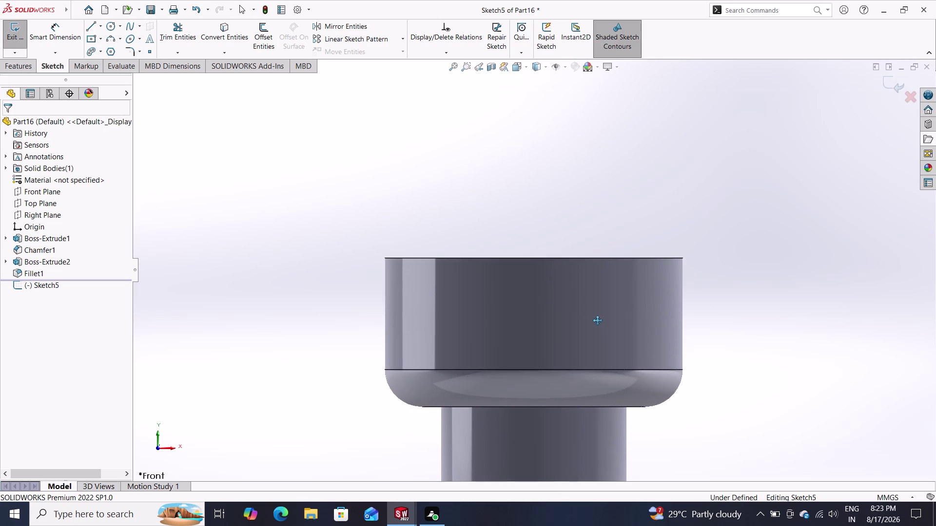
middle_drag(597, 321, 592, 403)
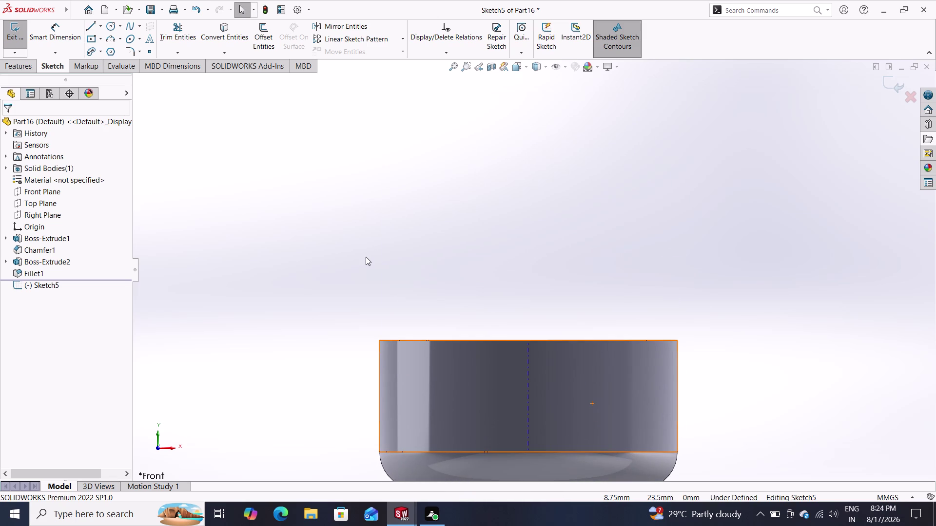
scroll(down, 3)
scroll(up, 3)
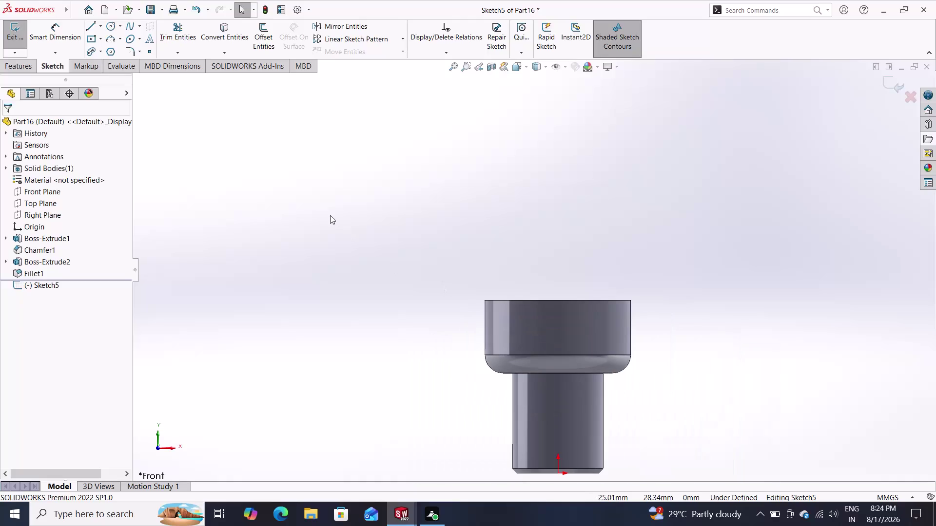
click(99, 24)
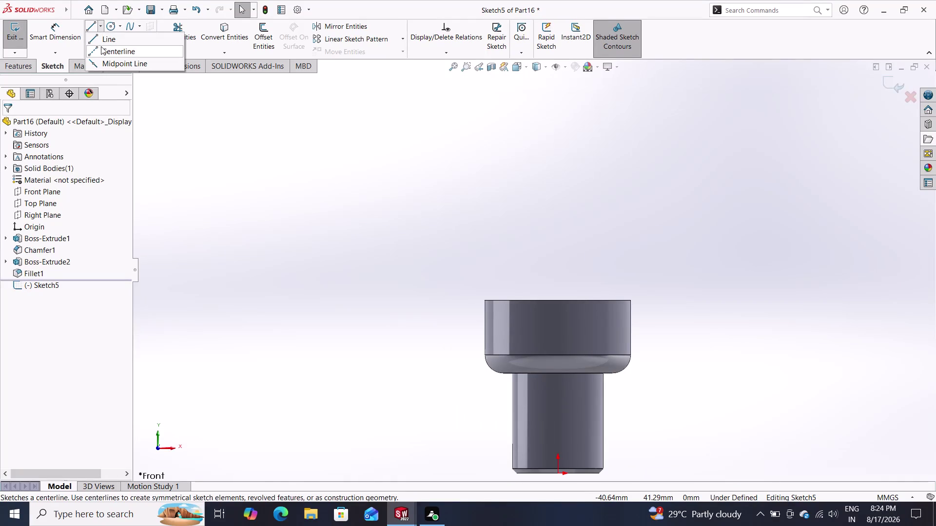
click(102, 47)
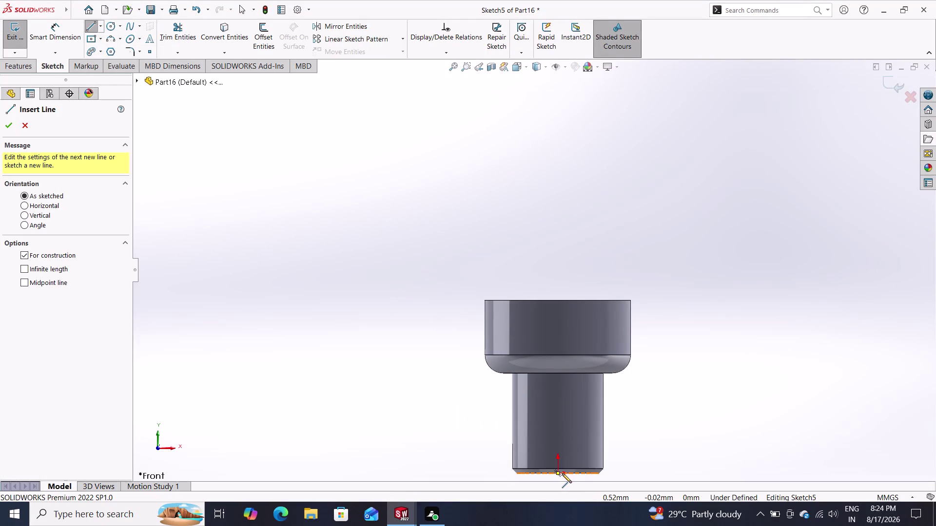
click(556, 473)
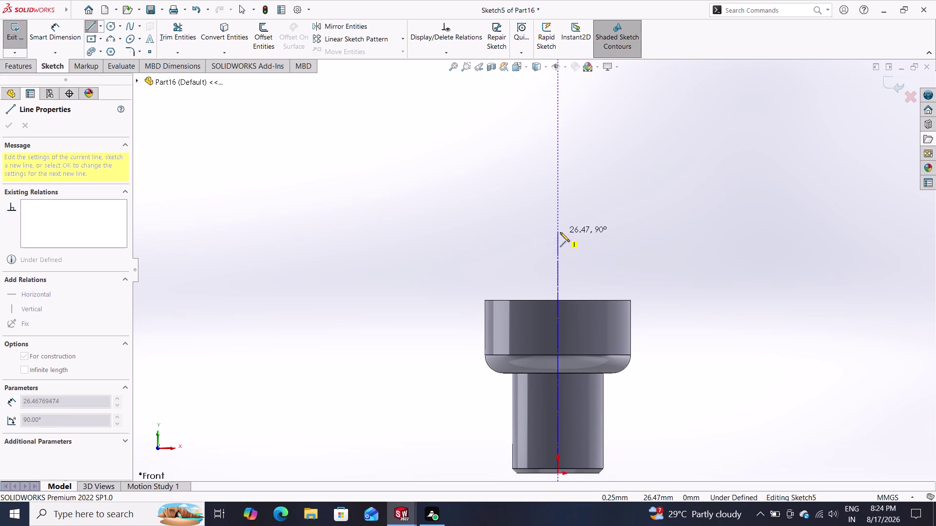
click(557, 148)
key(Escape)
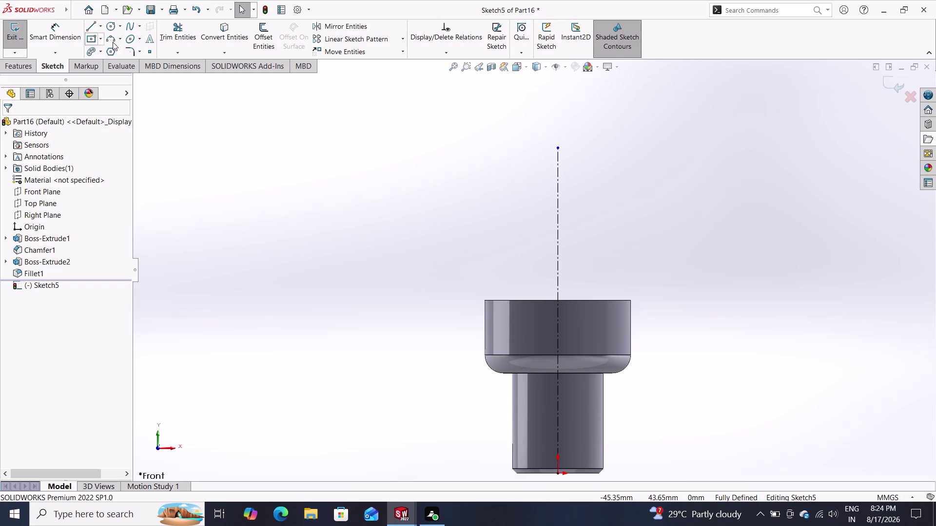
click(120, 35)
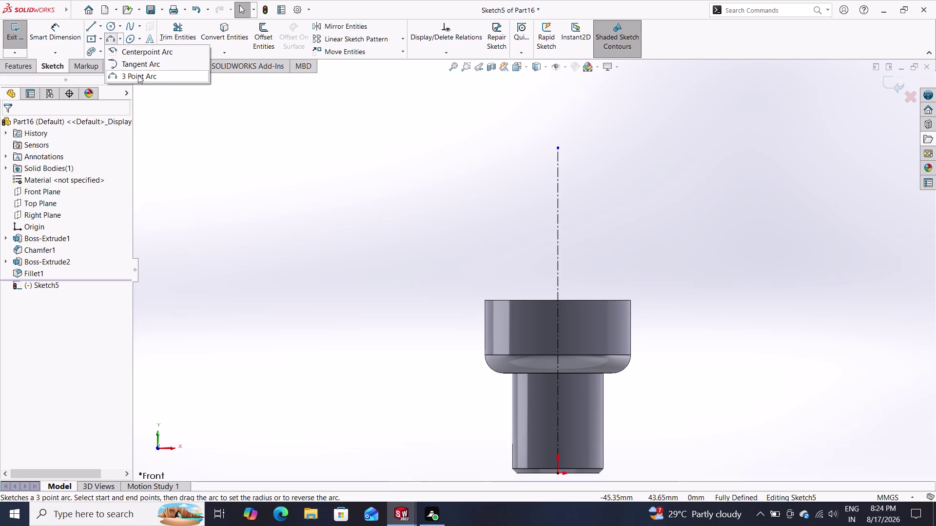
Sketch a trial three-point arc from the top-left corner, then discard it.
click(138, 78)
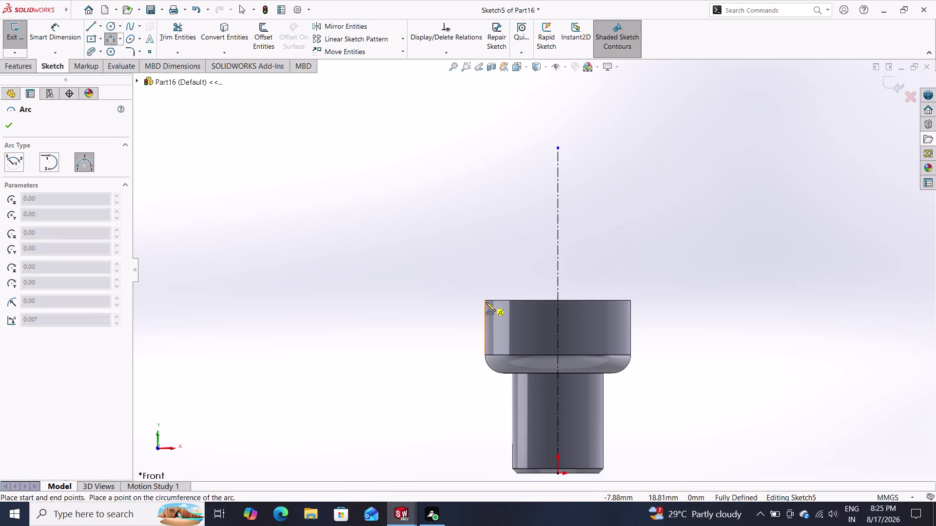
click(485, 299)
drag(545, 220, 540, 217)
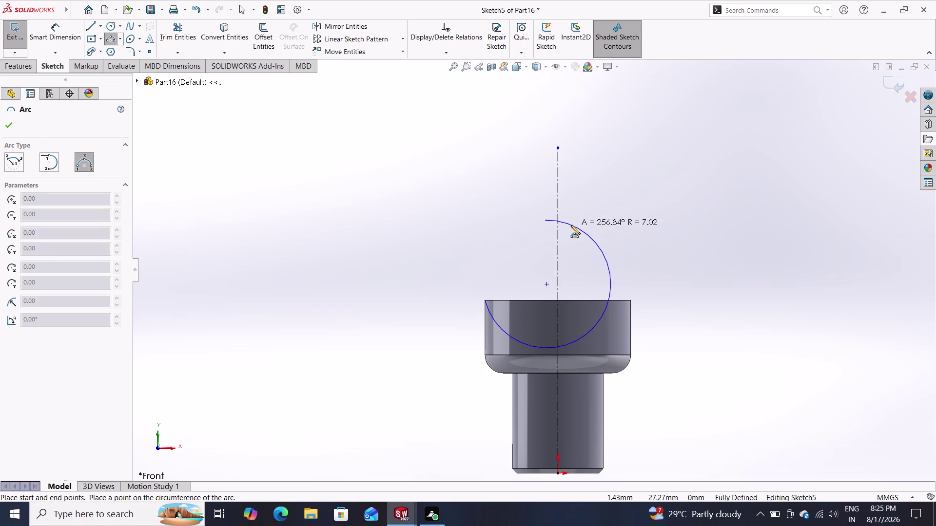
key(Escape)
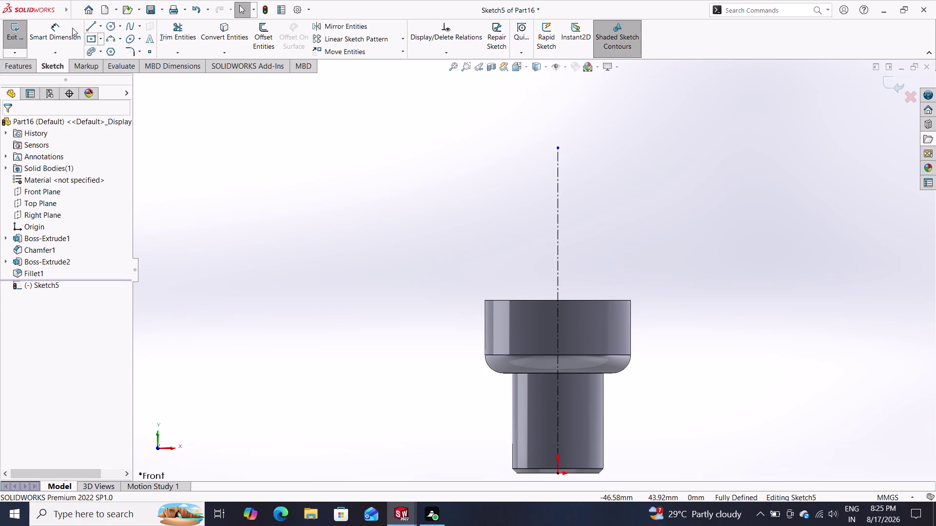
Draw a three-point arc rising from the top-left corner, bowed toward the centerline.
click(59, 24)
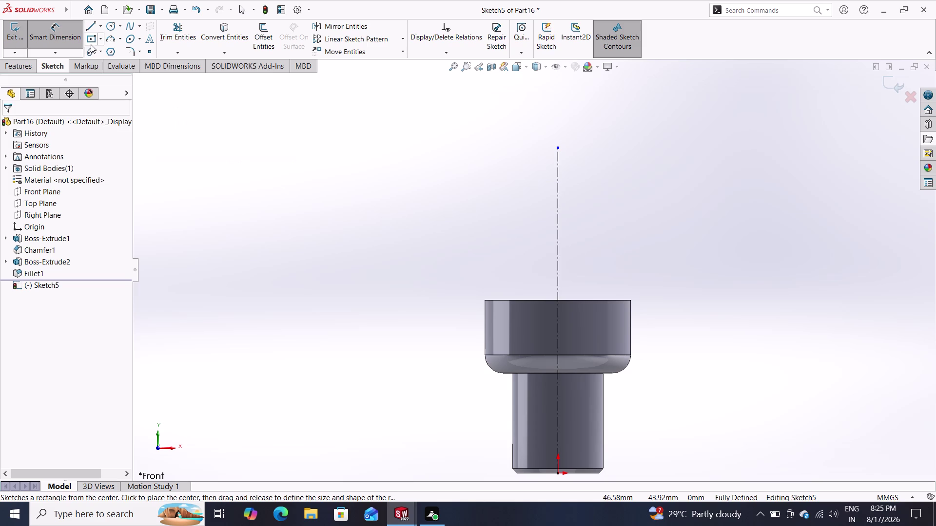
click(109, 34)
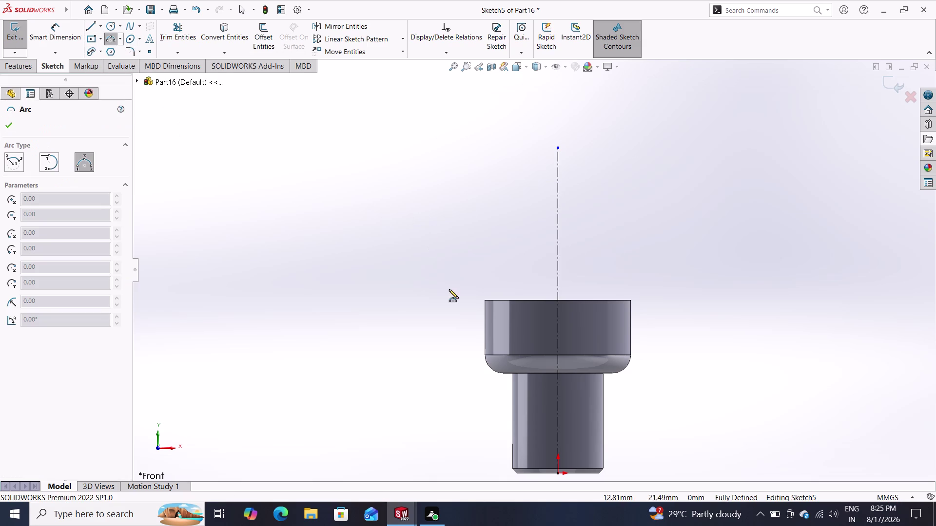
click(484, 299)
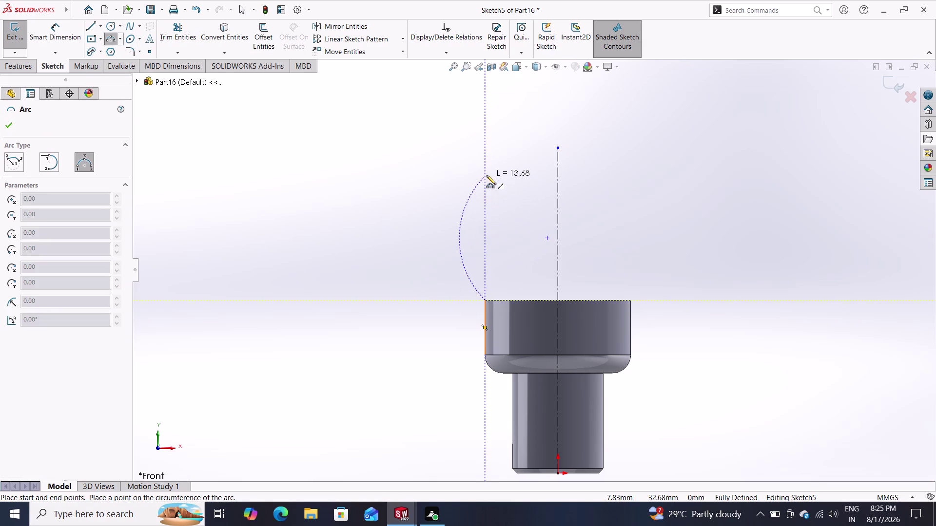
click(485, 179)
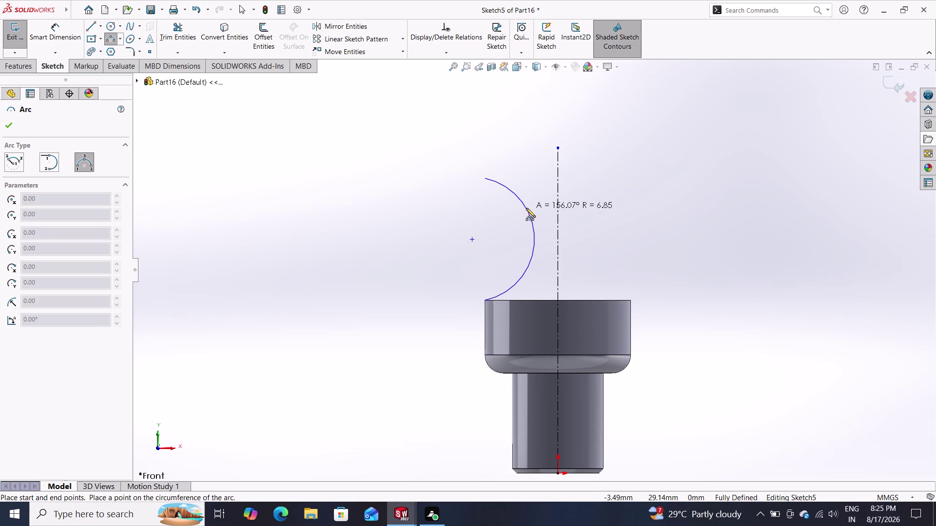
click(526, 208)
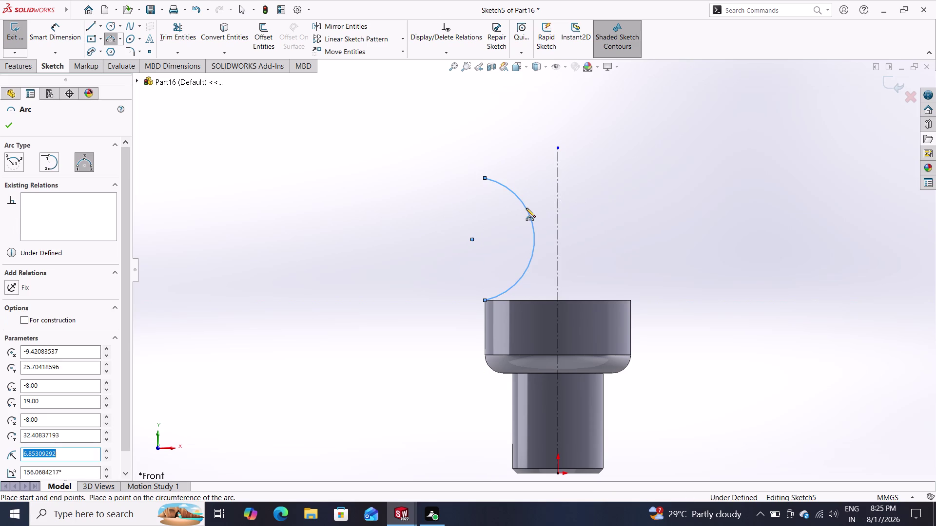
key(Escape)
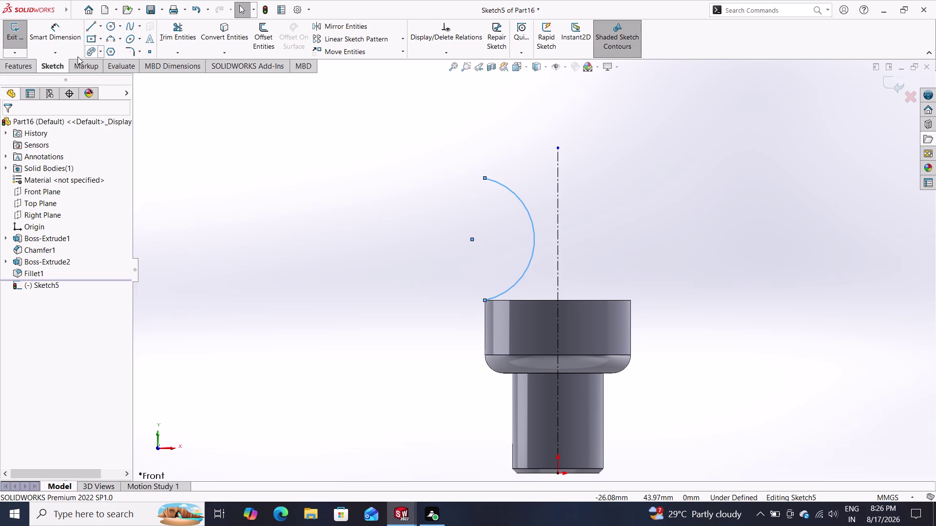
click(60, 26)
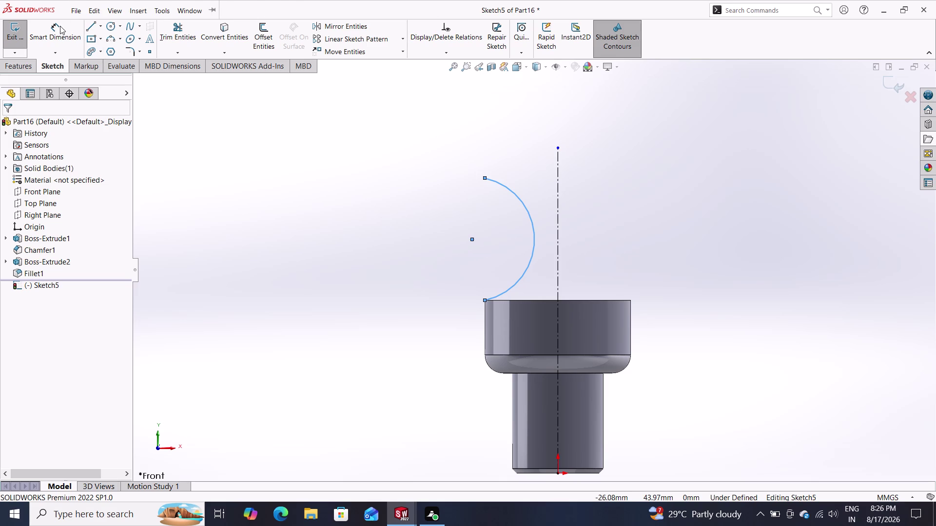
click(534, 240)
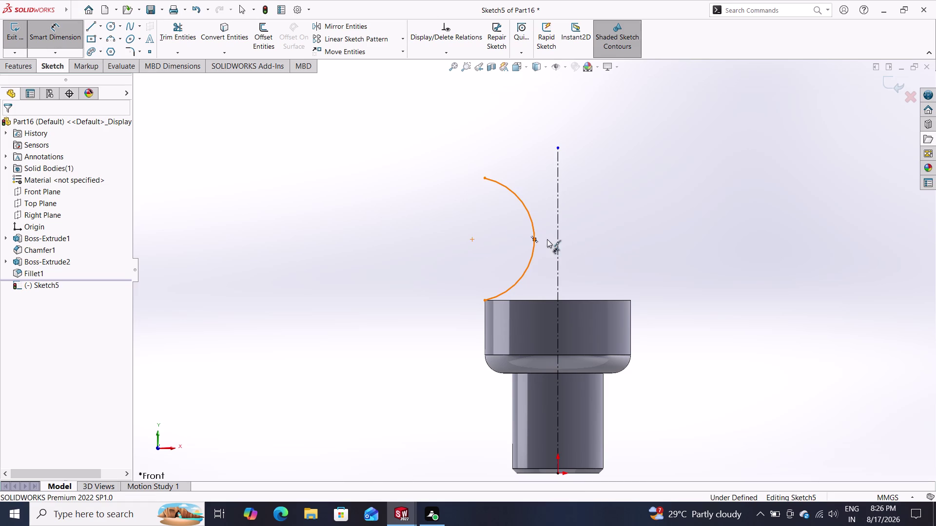
Set the arc-to-centerline gap to 5 mm and abandon a radius dimension.
click(557, 239)
click(547, 238)
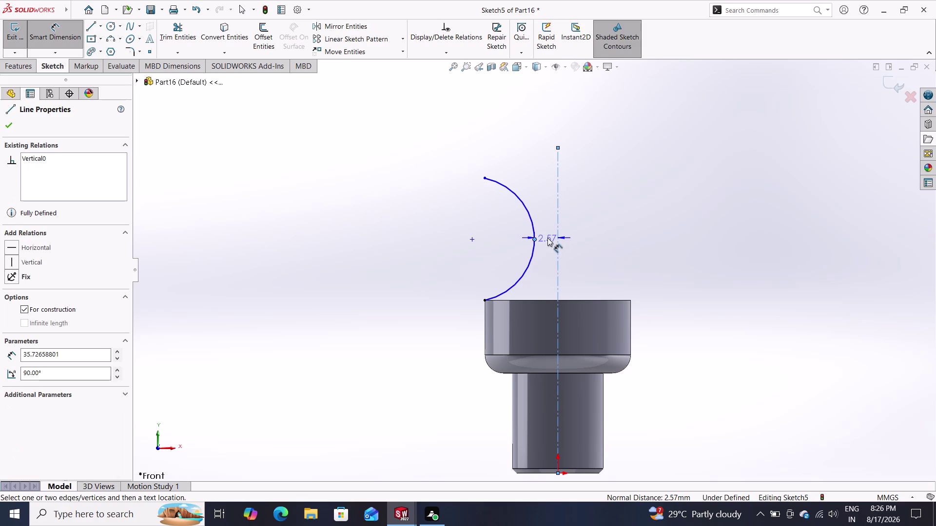
key(5)
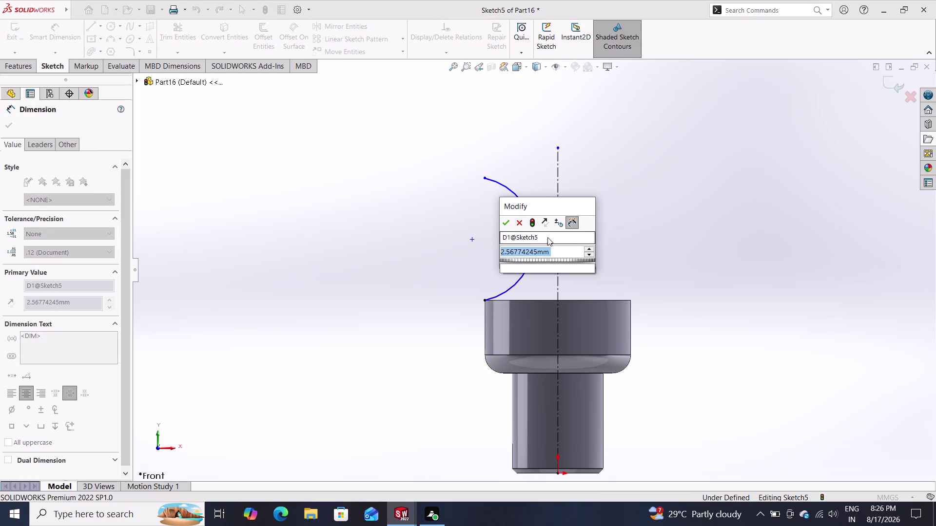
key(Return)
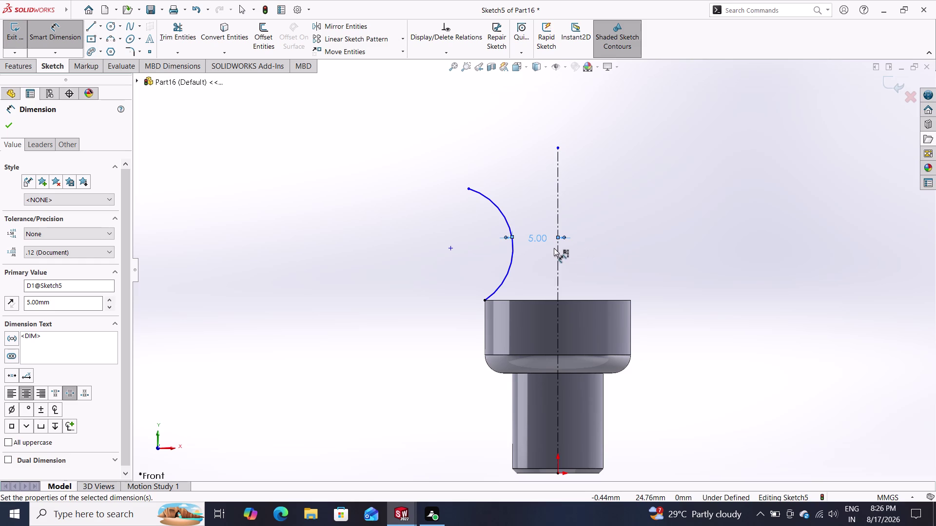
click(511, 257)
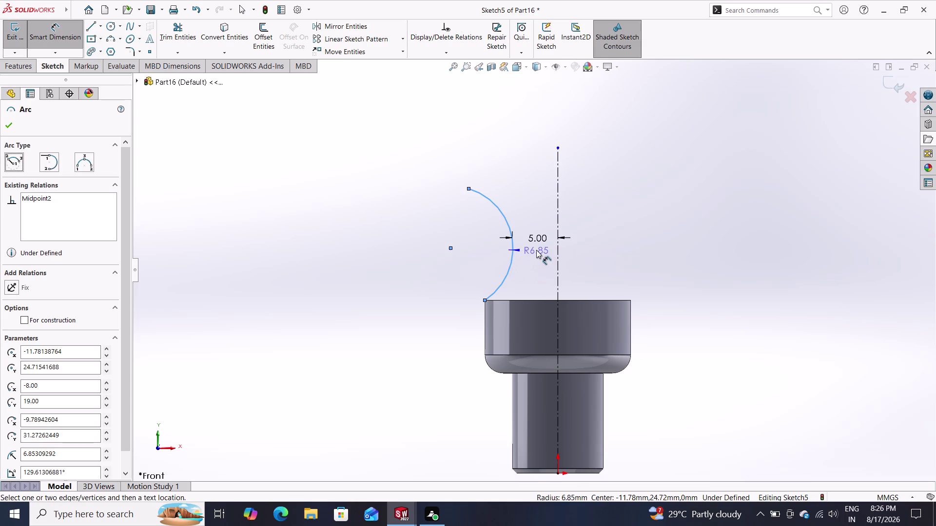
key(Escape)
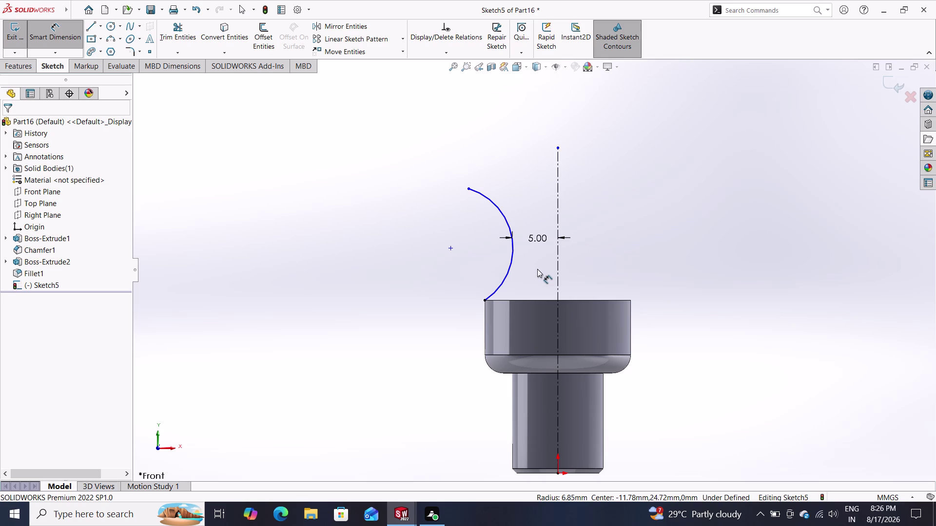
key(Escape)
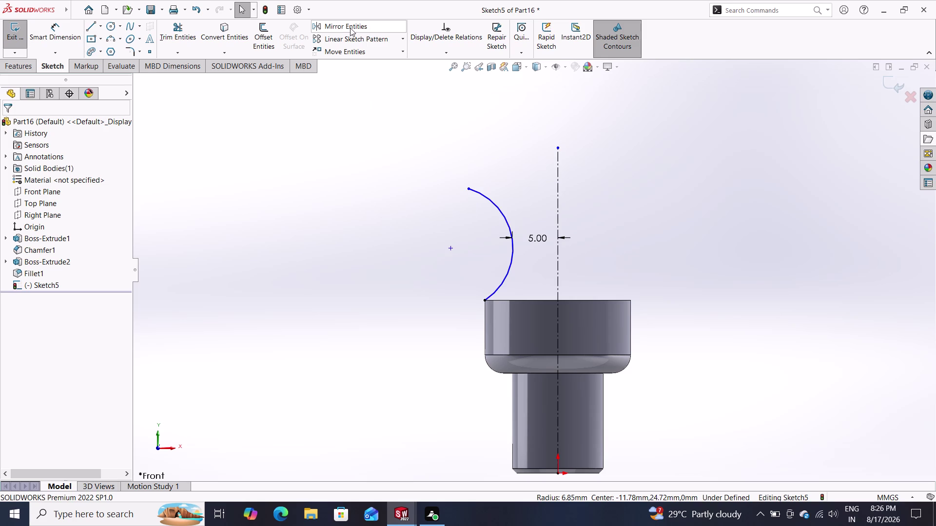
Mirror Arc1 about the vertical centerline onto the right side.
click(350, 27)
click(512, 256)
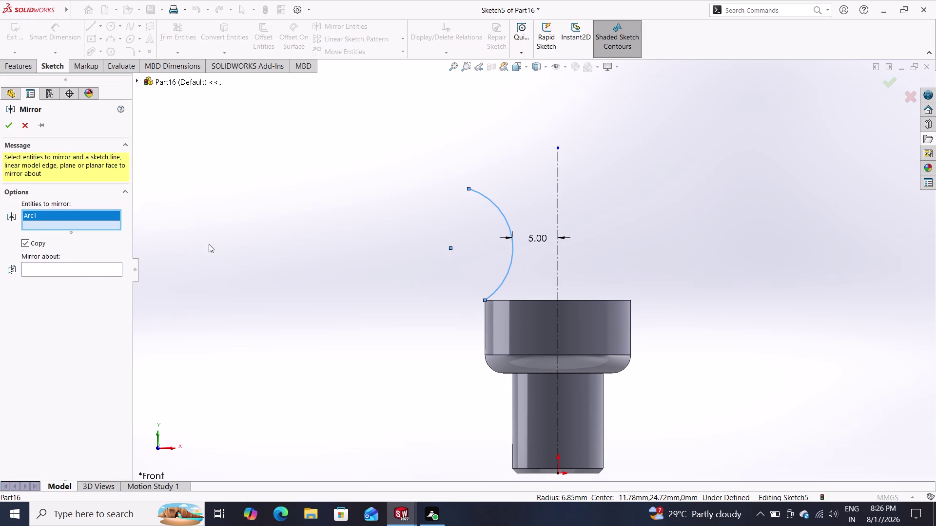
click(92, 270)
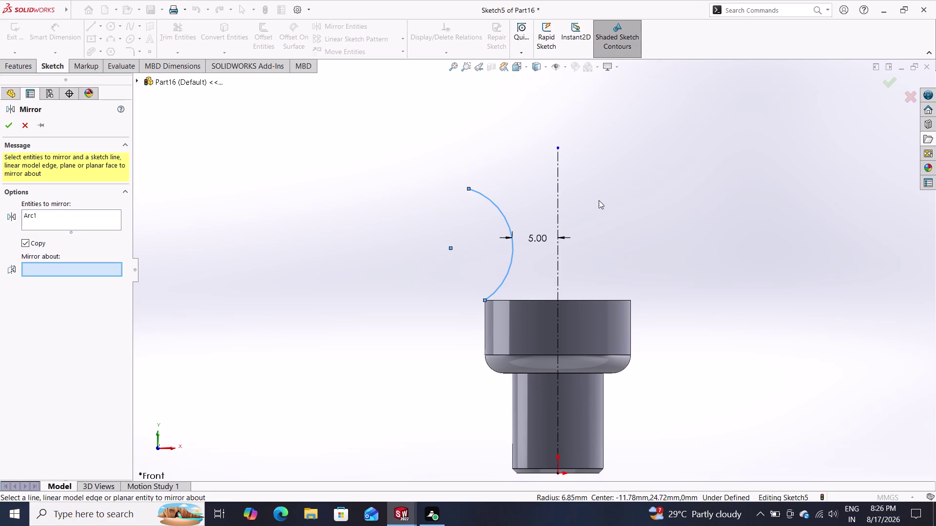
click(557, 195)
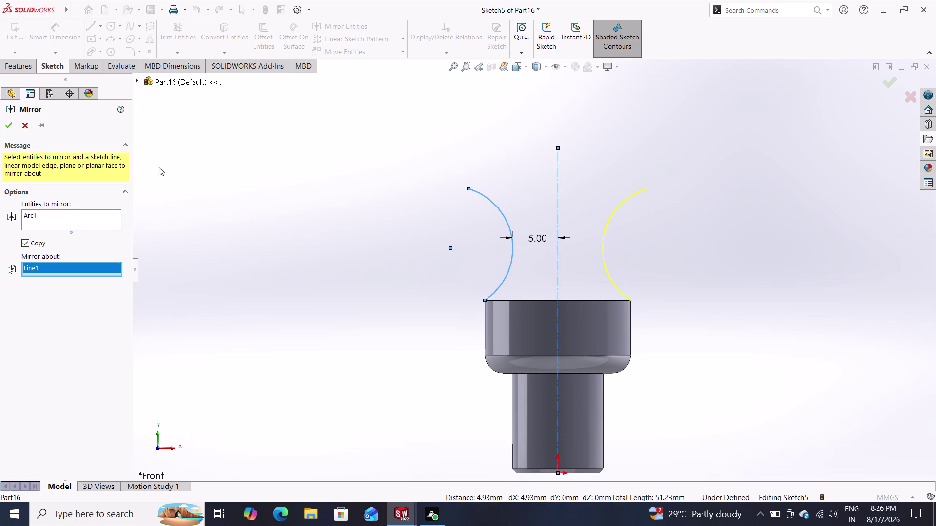
click(11, 123)
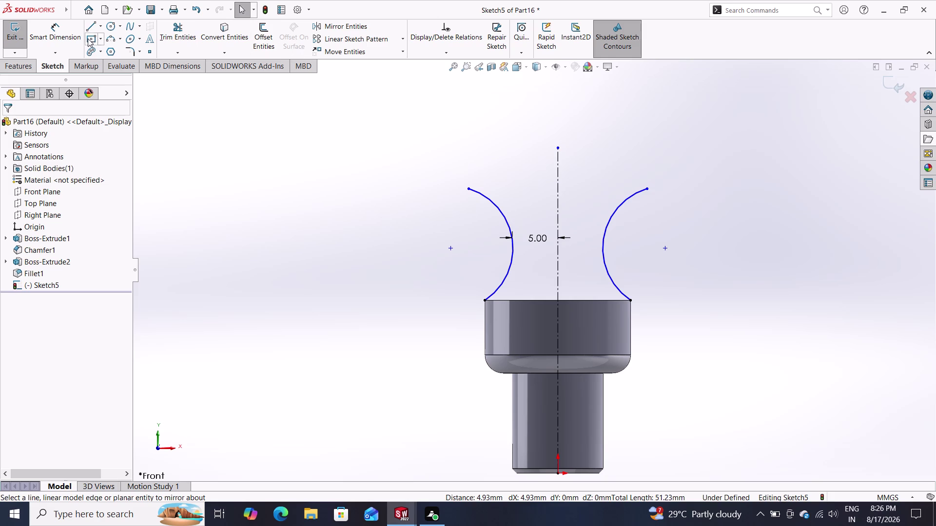
Try dimensioning the mirrored arc's gap, then discard the redundant over-defining dimension.
click(59, 32)
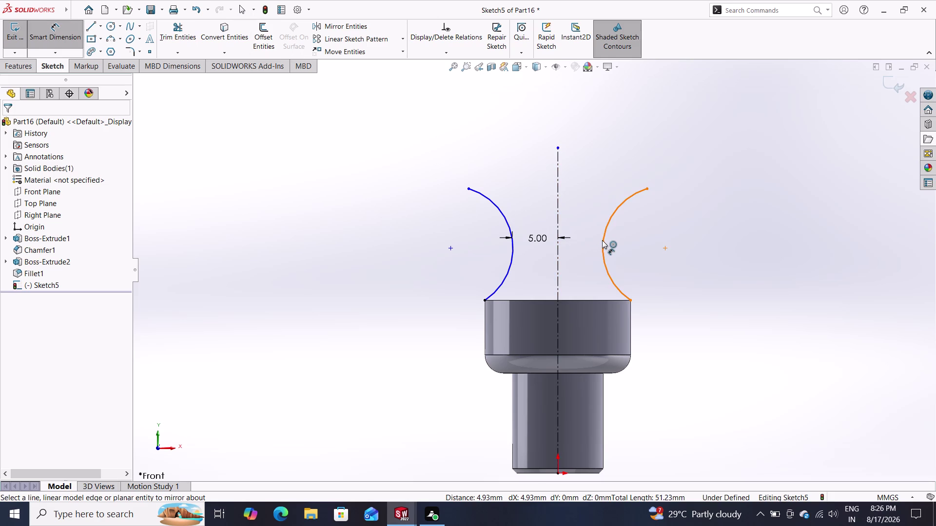
drag(604, 238, 596, 238)
click(558, 244)
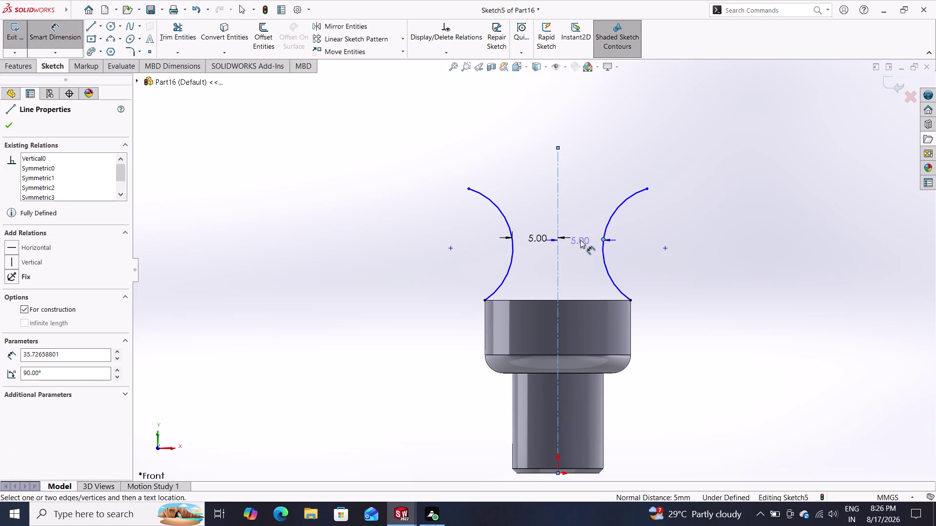
click(584, 221)
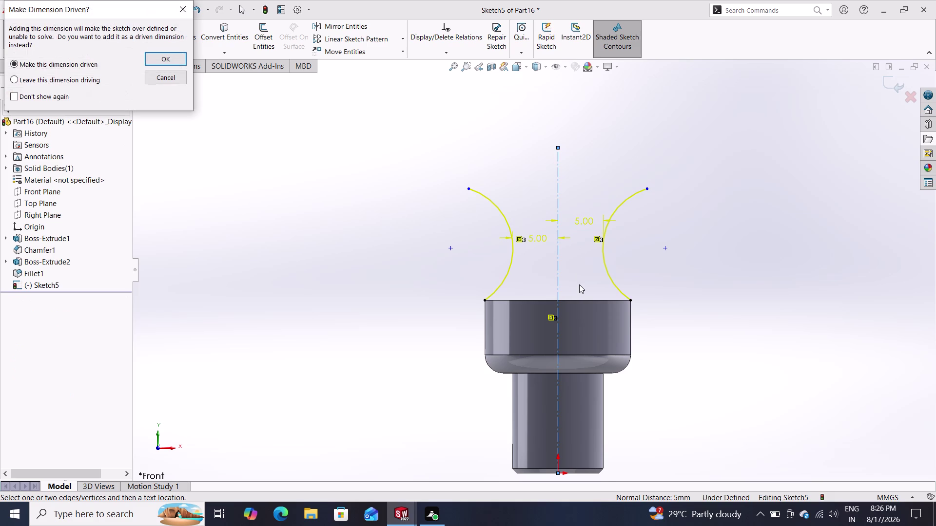
click(177, 77)
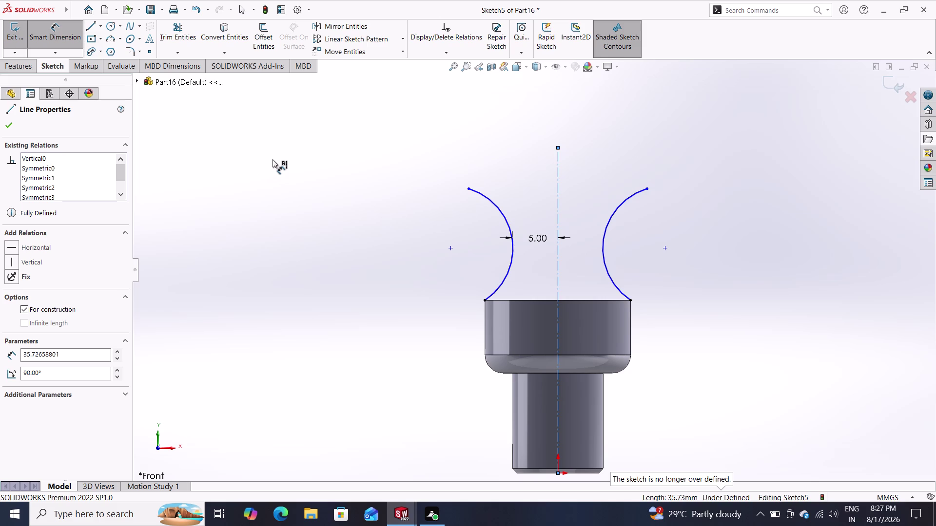
click(113, 29)
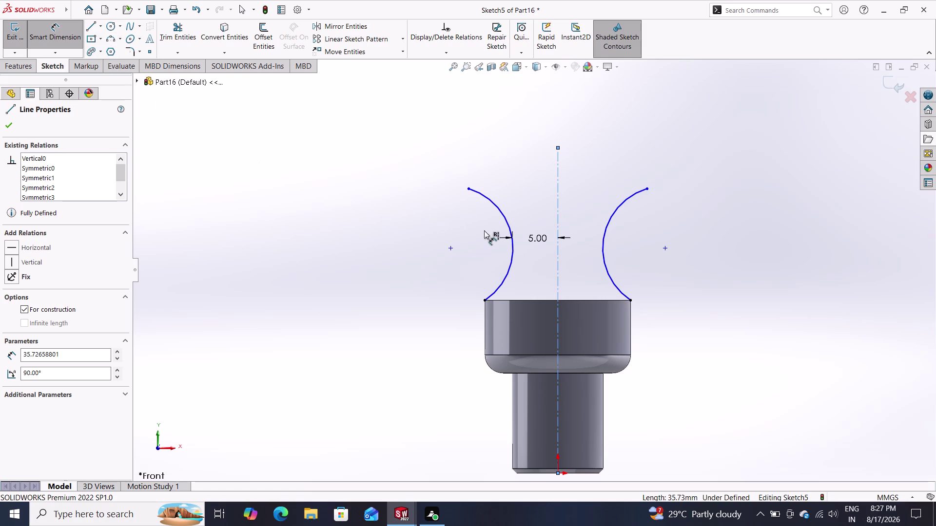
Draw a small circle centred on the centerline's upper endpoint.
click(558, 147)
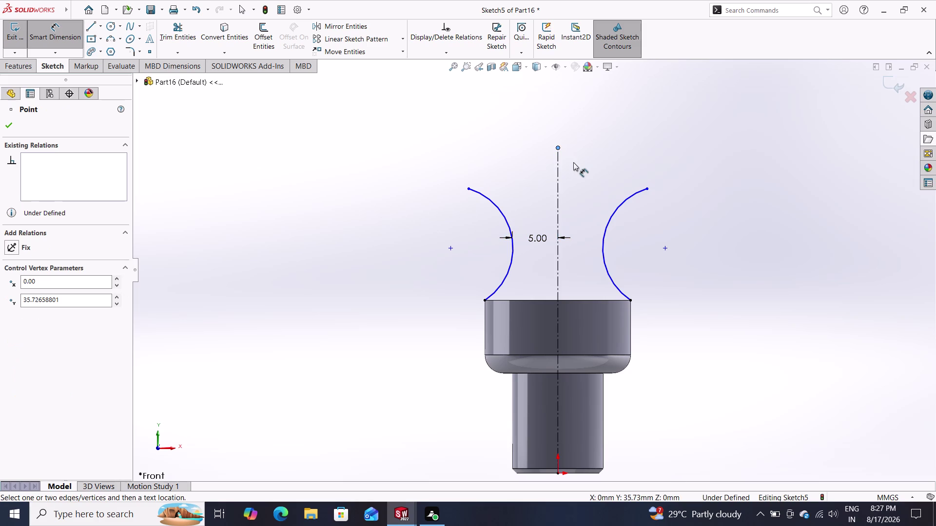
click(107, 26)
click(559, 148)
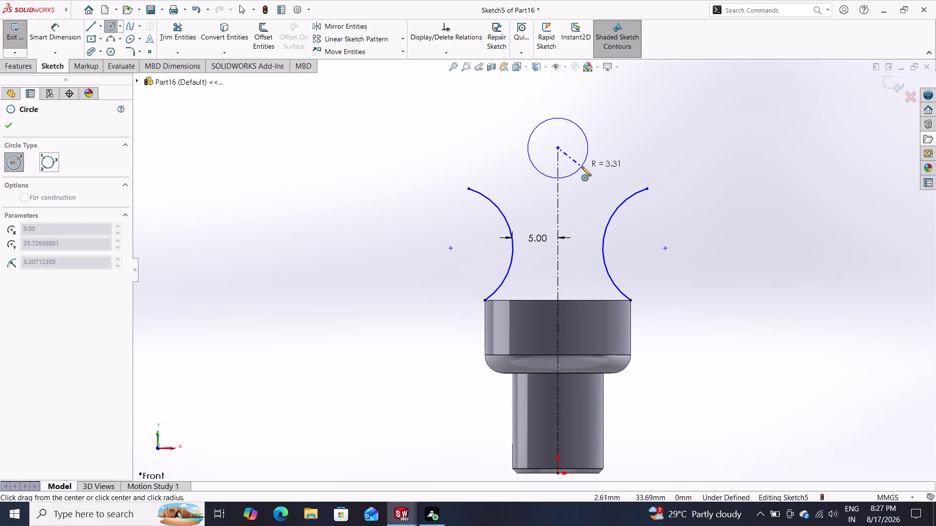
click(581, 166)
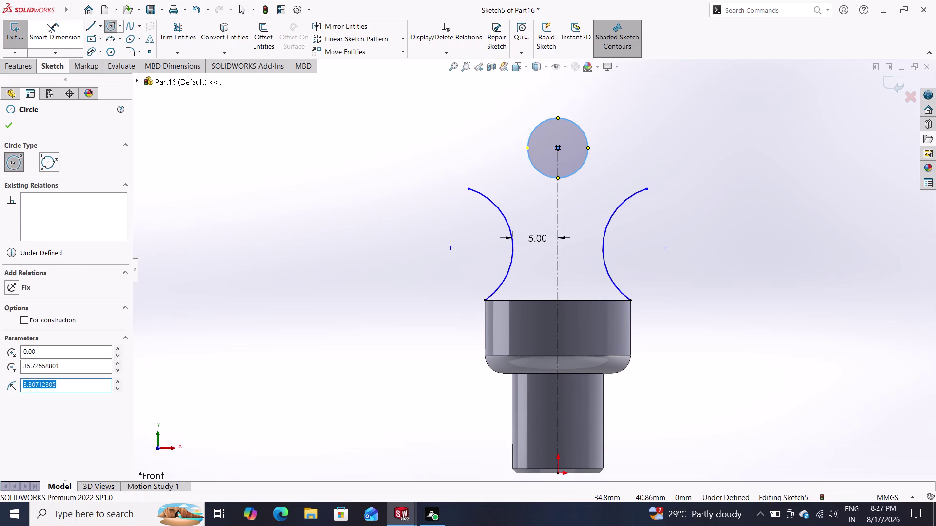
click(53, 27)
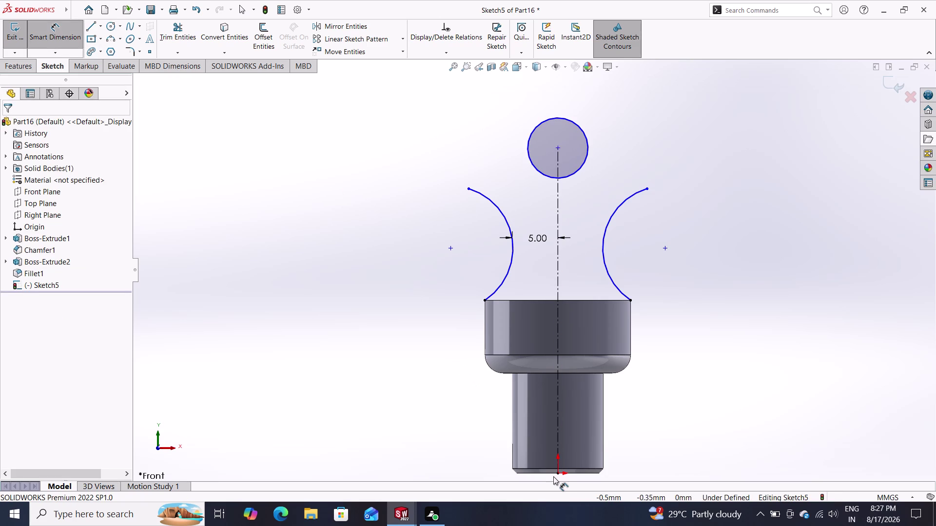
Start a height dimension from the origin to the circle's centre, cancelling one attempt.
click(556, 475)
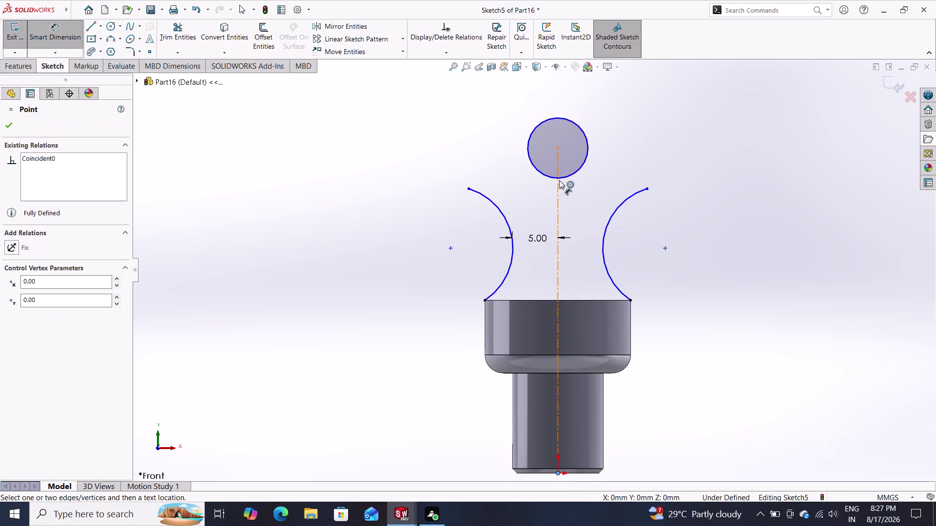
click(558, 148)
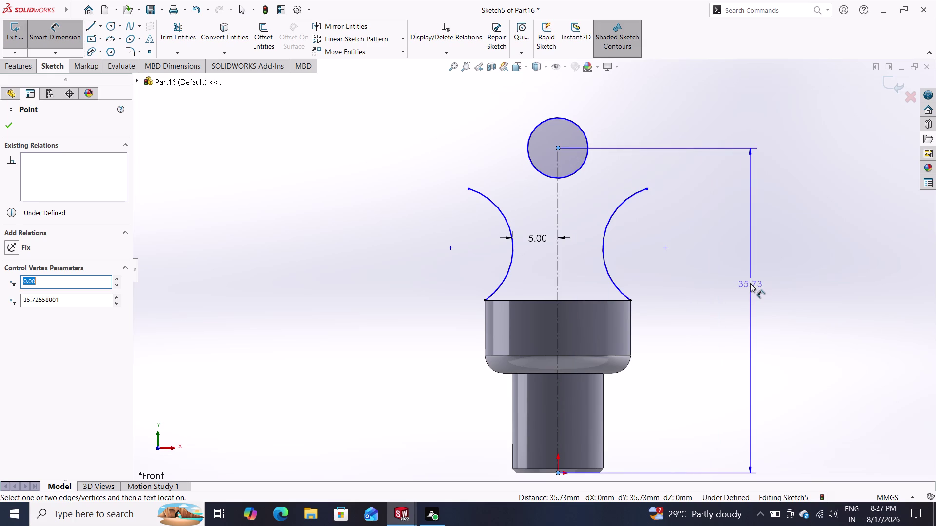
key(Escape)
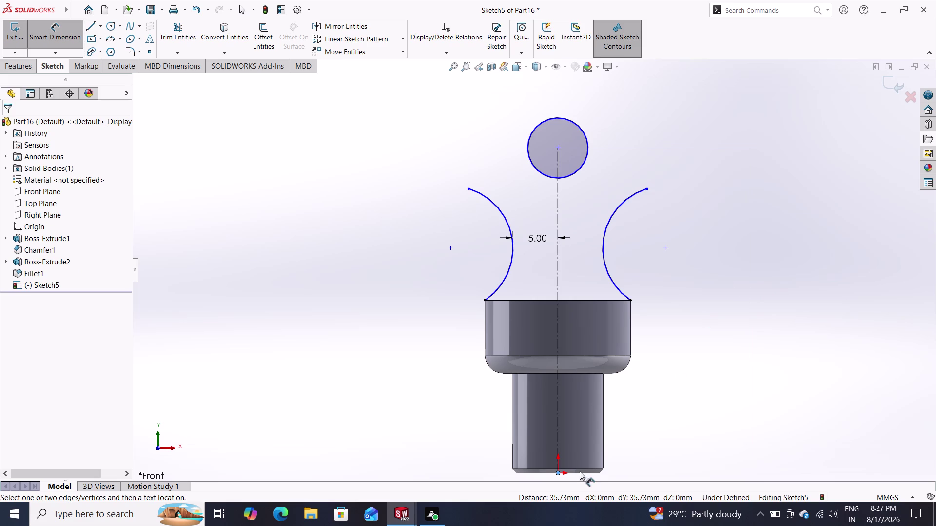
click(558, 474)
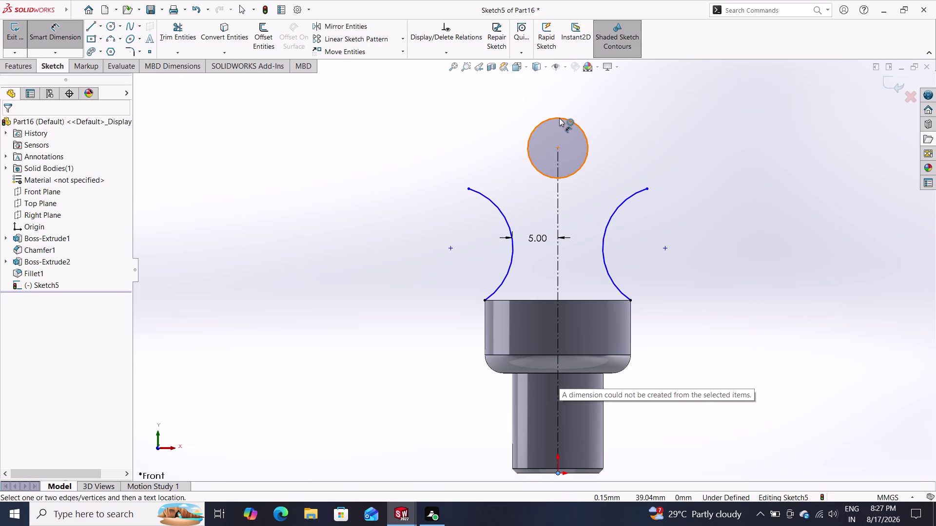
scroll(down, 3)
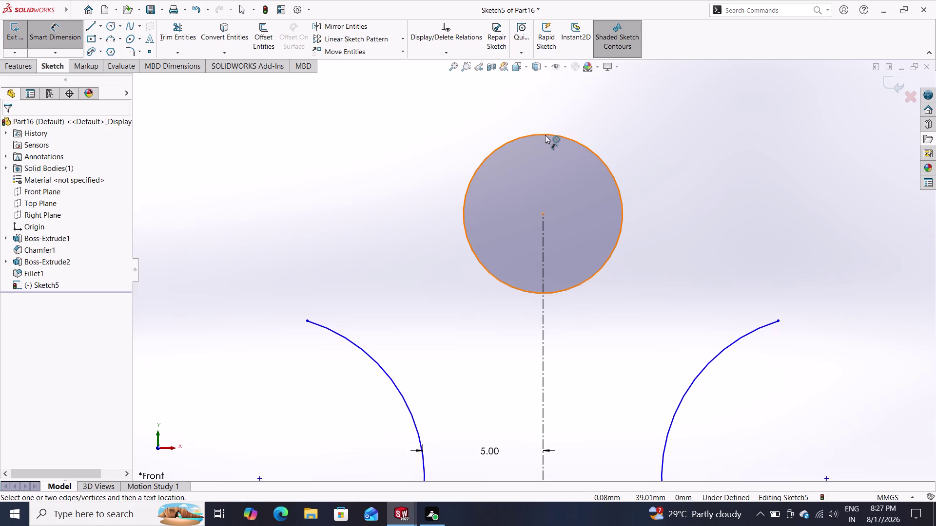
click(544, 134)
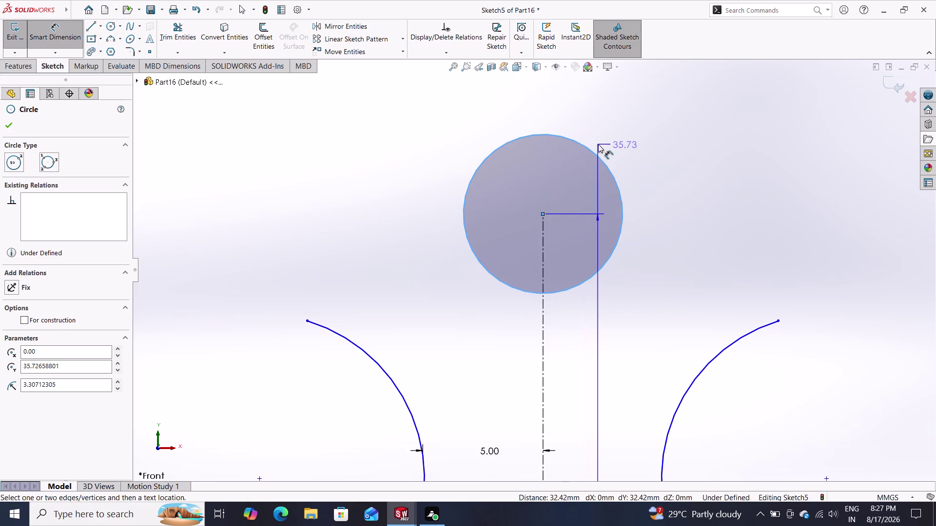
Cancel the height dimension, try dragging the circle upward, then undo and remove it.
key(Escape)
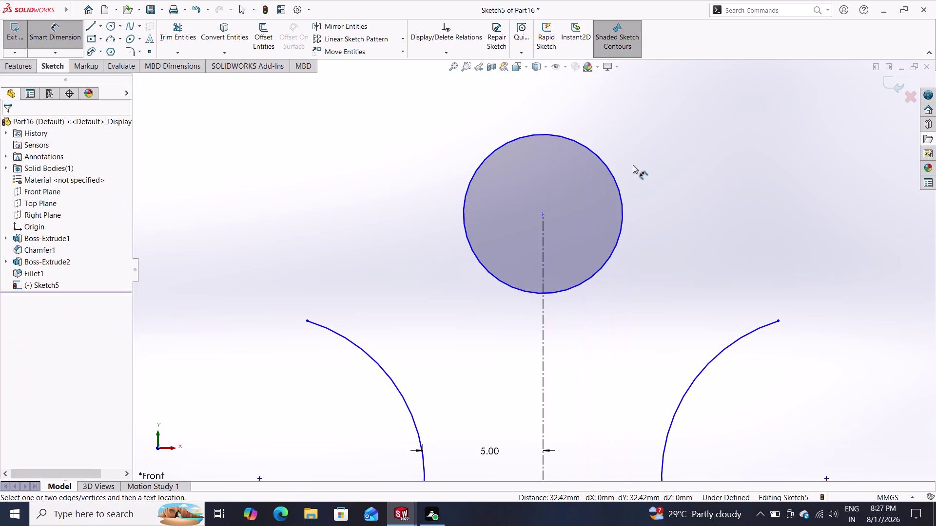
scroll(down, 3)
scroll(up, 3)
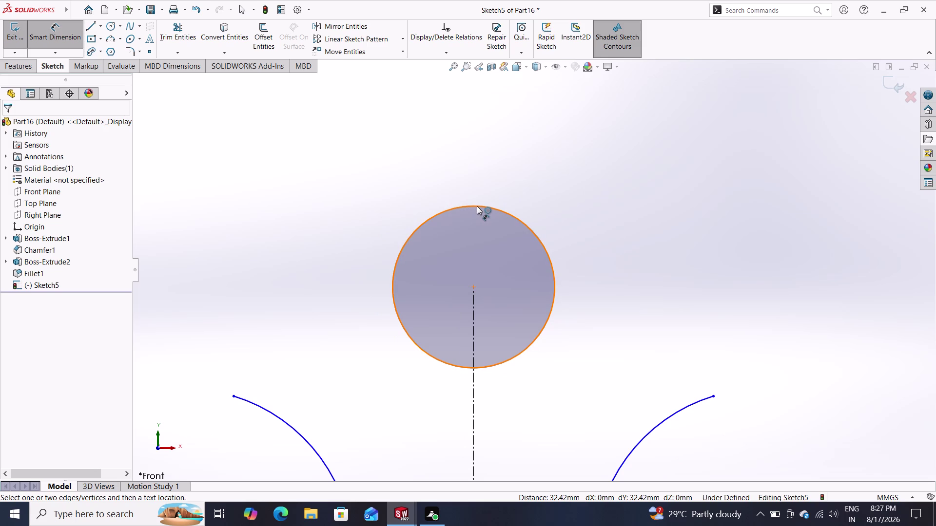
key(Escape)
scroll(down, 3)
scroll(up, 3)
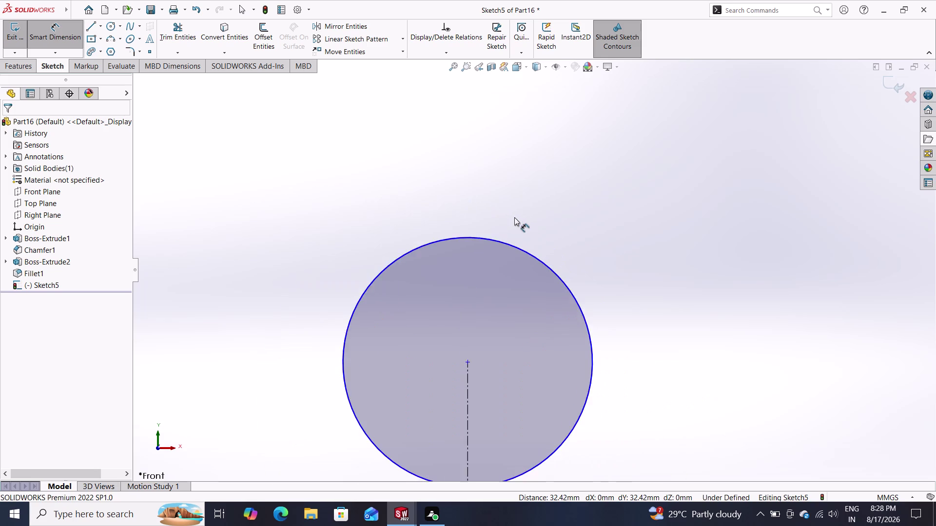
scroll(up, 3)
key(Escape)
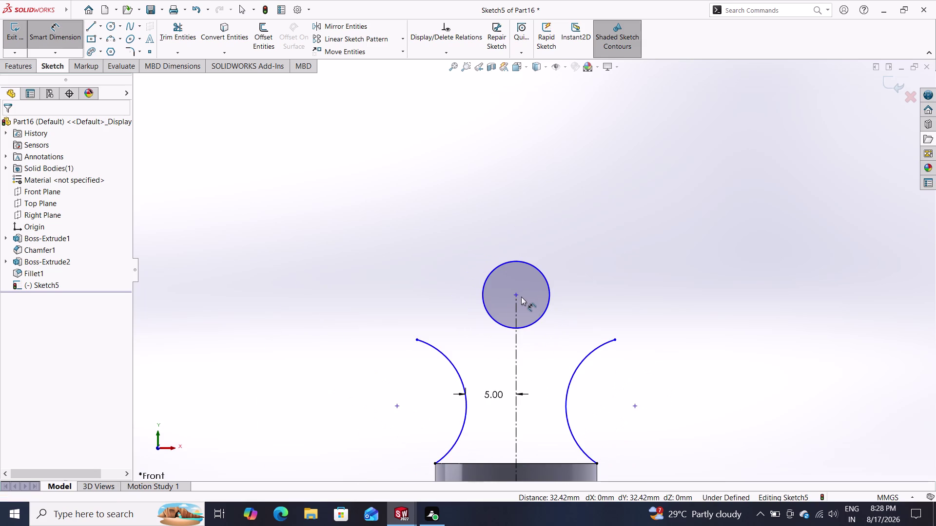
click(518, 302)
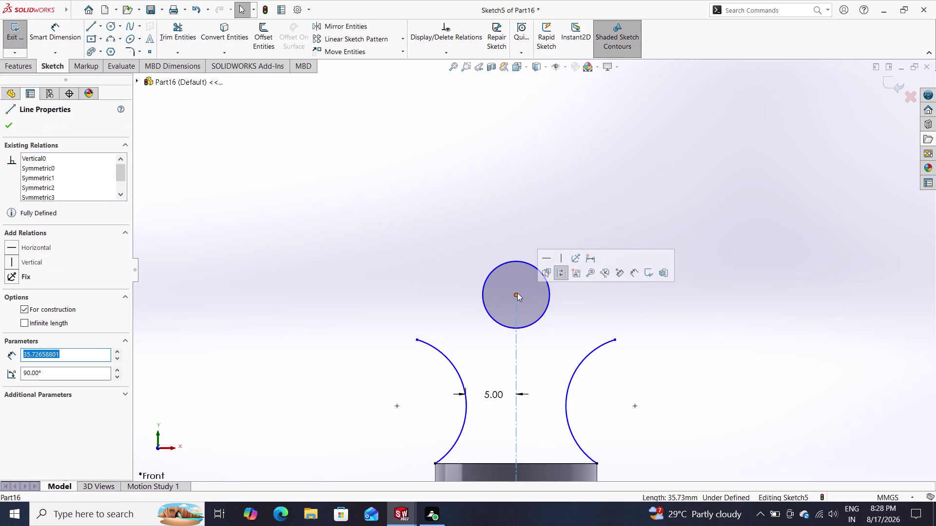
drag(517, 293, 522, 253)
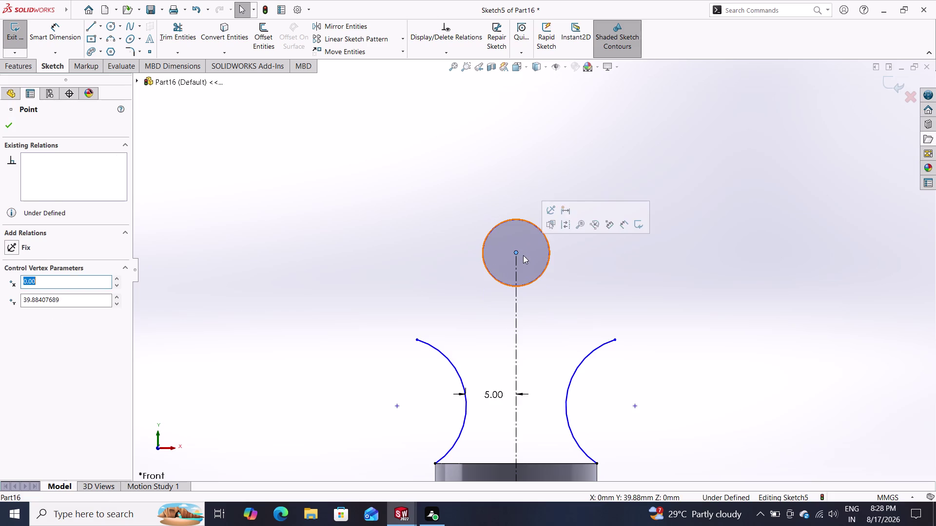
key(ctrl+z)
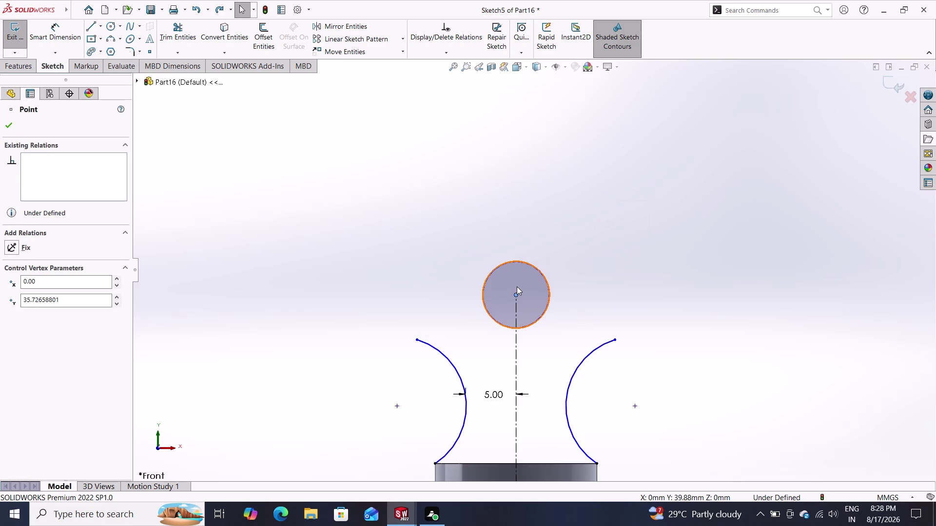
key(ctrl+z)
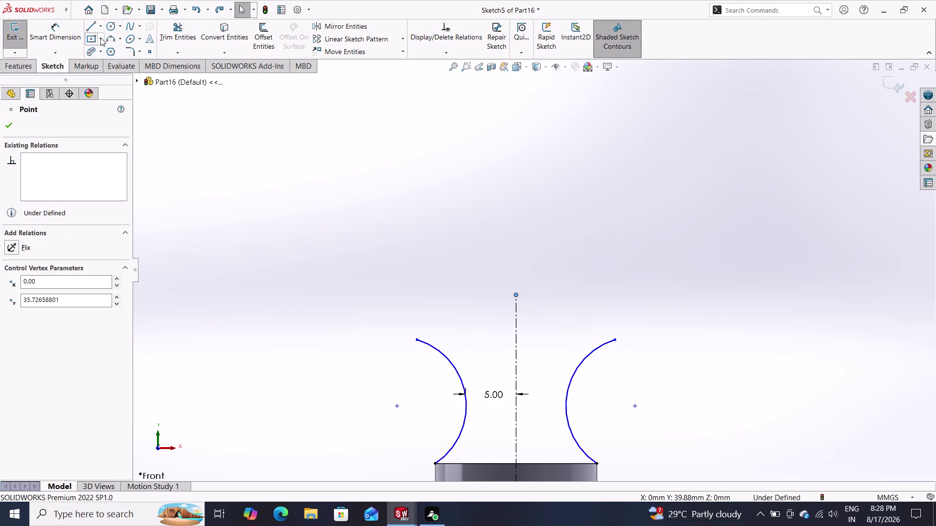
Redraw the circle with its top on the centerline's end and begin its height dimension.
click(109, 30)
drag(513, 331, 518, 331)
click(516, 295)
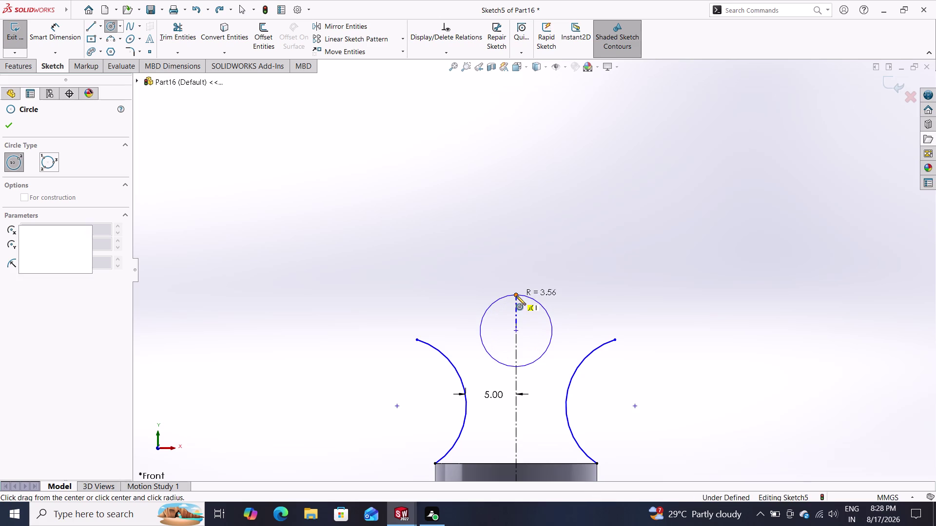
key(Escape)
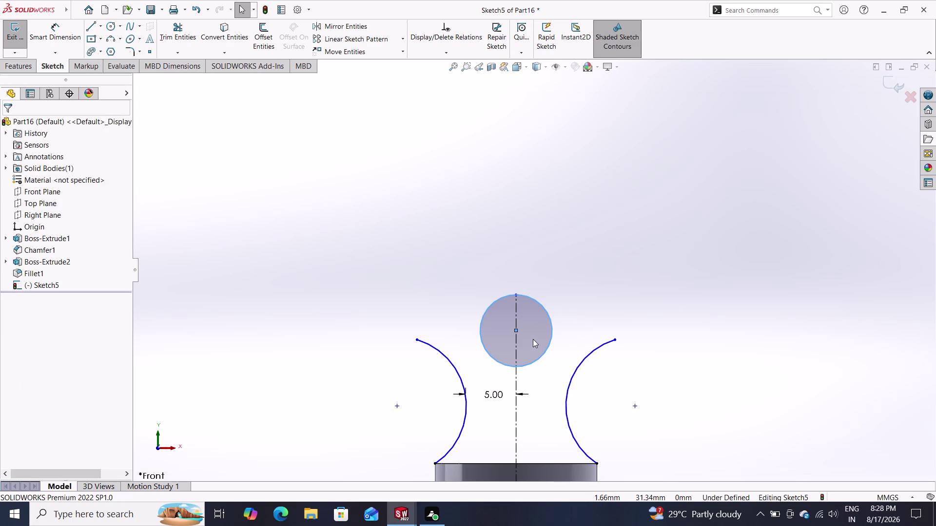
scroll(down, 3)
scroll(up, 3)
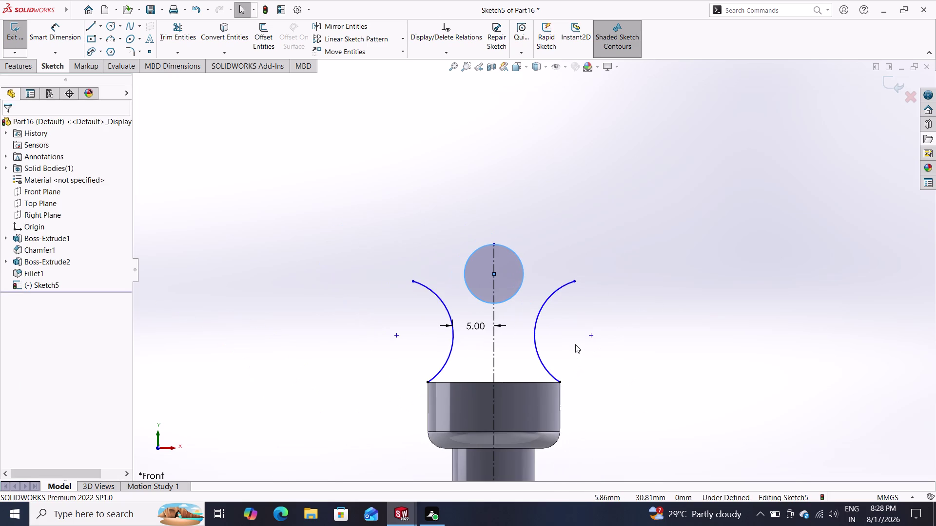
scroll(up, 3)
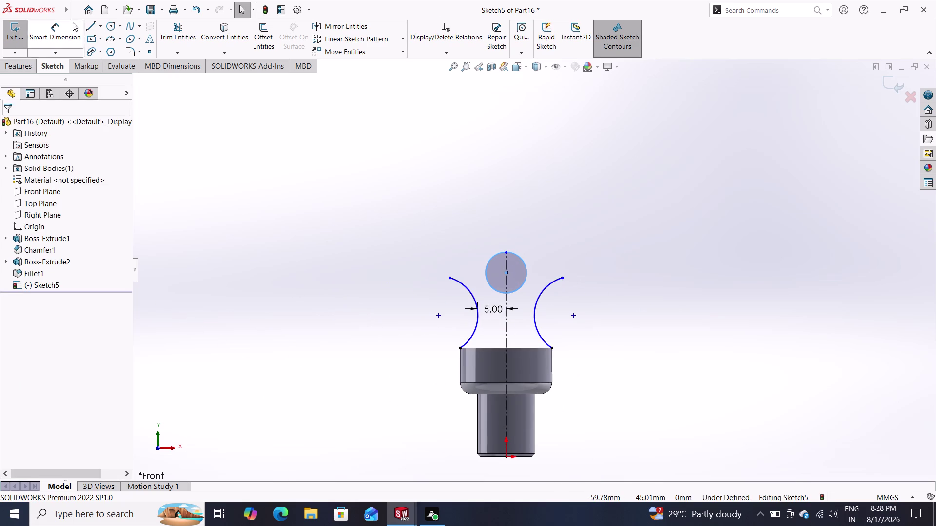
click(61, 32)
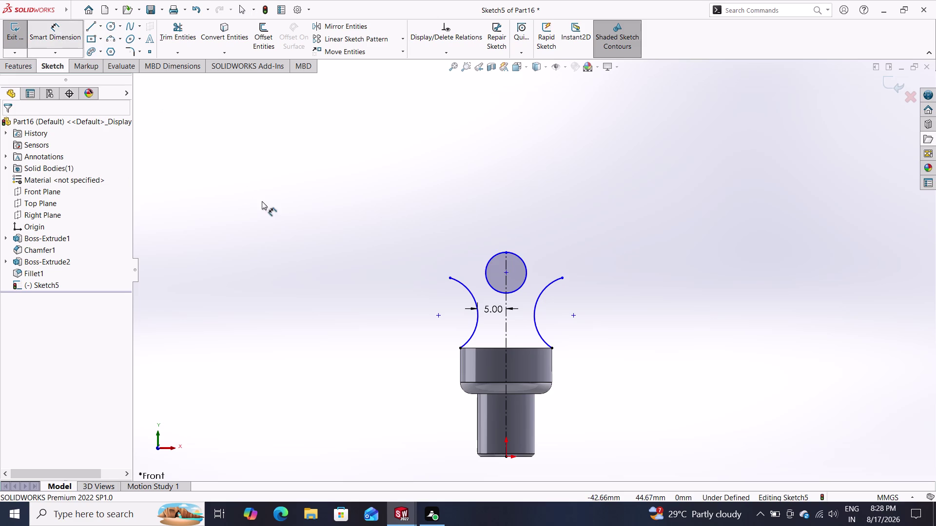
click(505, 458)
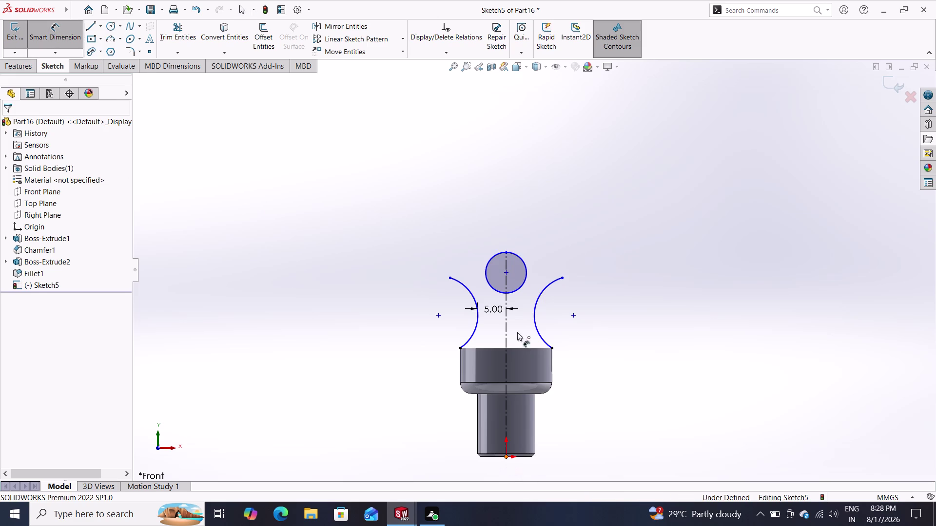
click(508, 251)
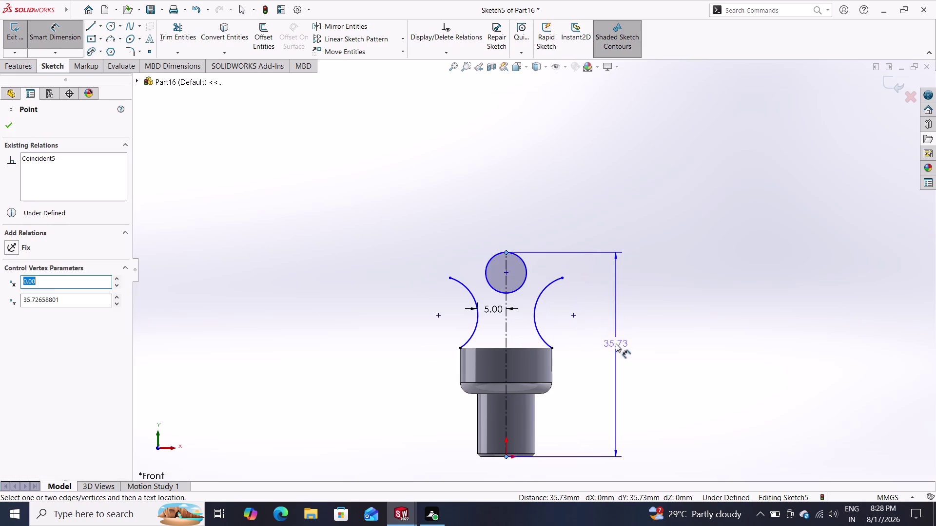
Set the height from the pin base to the circle's top to 72 mm.
click(625, 364)
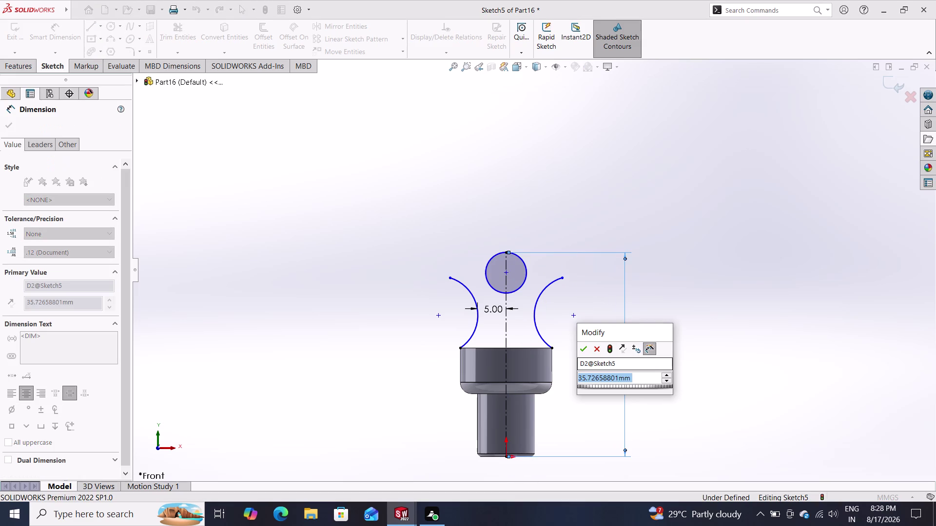
text(72)
key(Return)
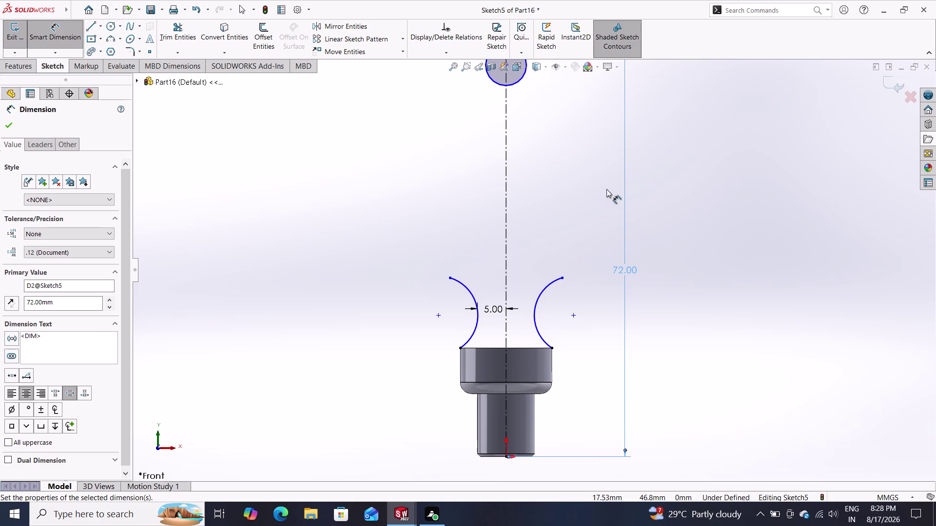
scroll(up, 3)
scroll(down, 3)
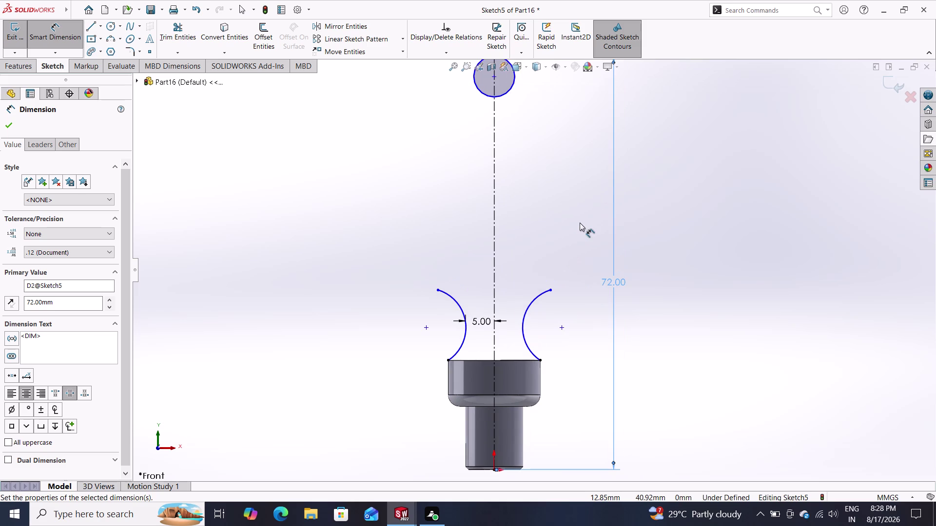
scroll(down, 3)
scroll(down, 3)
scroll(up, 3)
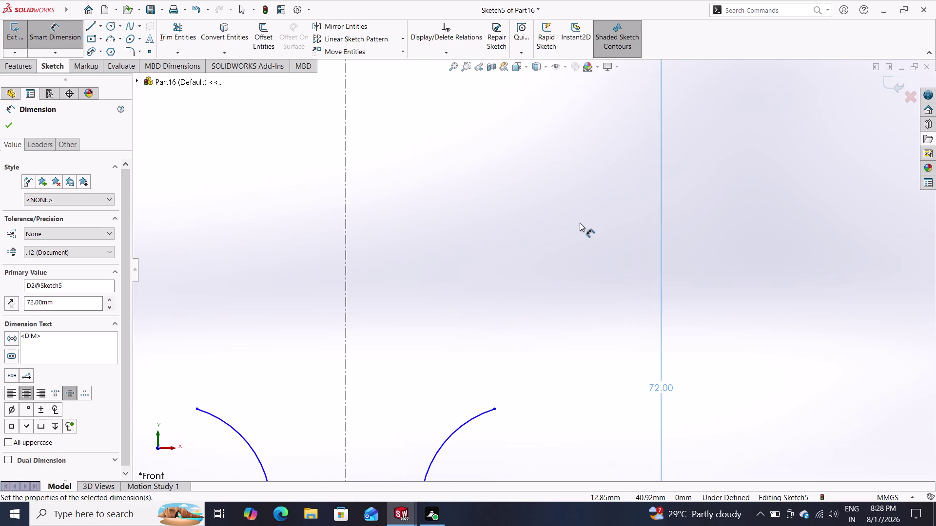
scroll(up, 3)
scroll(up, 3)
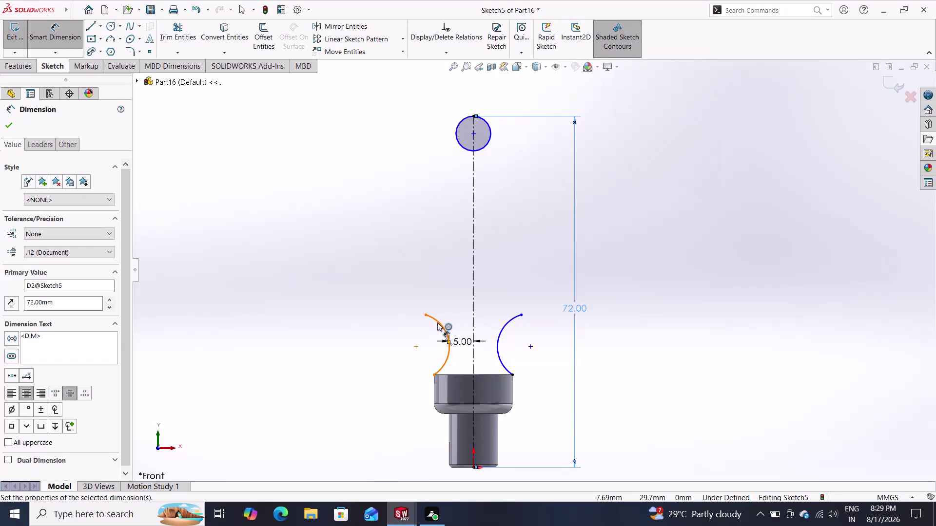
key(Escape)
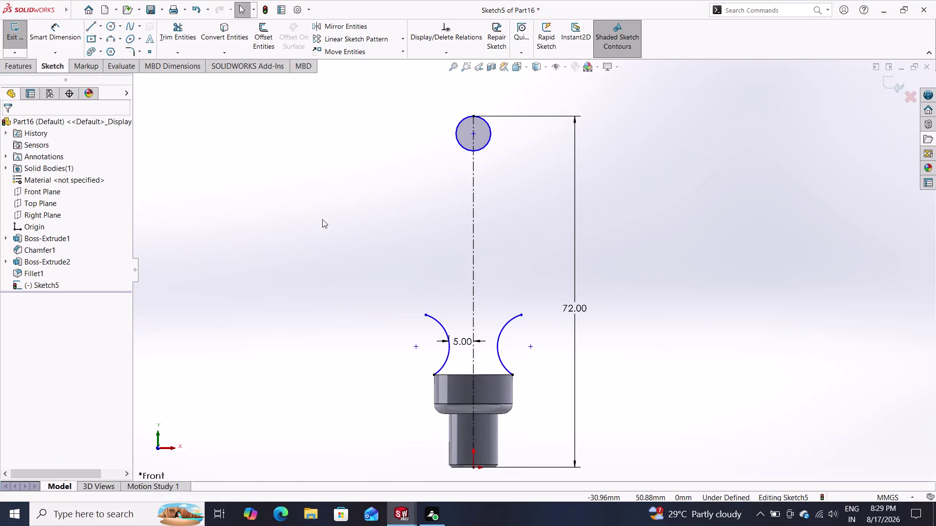
Start a three-point arc, then cancel it.
click(114, 39)
click(339, 115)
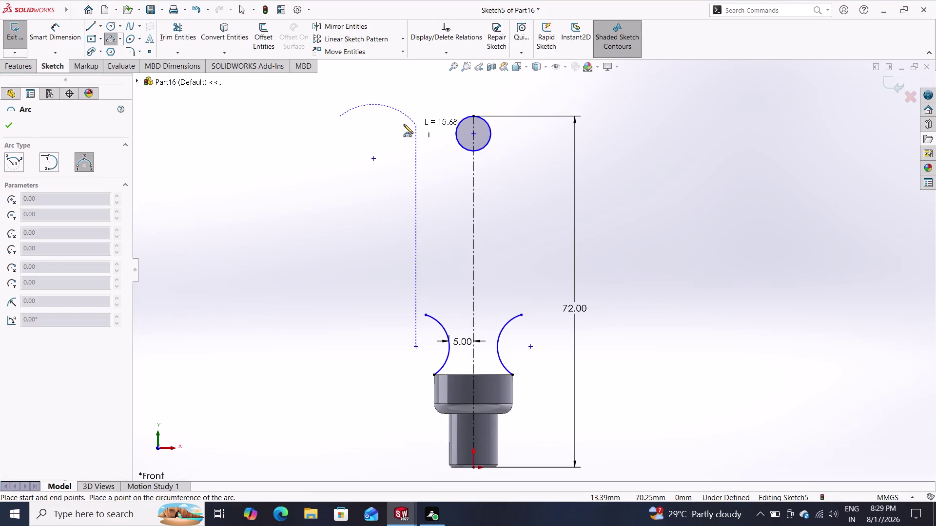
key(Escape)
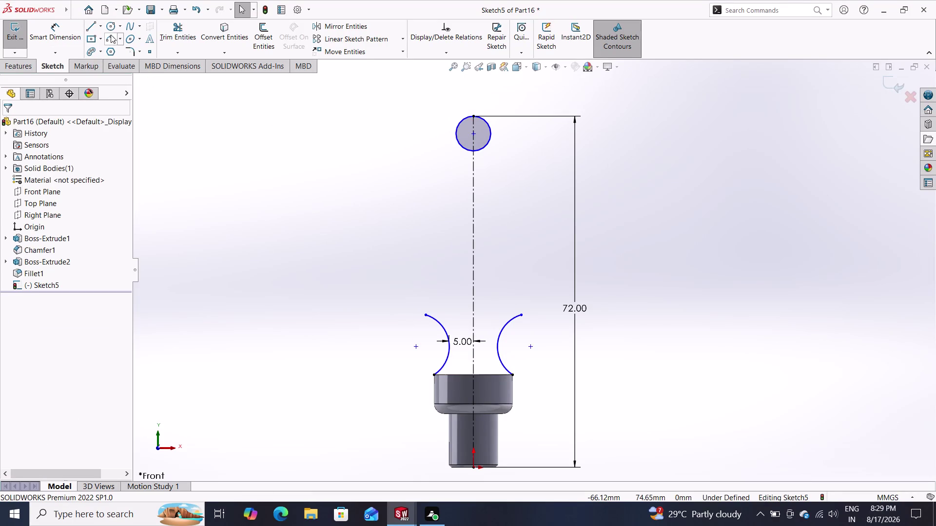
Draw a three-point arc from the top circle down toward the pin, bowed outward left.
click(110, 35)
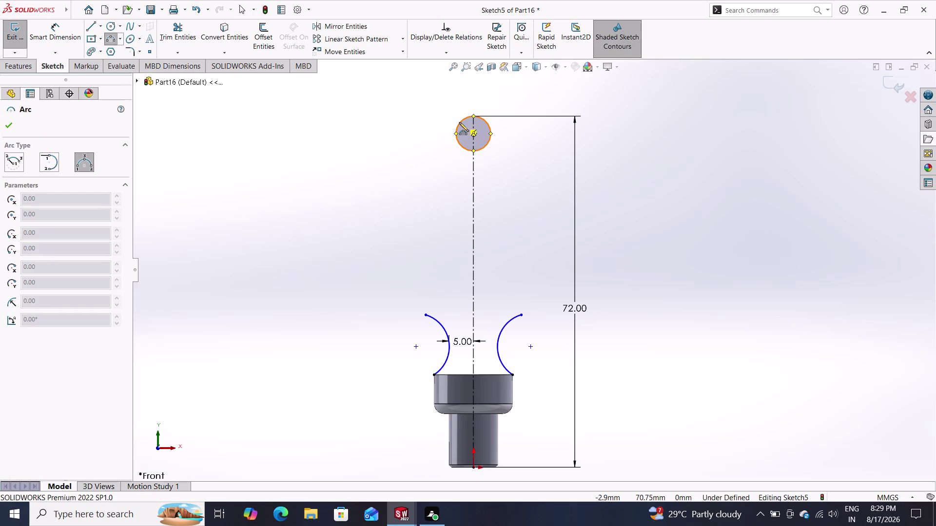
click(459, 122)
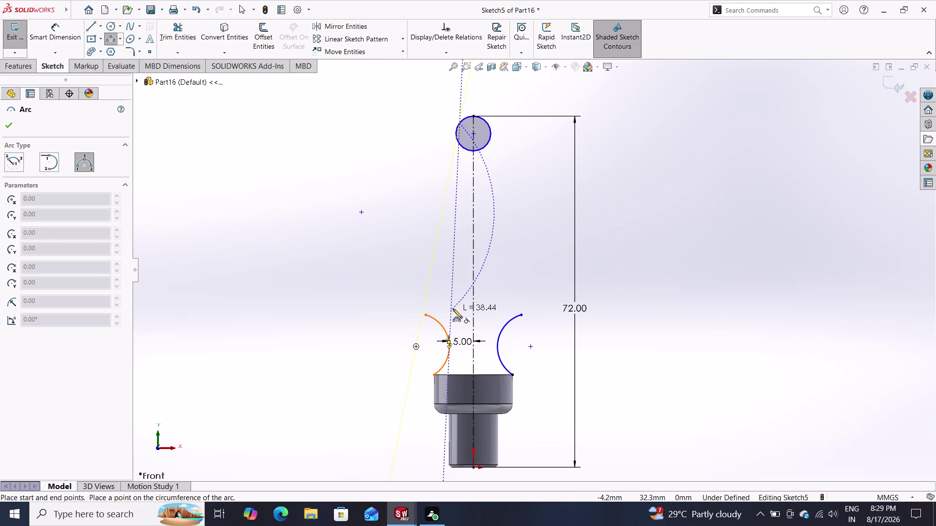
click(446, 286)
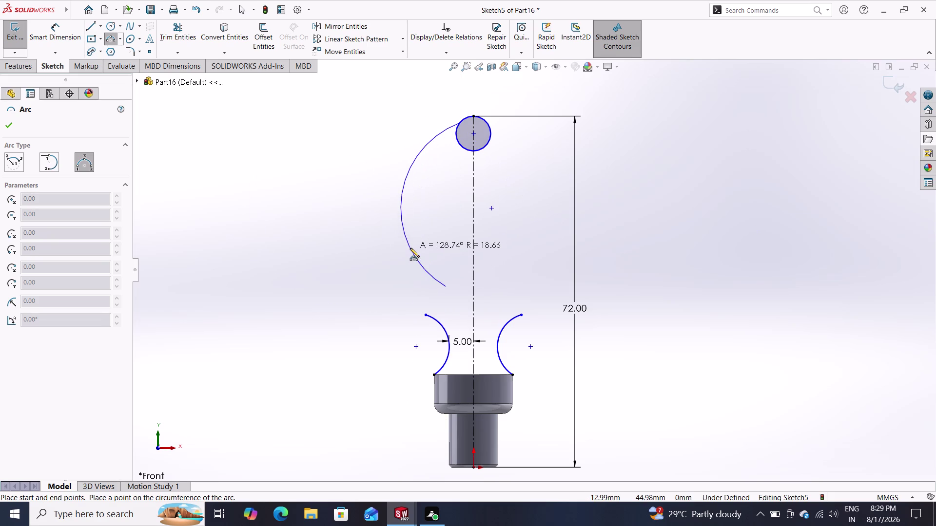
click(409, 246)
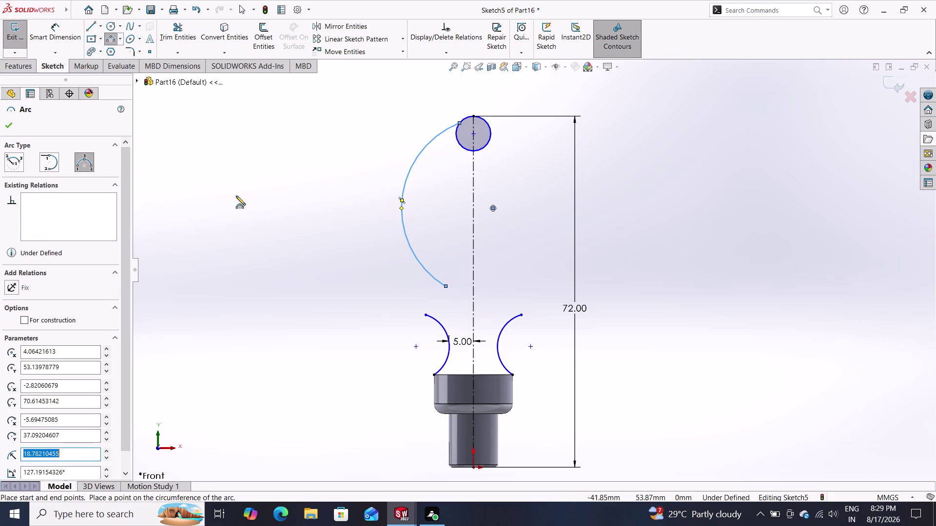
click(54, 25)
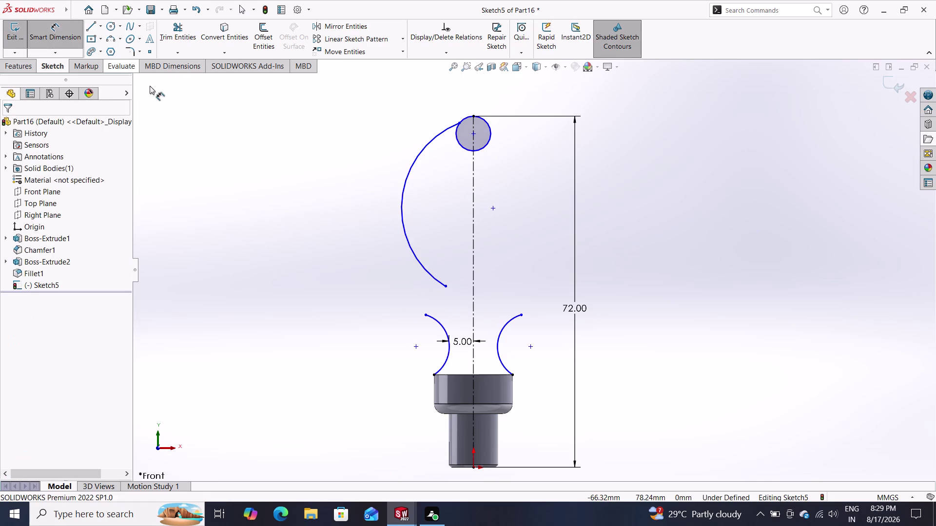
Dimension the new left arc's radius to 28.
drag(405, 187, 360, 174)
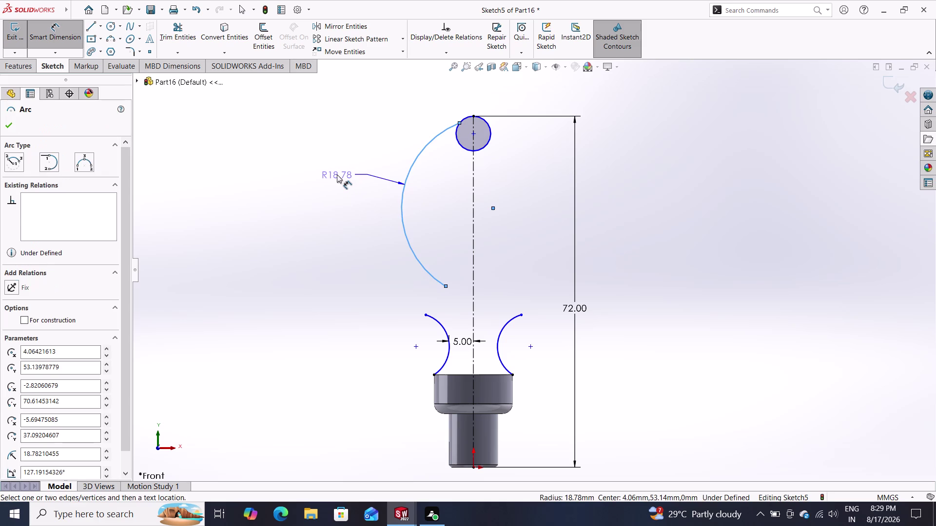
click(337, 175)
text(2)
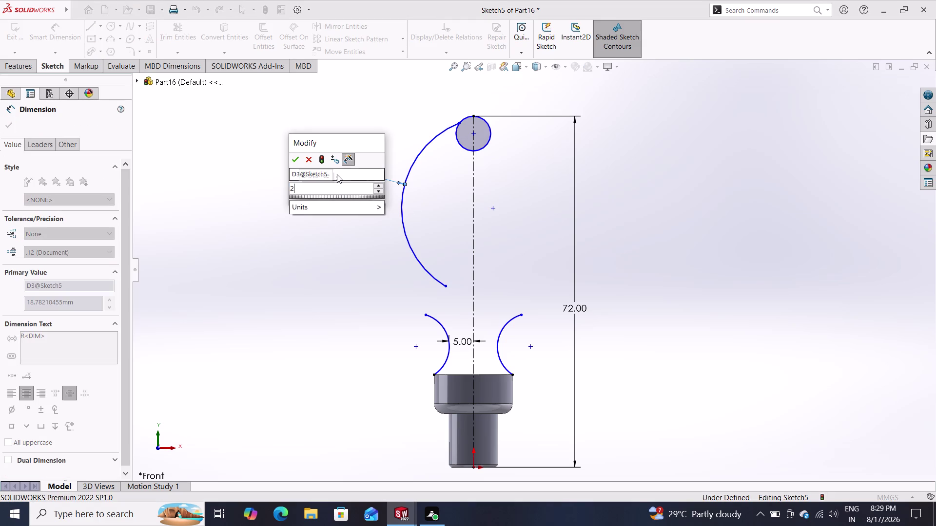
text(8)
key(Return)
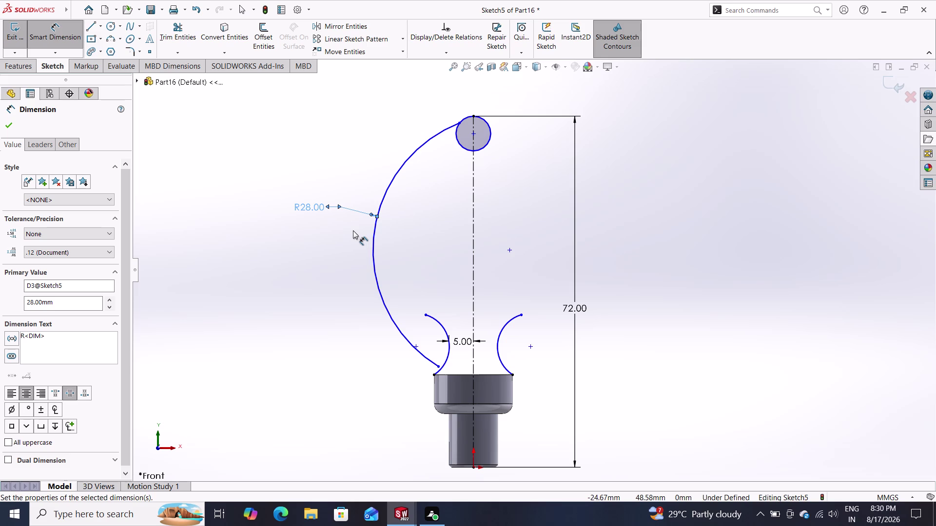
key(Escape)
key(Escape)
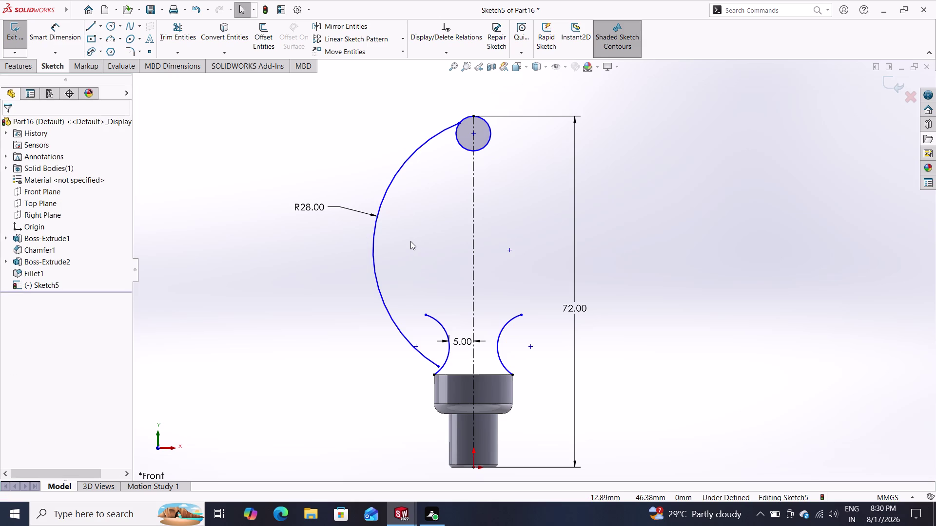
click(372, 257)
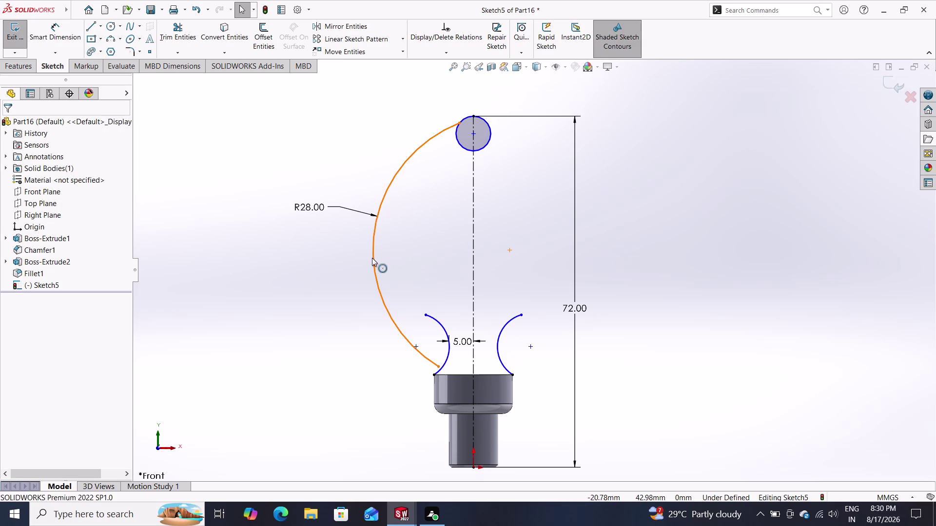
Delete the R28 arc, confirming the prompt, then delete the right-hand small arc.
key(Delete)
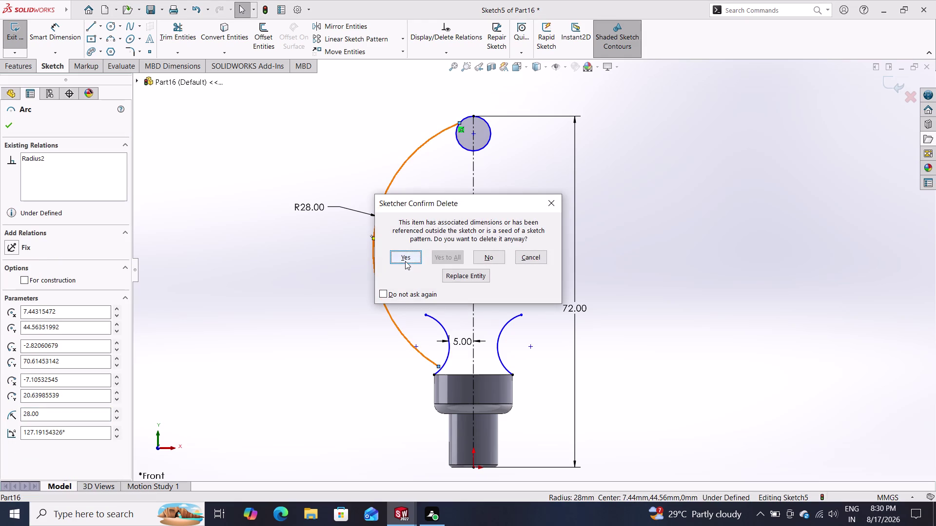
click(405, 261)
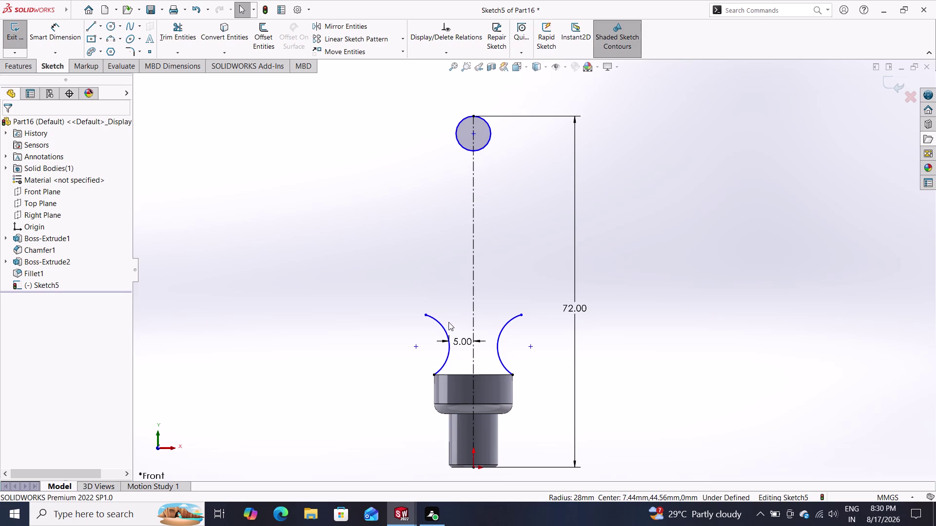
click(502, 330)
key(Delete)
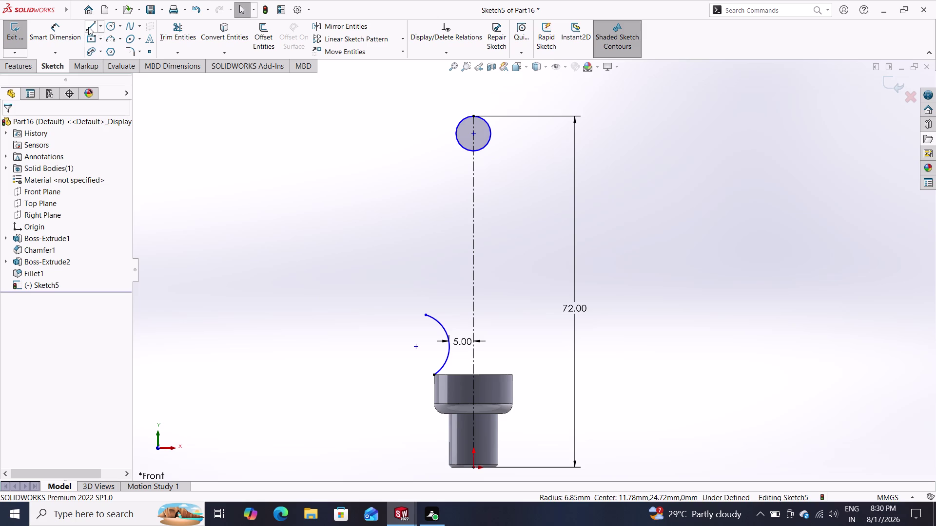
click(113, 37)
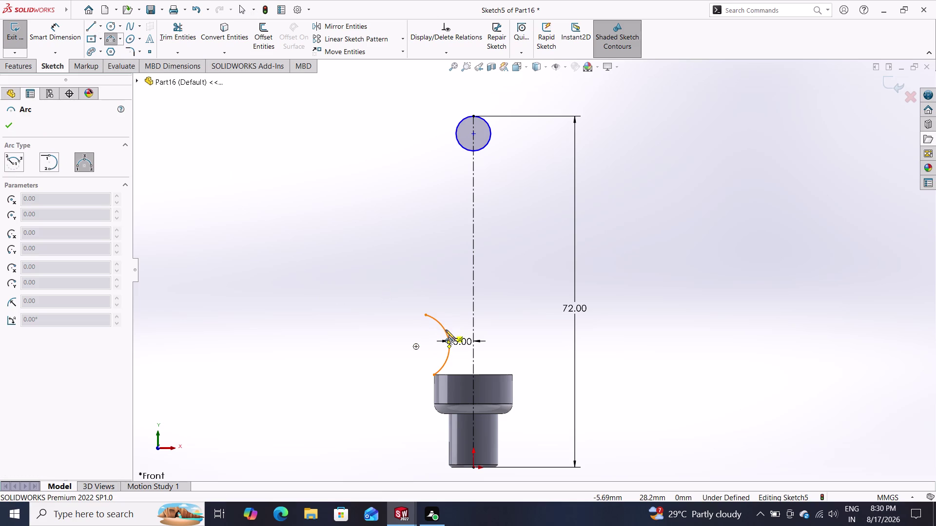
Draw an upper three-point arc from the left arc's top and dimension its radius 28.
drag(442, 327, 443, 322)
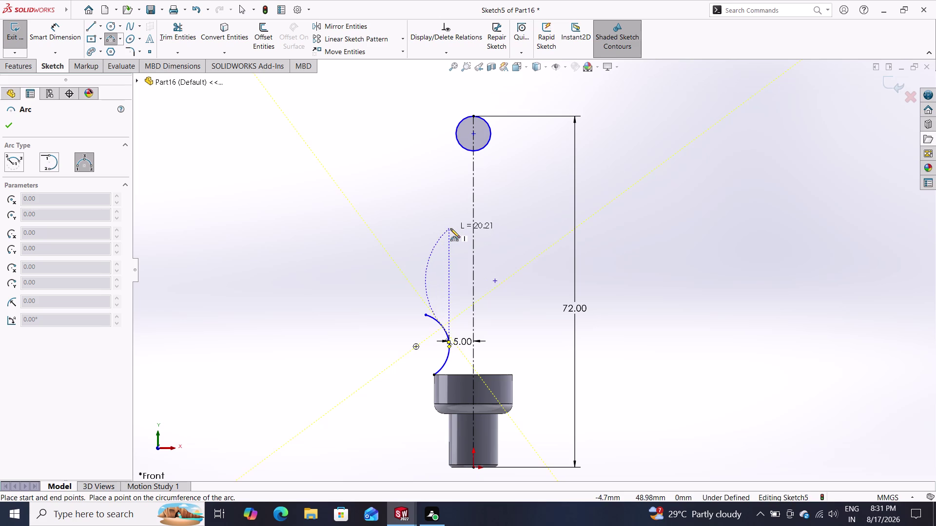
click(449, 228)
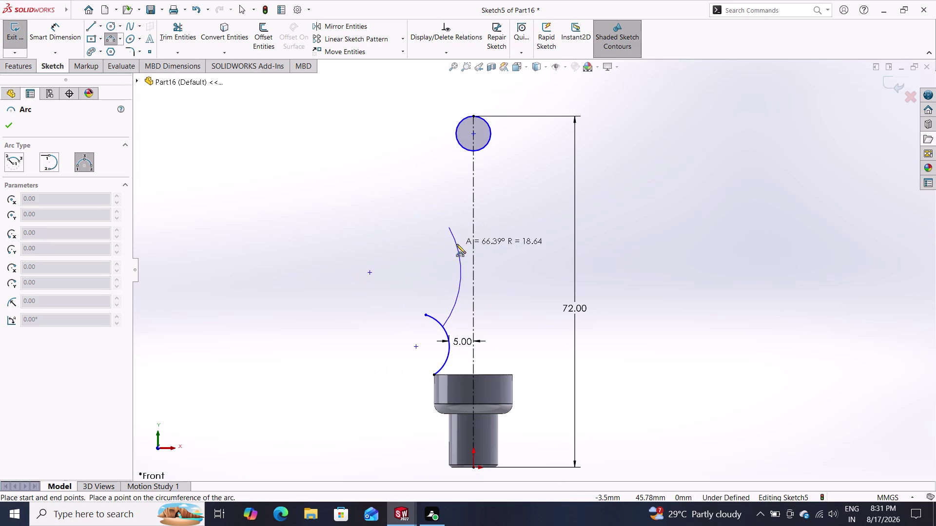
click(457, 244)
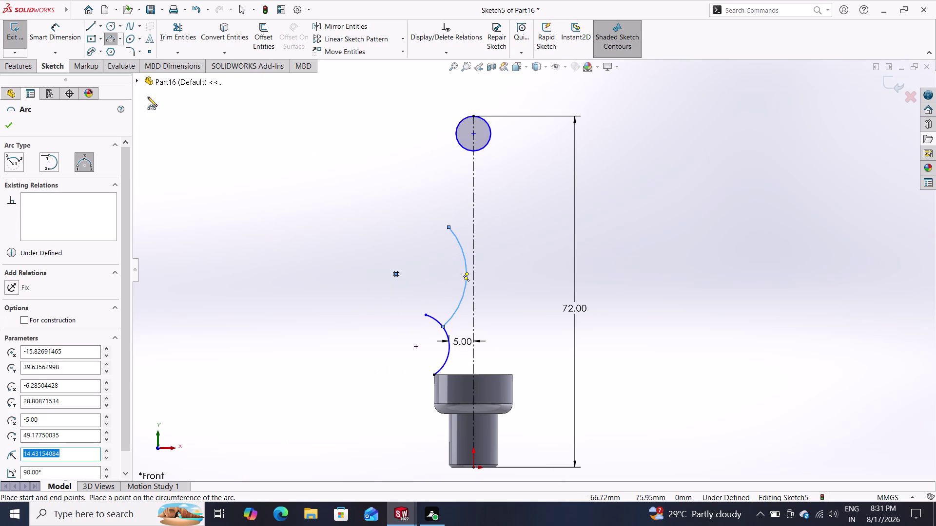
drag(51, 41, 63, 48)
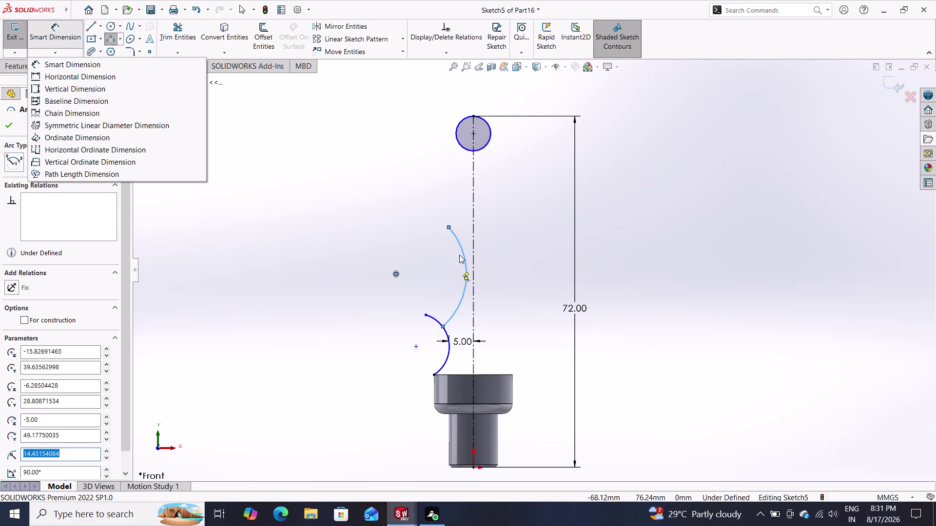
click(52, 28)
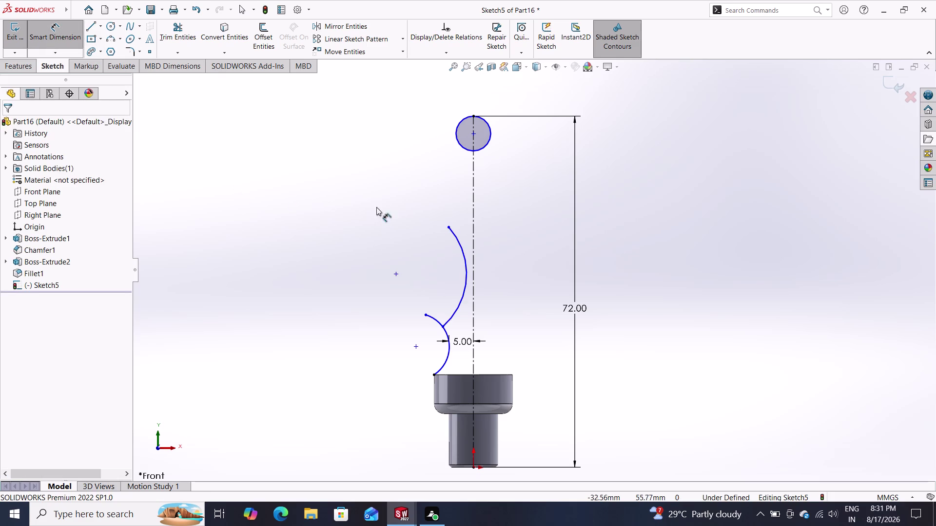
drag(462, 259, 457, 258)
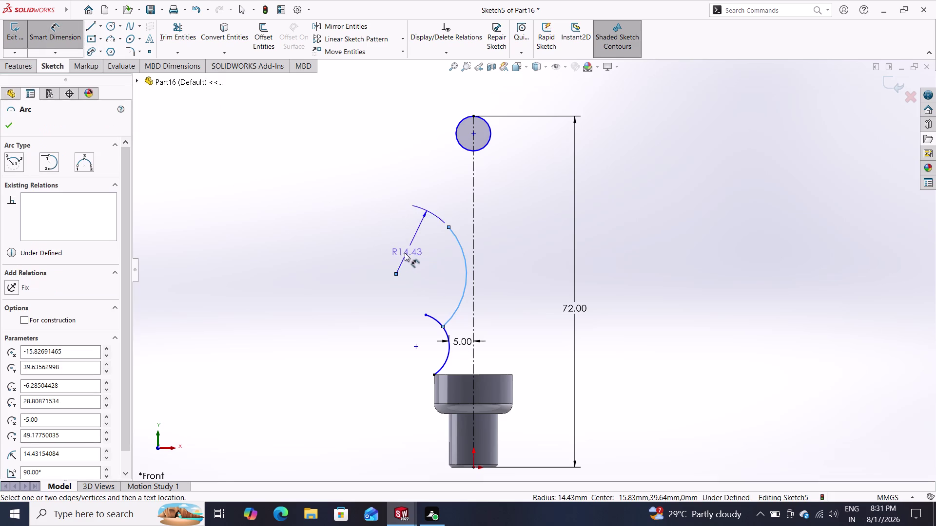
click(452, 274)
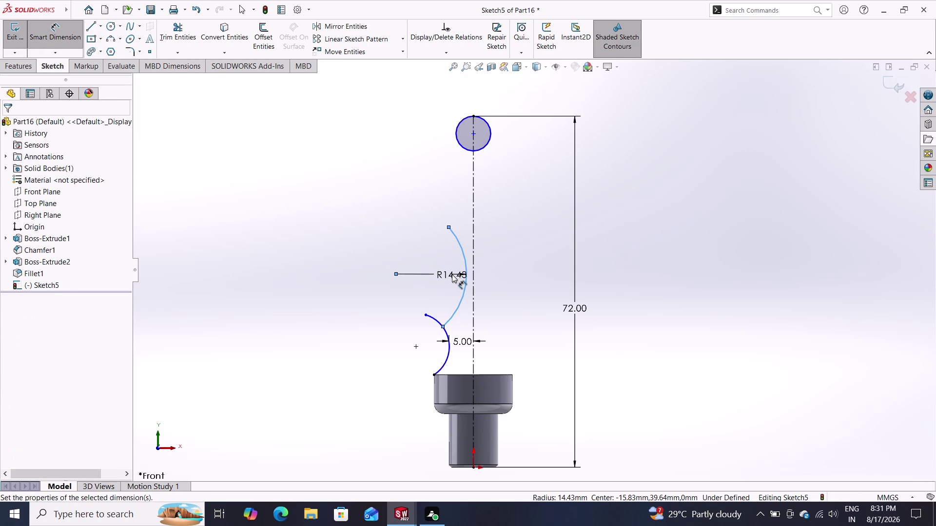
text(28)
key(Return)
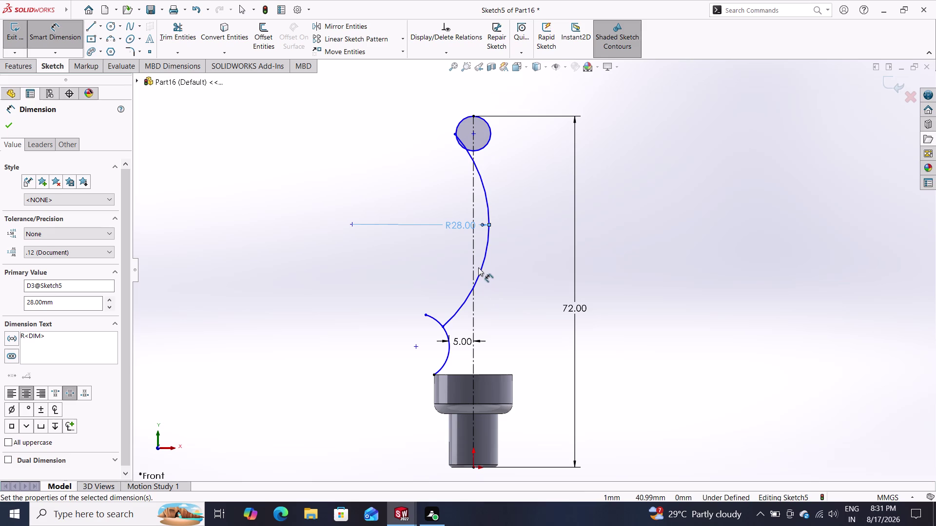
Inspect the R28 arc, then undo the radius change and the upper arc.
drag(478, 267, 467, 269)
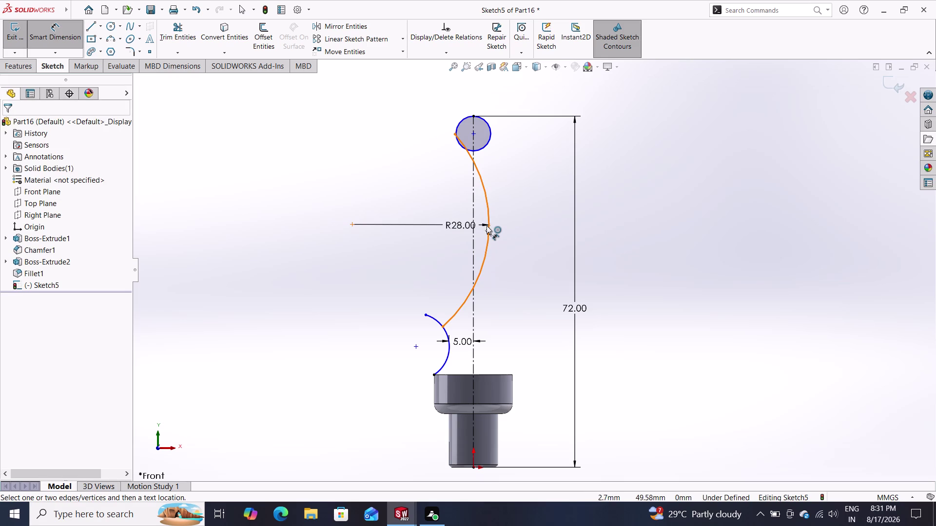
drag(487, 233, 465, 233)
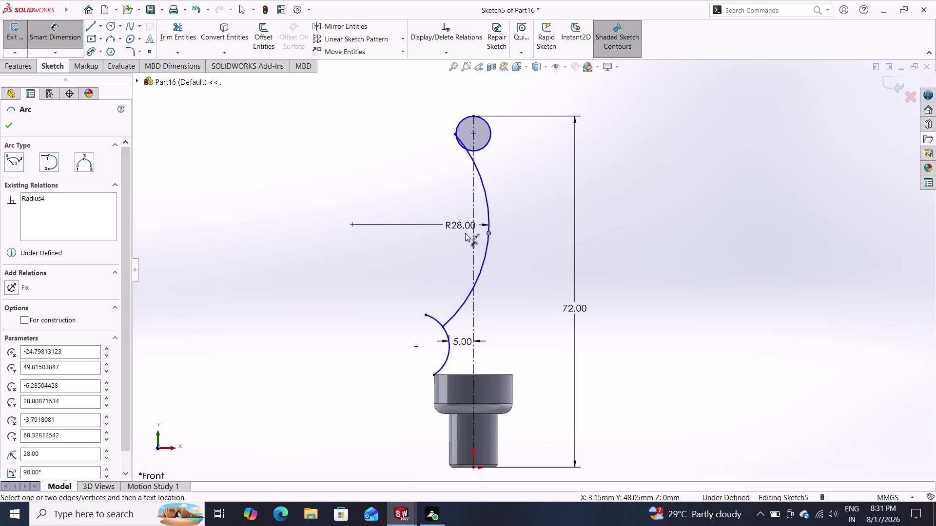
drag(465, 233, 463, 233)
drag(488, 231, 457, 227)
key(Escape)
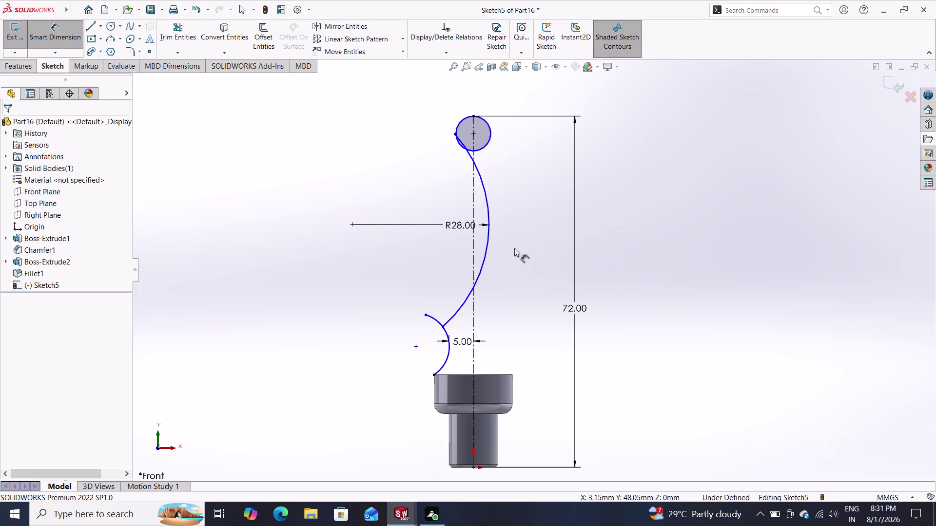
key(ctrl+z)
key(ctrl+z)
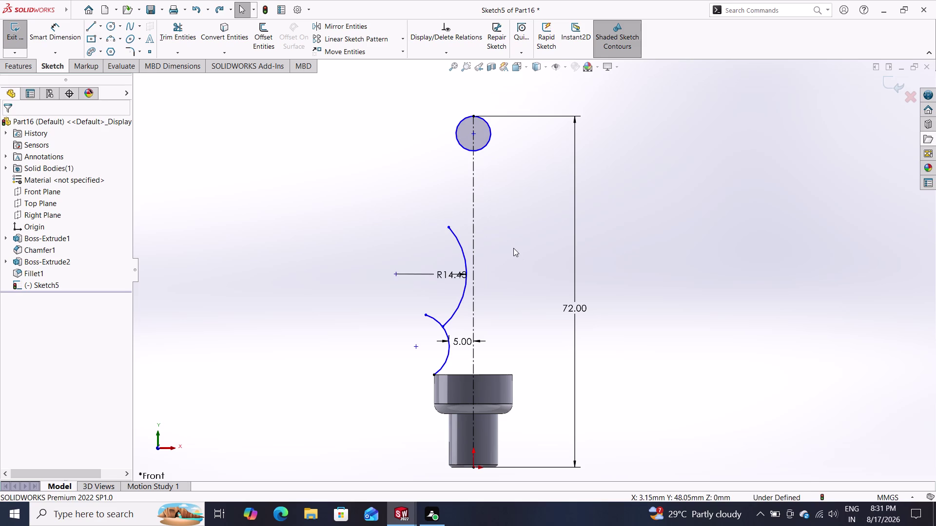
key(ctrl+z)
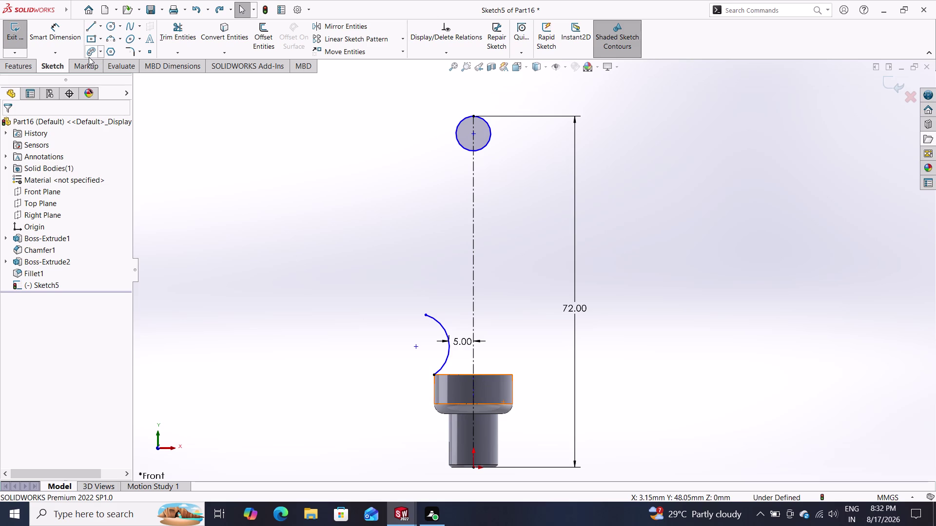
Select the 3 Point Arc tool to start a fresh arc in Sketch5.
click(107, 37)
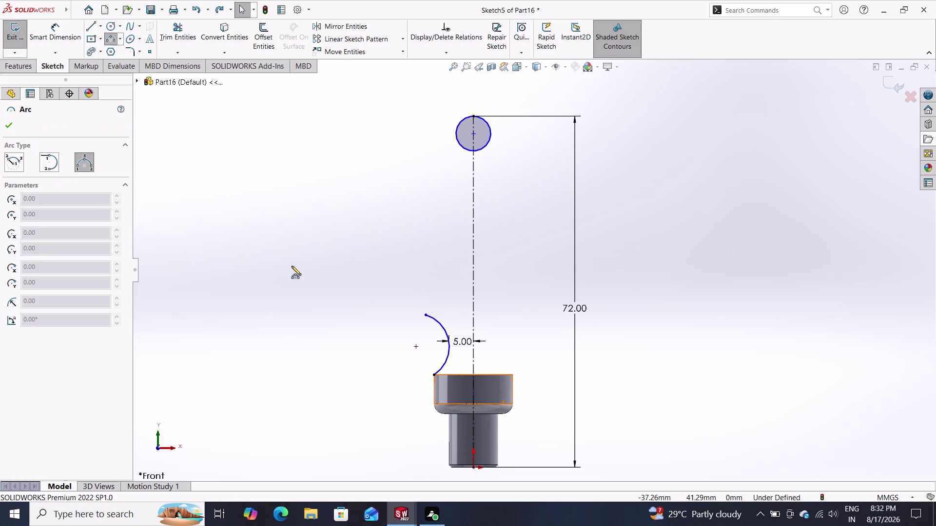
Draw a three-point arc curving upward from the top of the small lower arc.
click(442, 325)
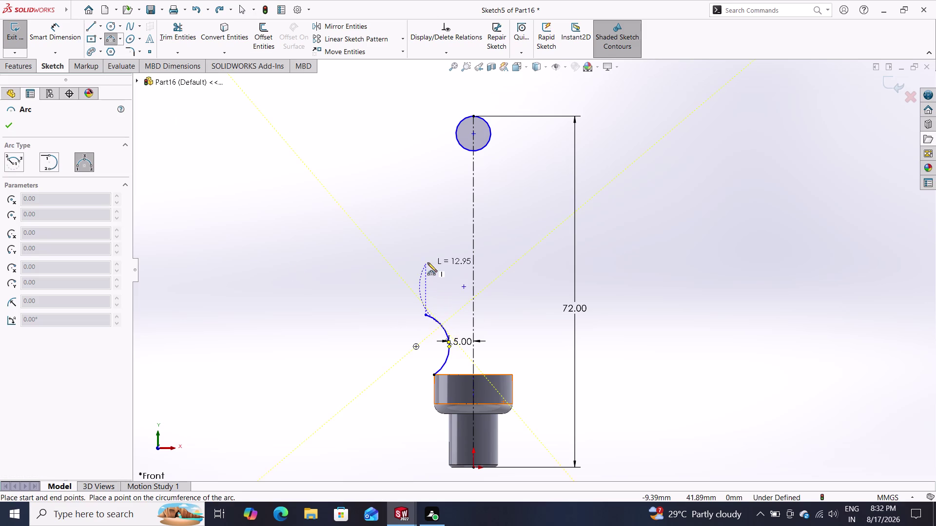
click(418, 206)
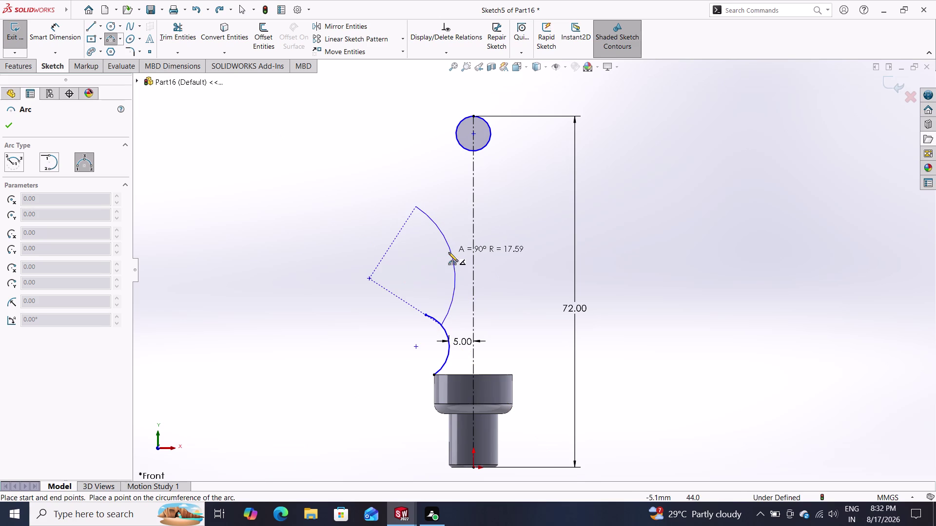
click(446, 260)
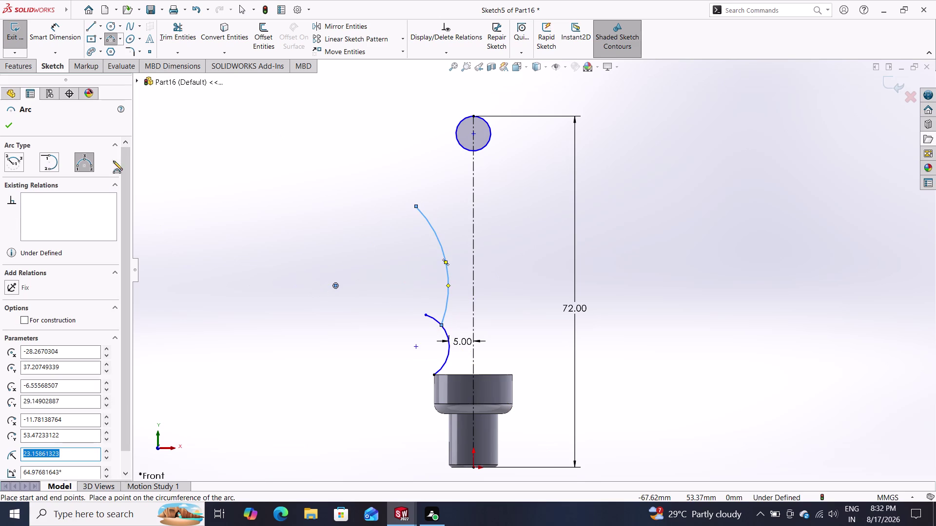
click(56, 35)
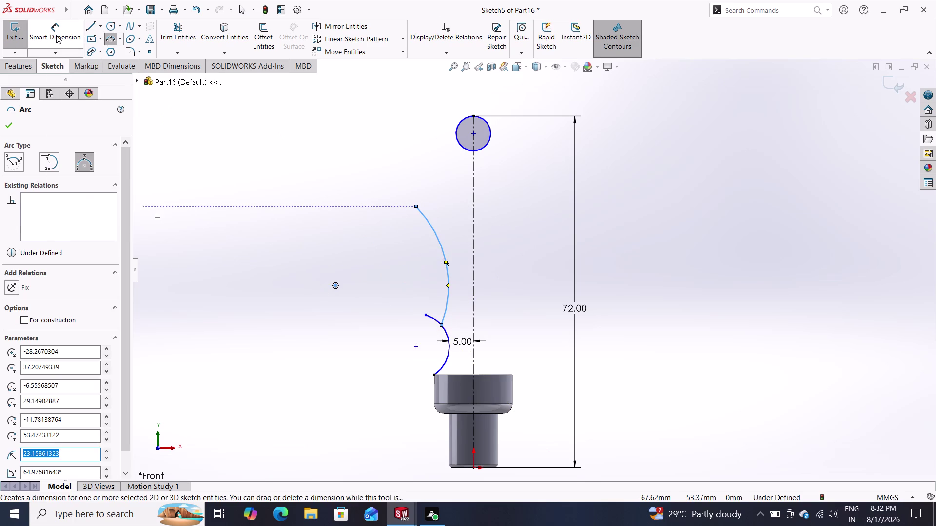
Dimension the upper arc's radius to 28 mm.
click(436, 239)
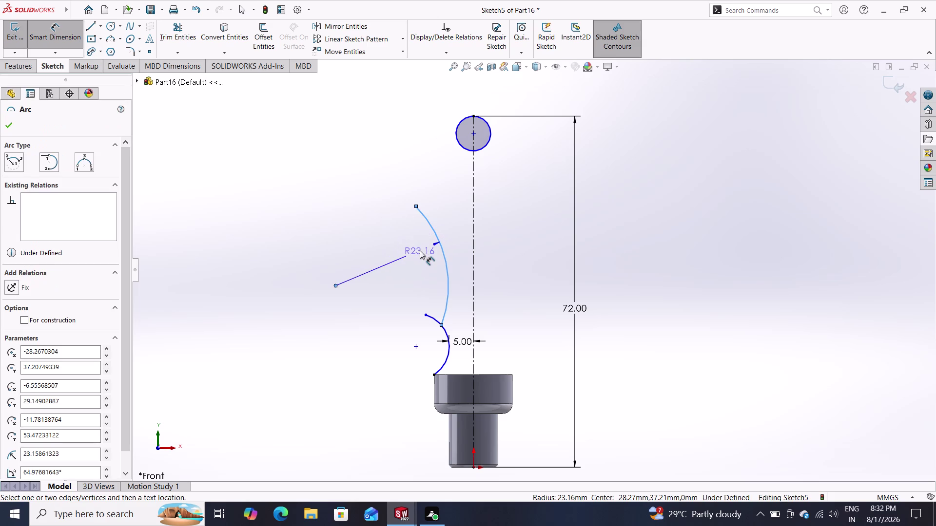
click(420, 251)
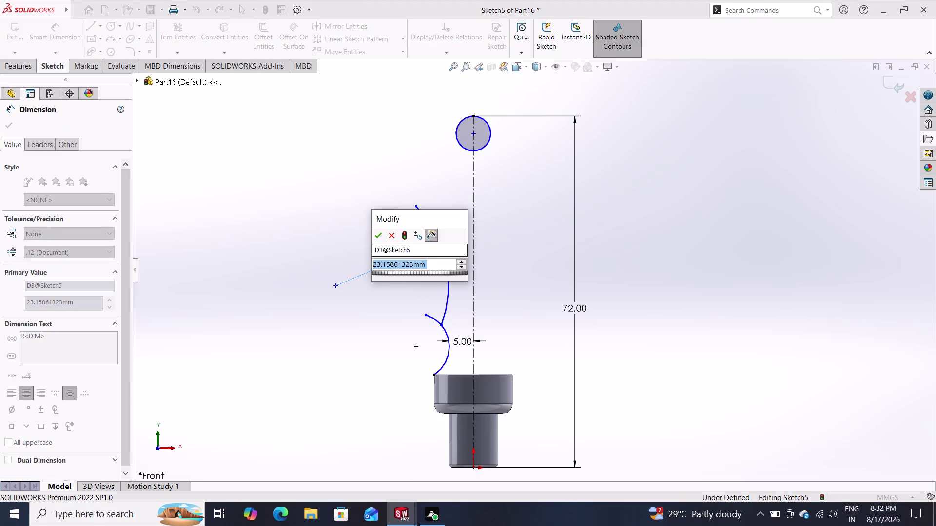
text(28)
key(Return)
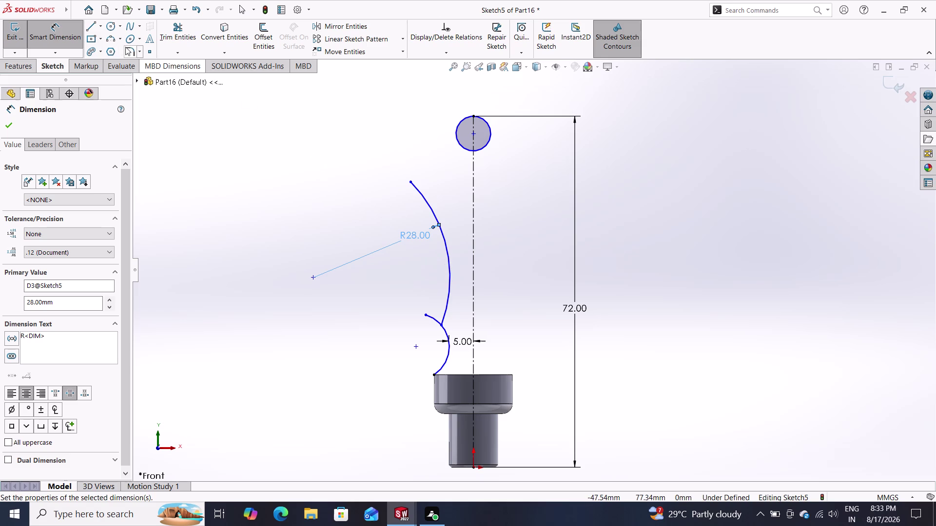
click(113, 41)
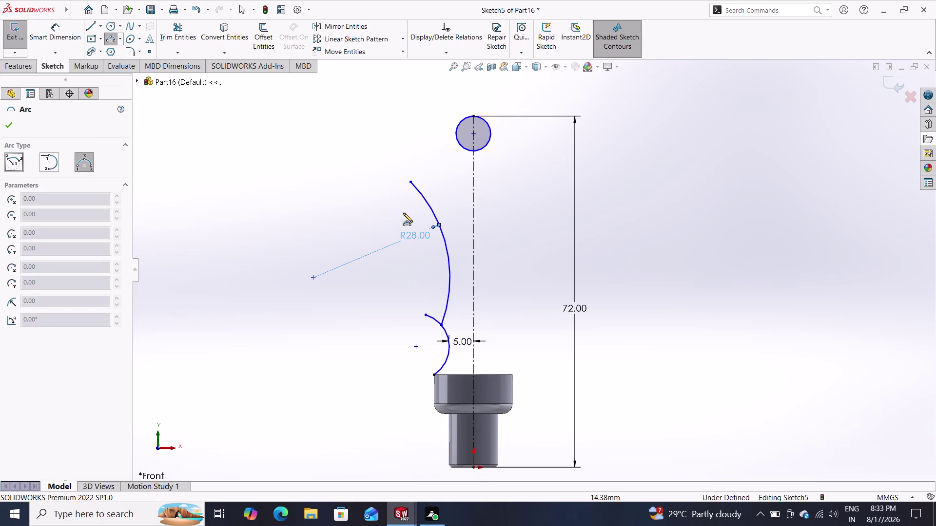
Draw an arc from the small circle's top point to the R28 arc's upper end.
click(427, 204)
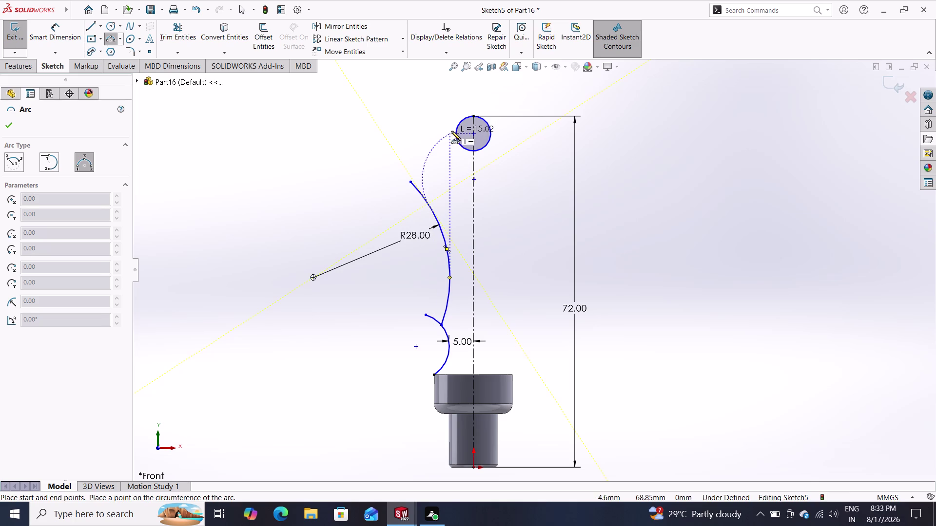
click(459, 119)
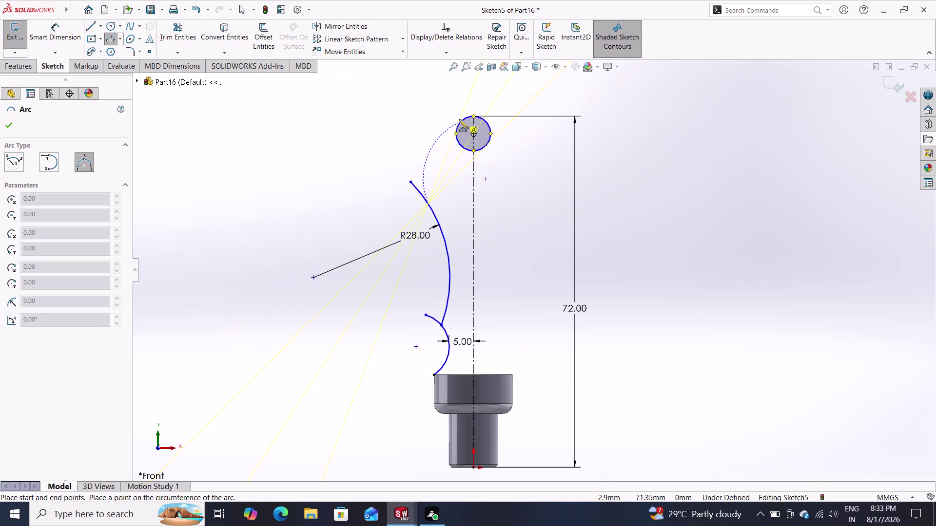
click(426, 168)
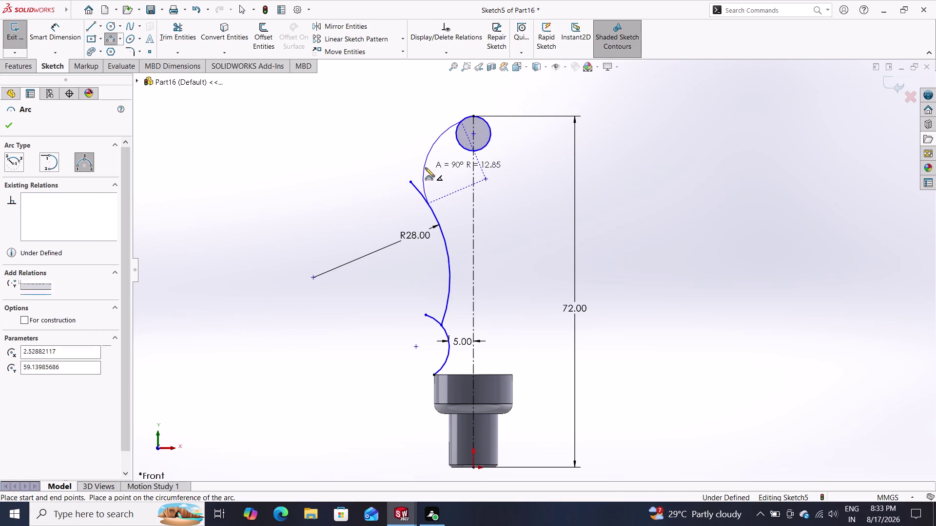
key(Escape)
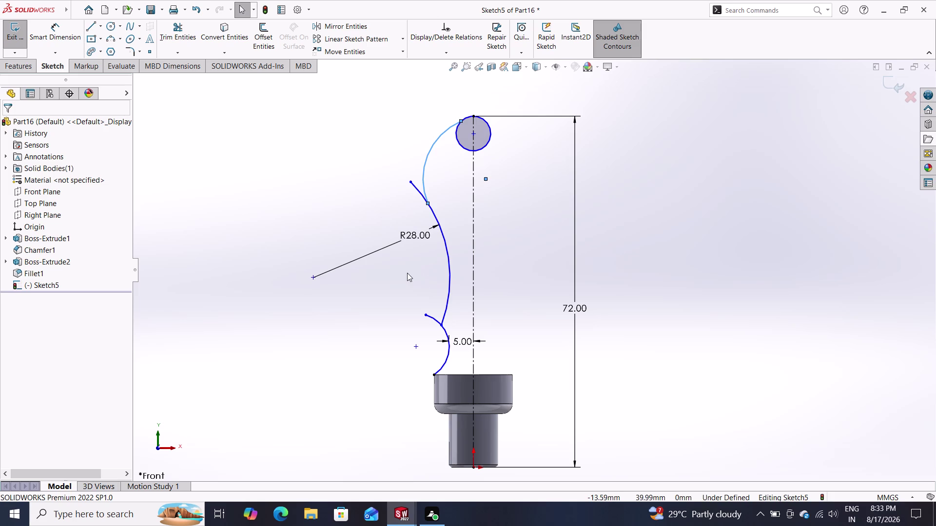
click(180, 27)
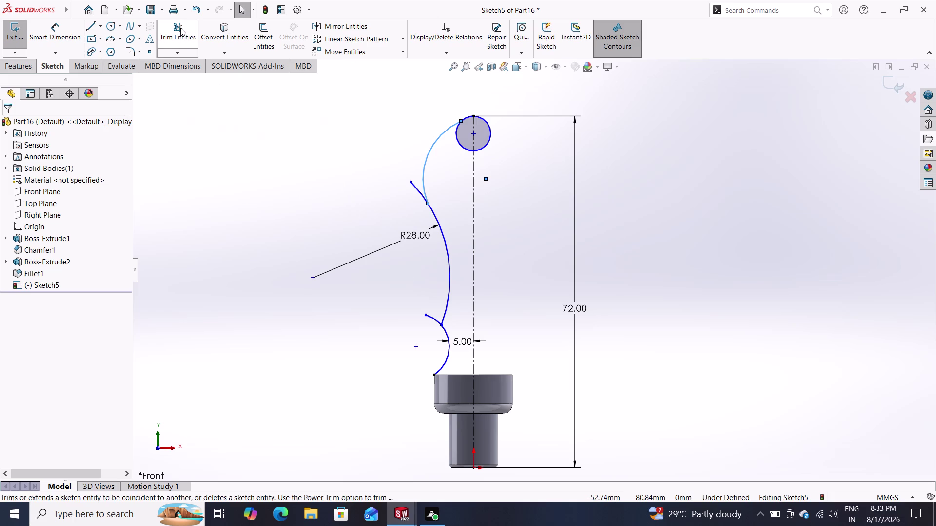
Trim the leftover curve pieces, the small lower arc and the R28 arc, accepting relation warnings.
click(416, 188)
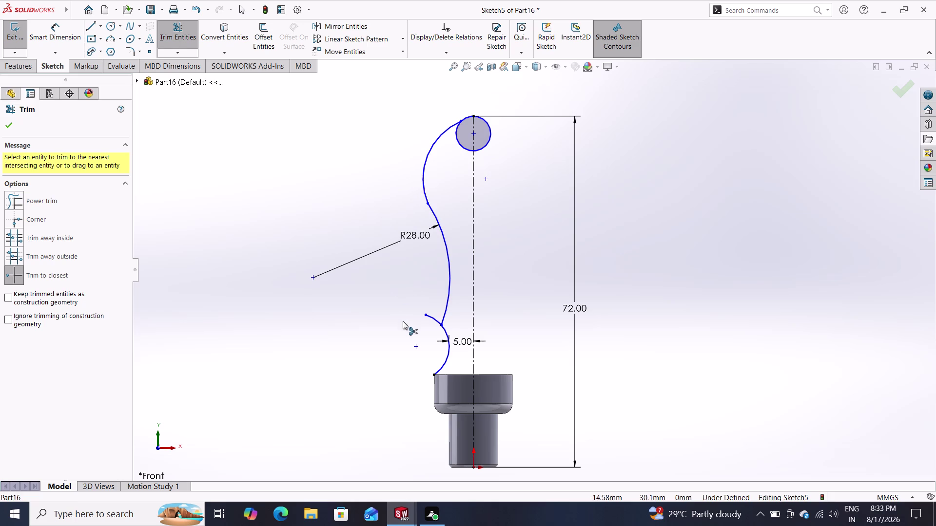
click(432, 316)
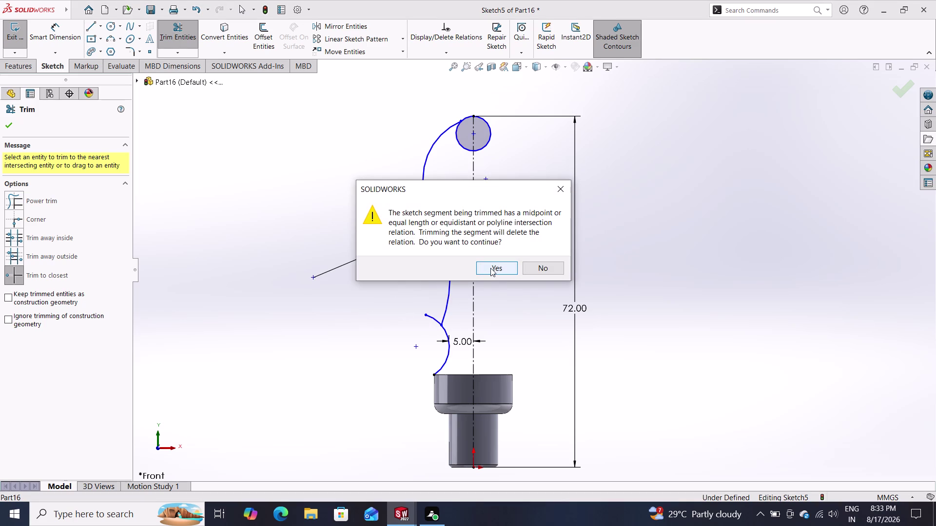
click(537, 272)
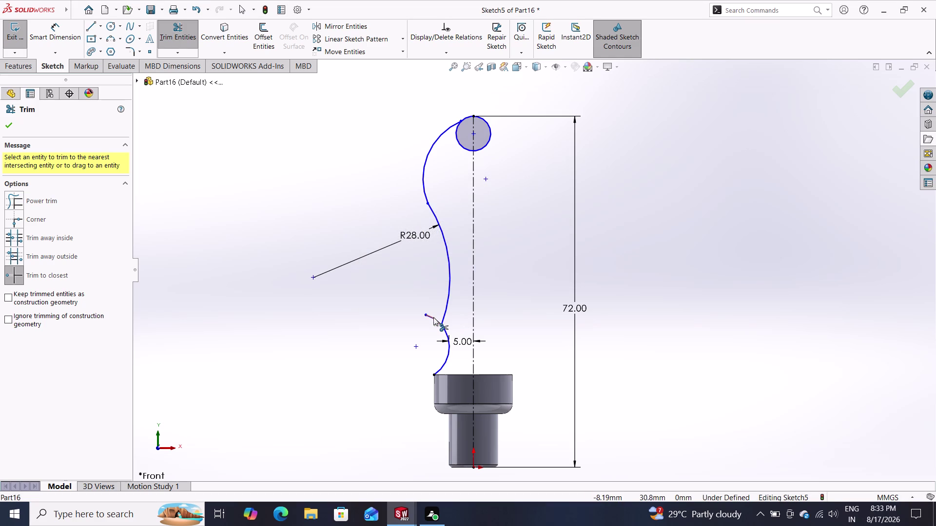
click(433, 317)
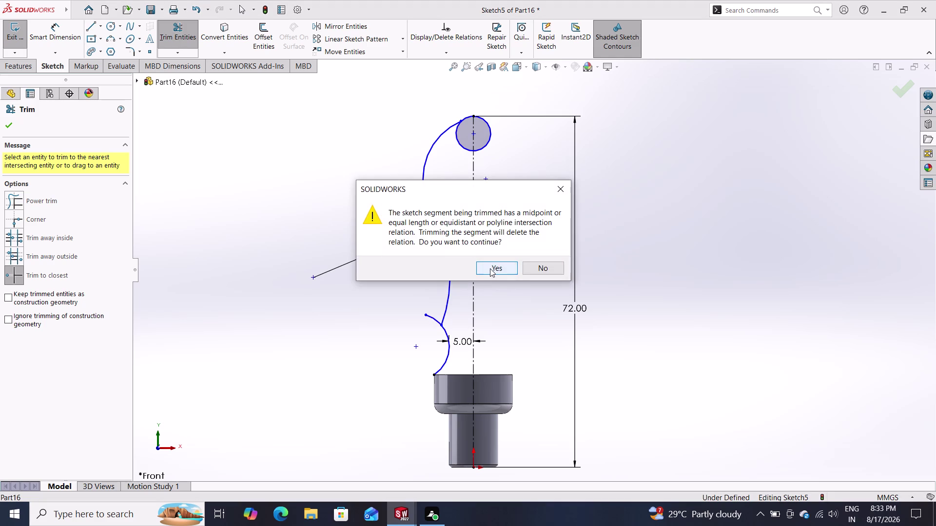
click(490, 269)
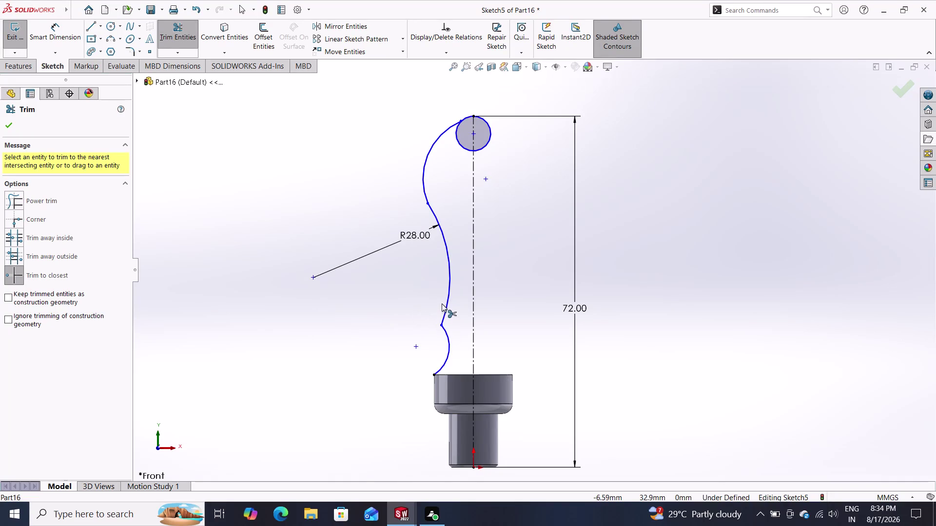
click(448, 341)
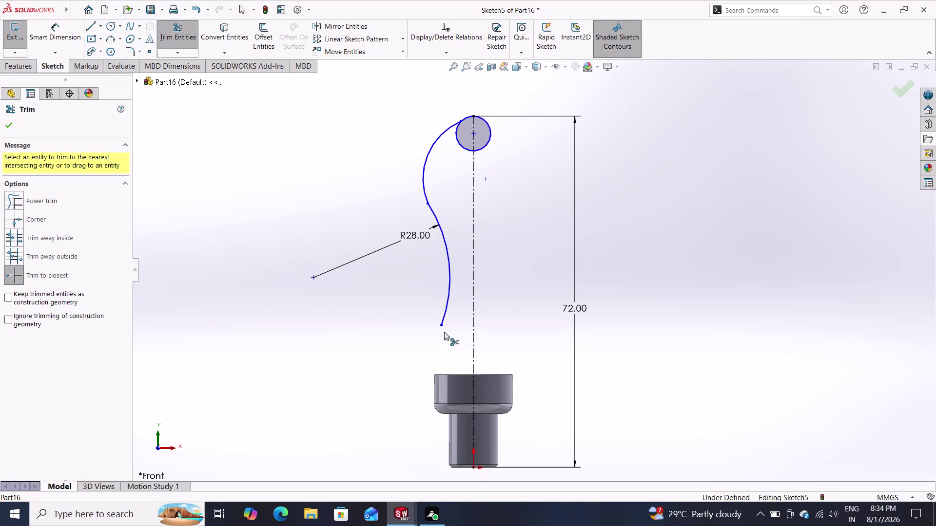
click(451, 286)
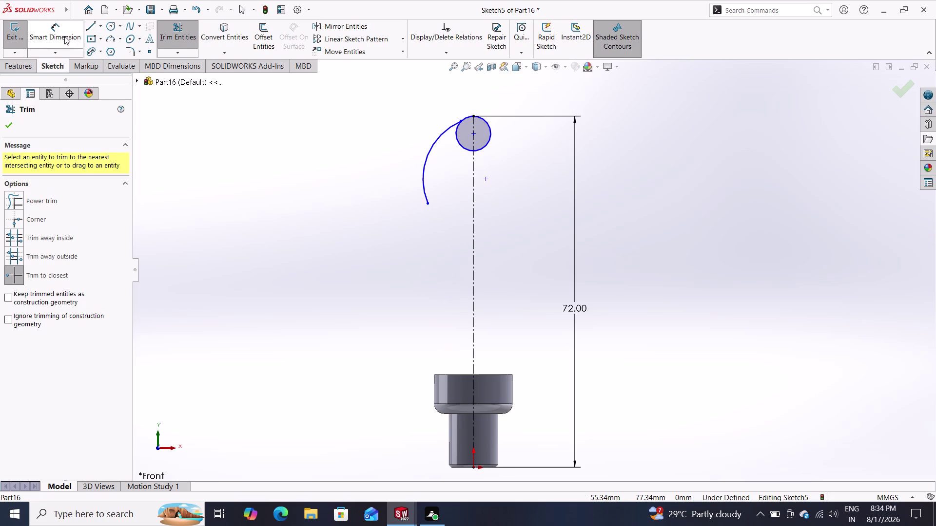
Draw a three-point arc rising from the base's top edge.
click(111, 41)
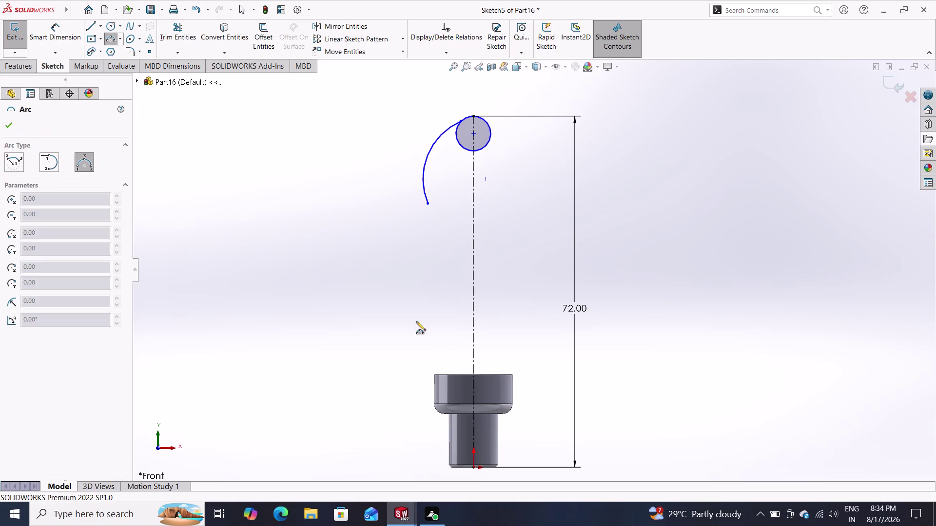
click(434, 375)
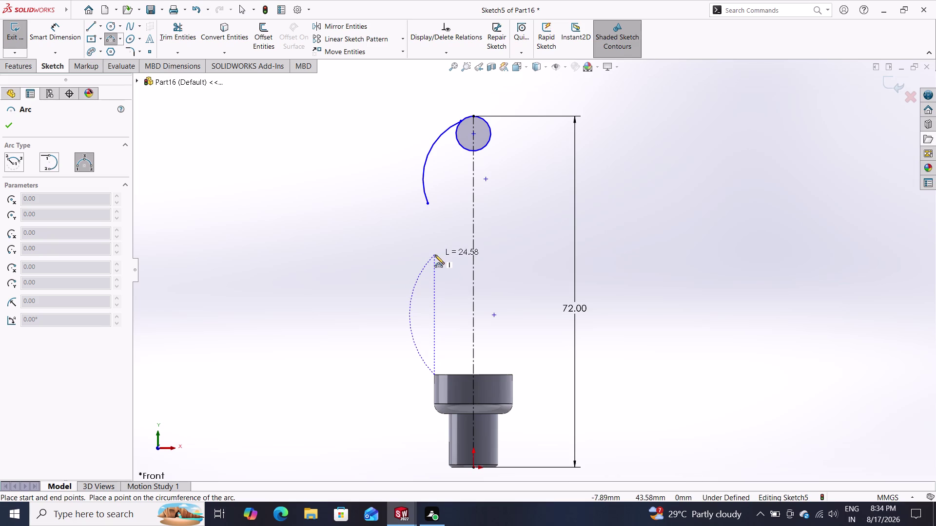
click(442, 246)
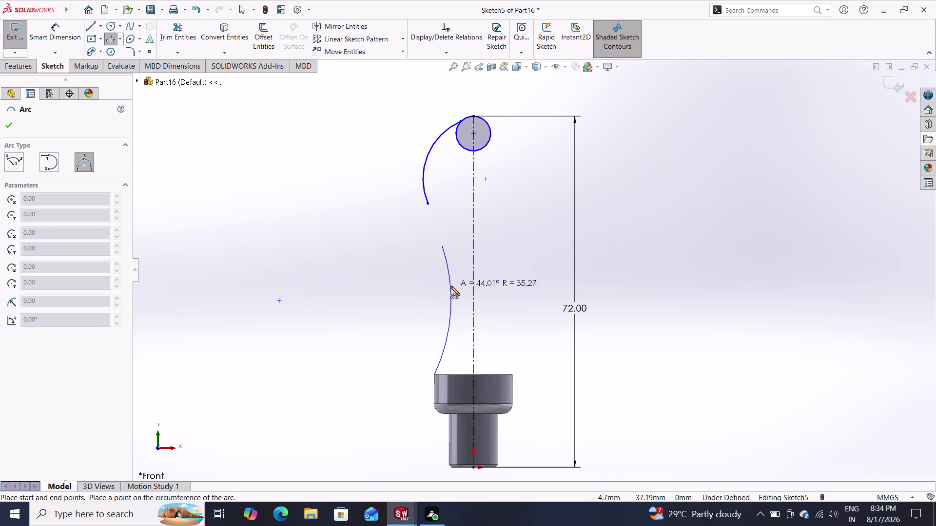
click(453, 287)
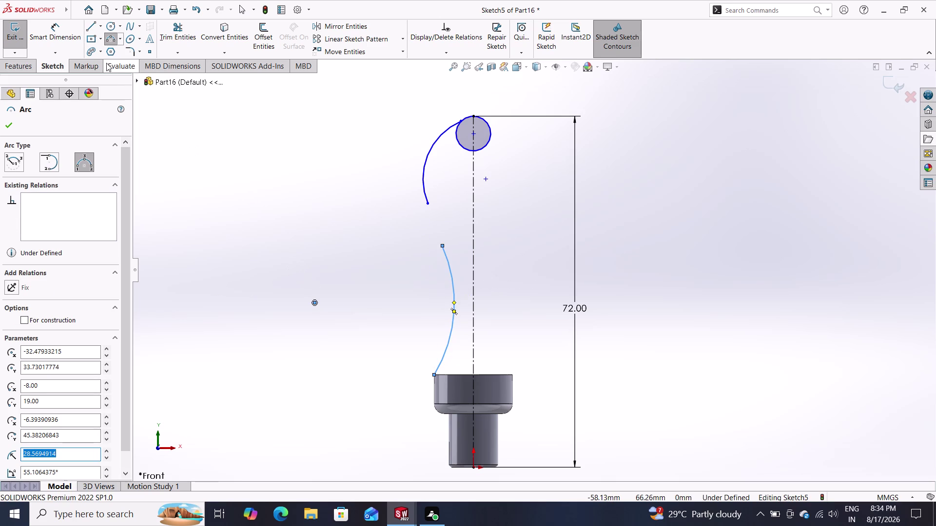
click(61, 32)
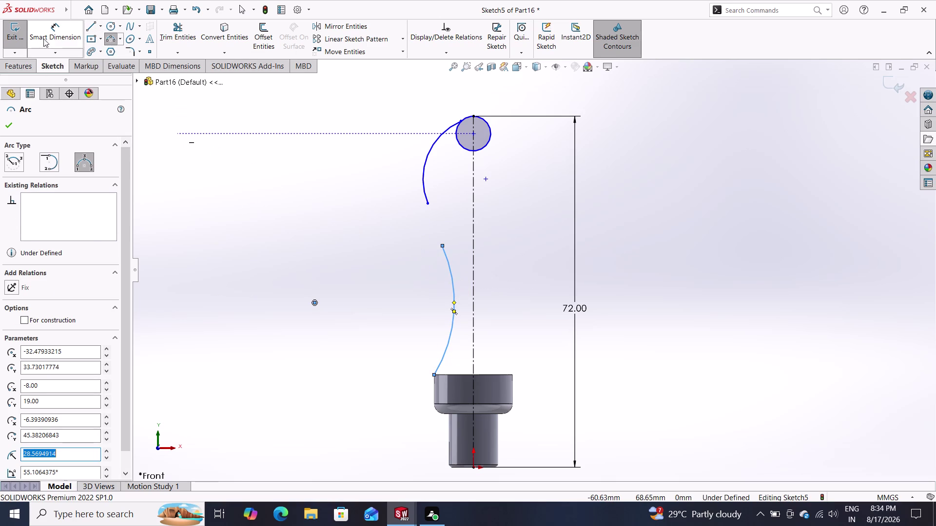
Dimension the new lower arc's radius to 28 mm.
click(46, 39)
click(451, 289)
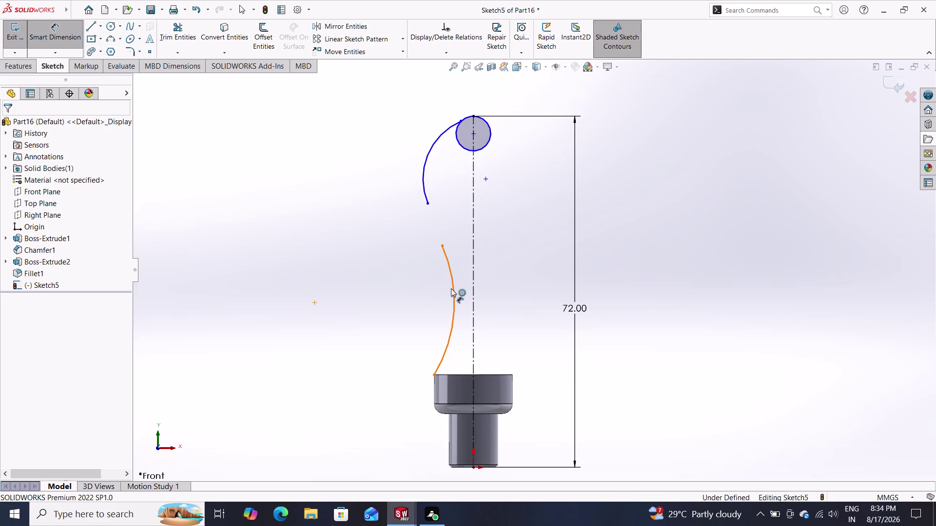
click(403, 293)
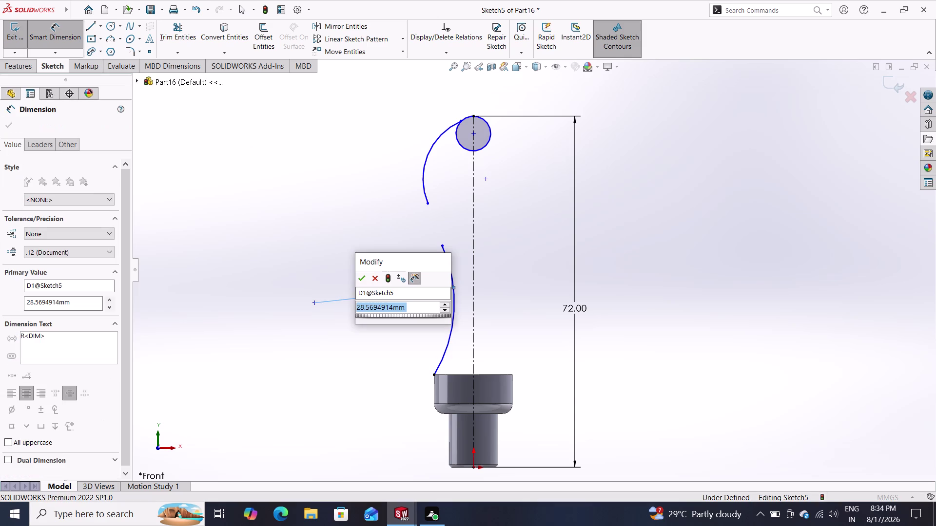
text(28)
key(Return)
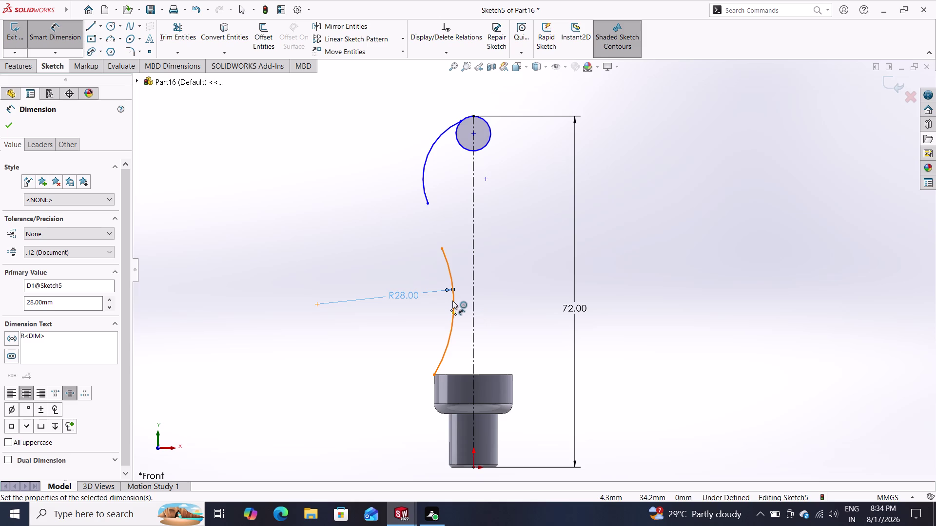
click(454, 315)
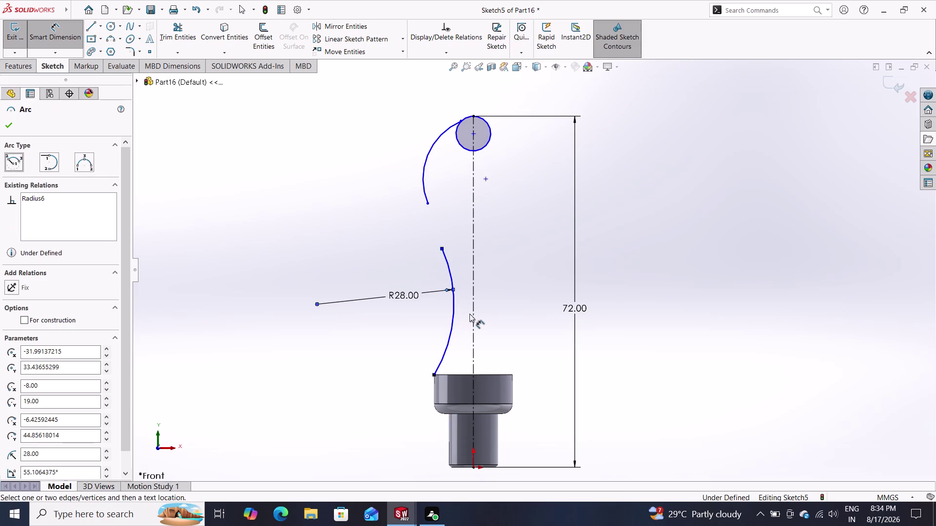
Set the lower arc's distance to the centreline to 5 mm.
click(472, 313)
click(465, 305)
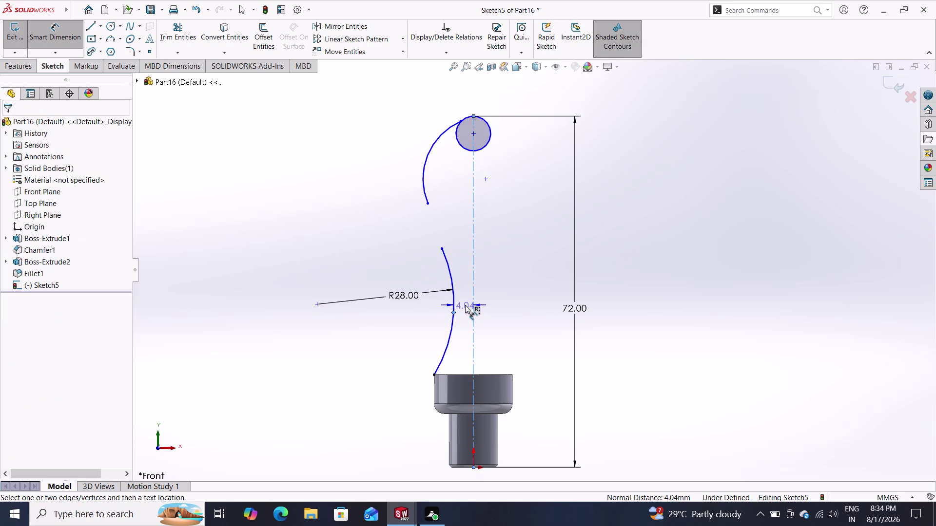
key(5)
key(Return)
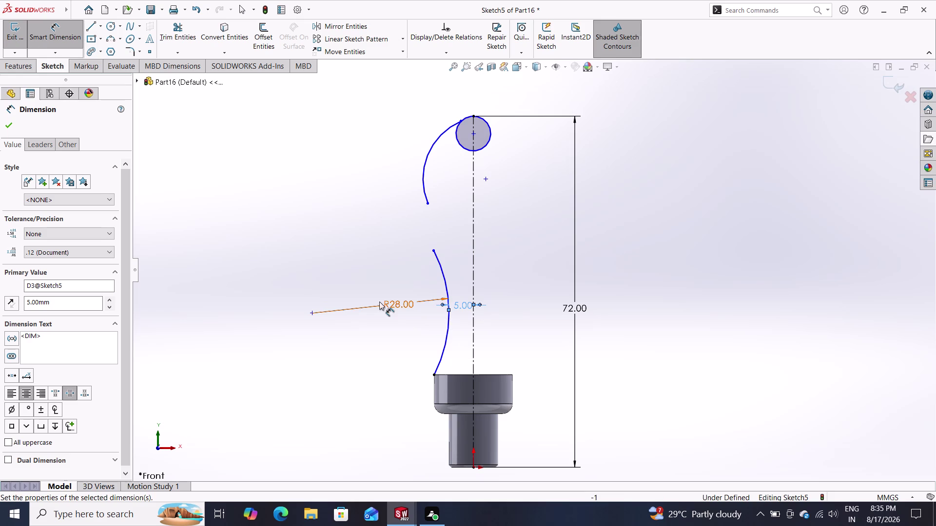
click(10, 122)
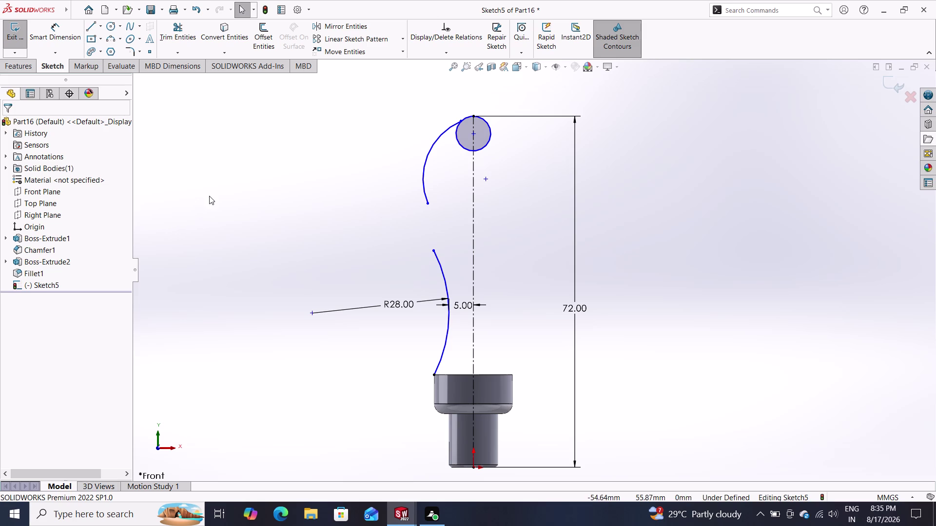
Drag the upper arc's loose endpoint toward the lower arc and centreline.
drag(429, 204, 434, 217)
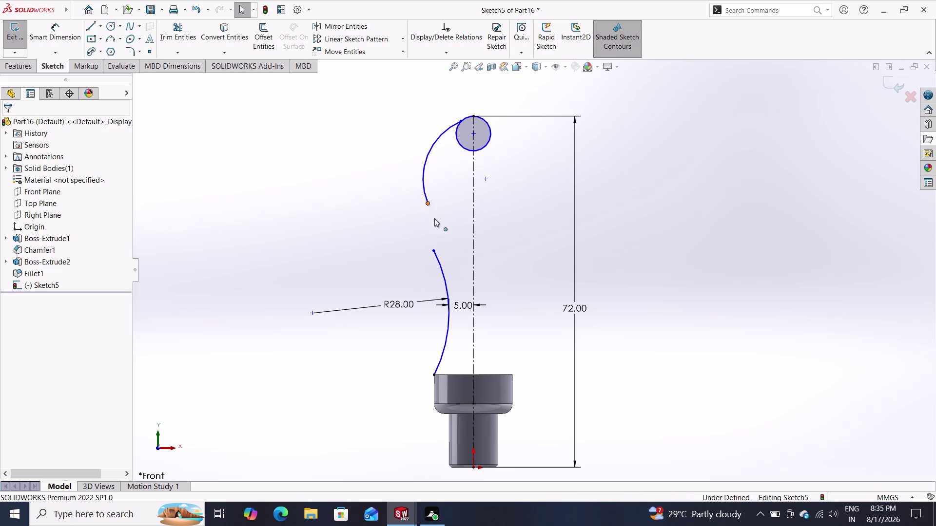
drag(434, 216, 450, 250)
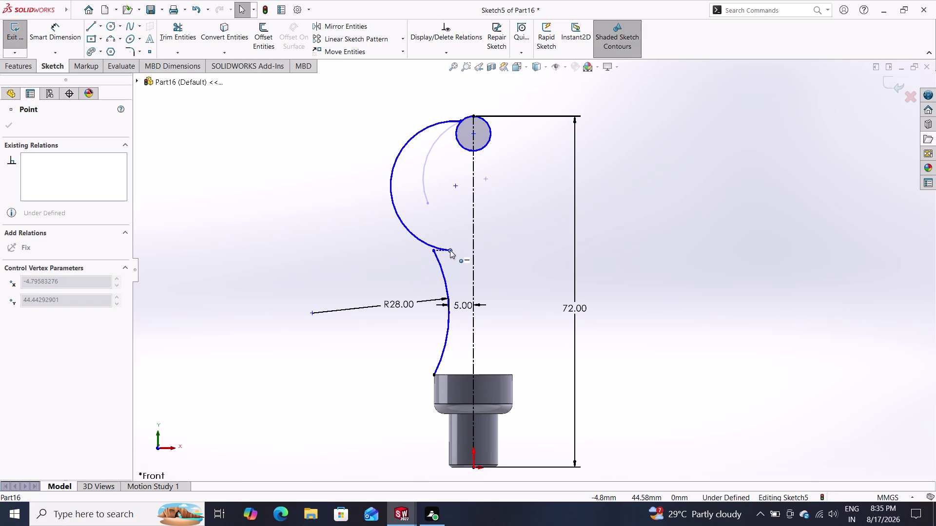
drag(450, 250, 441, 269)
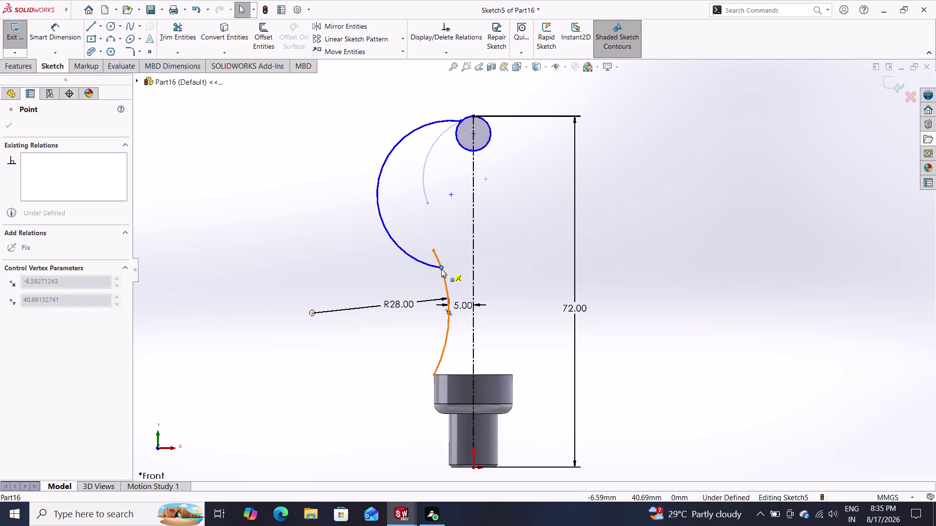
drag(441, 269, 441, 267)
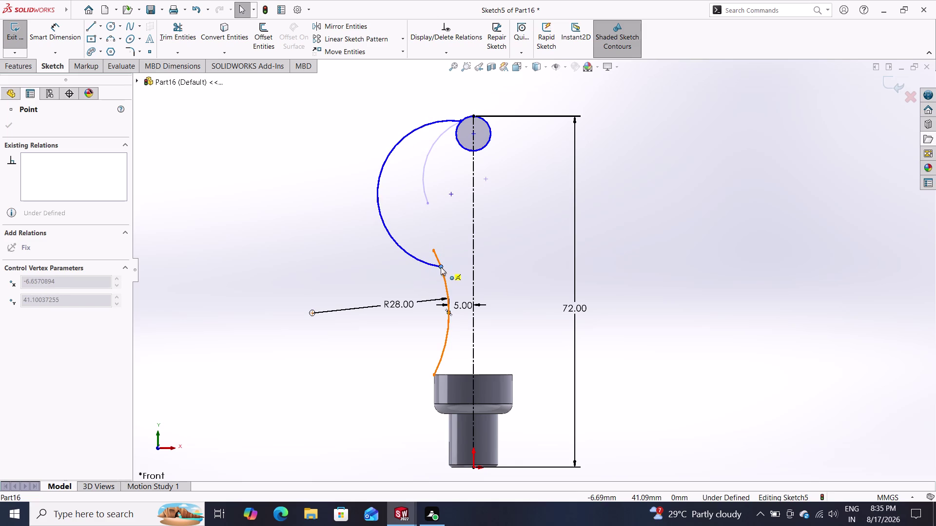
drag(440, 267, 462, 235)
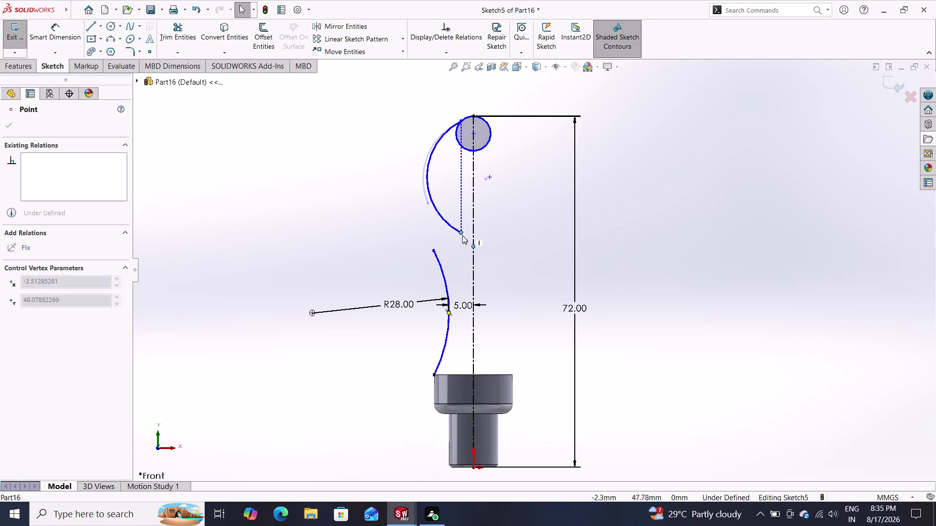
drag(462, 235, 458, 238)
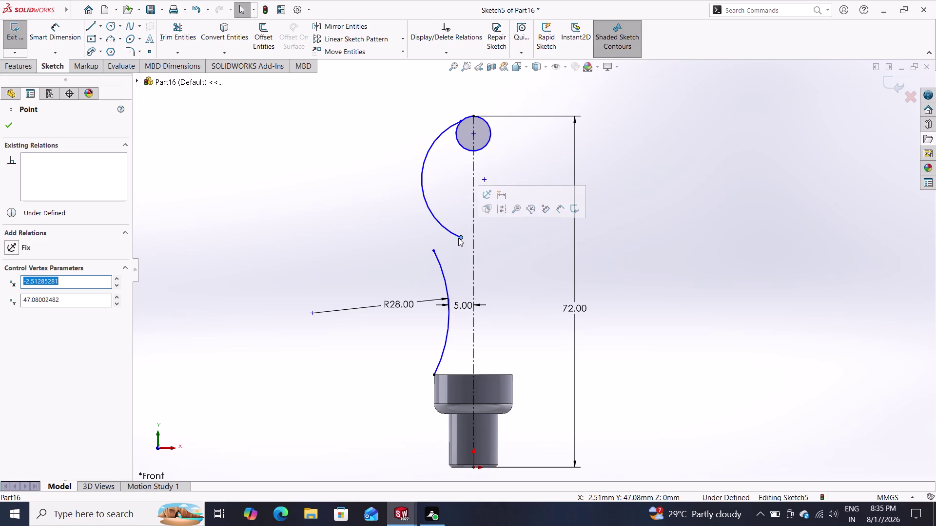
key(Escape)
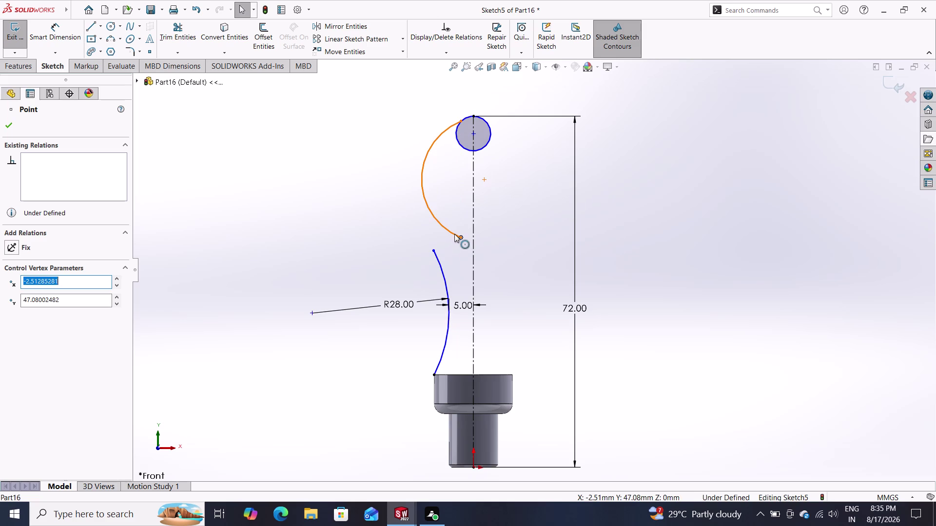
Delete the oversized upper arc after dismissing the endpoint warning.
key(Delete)
click(527, 255)
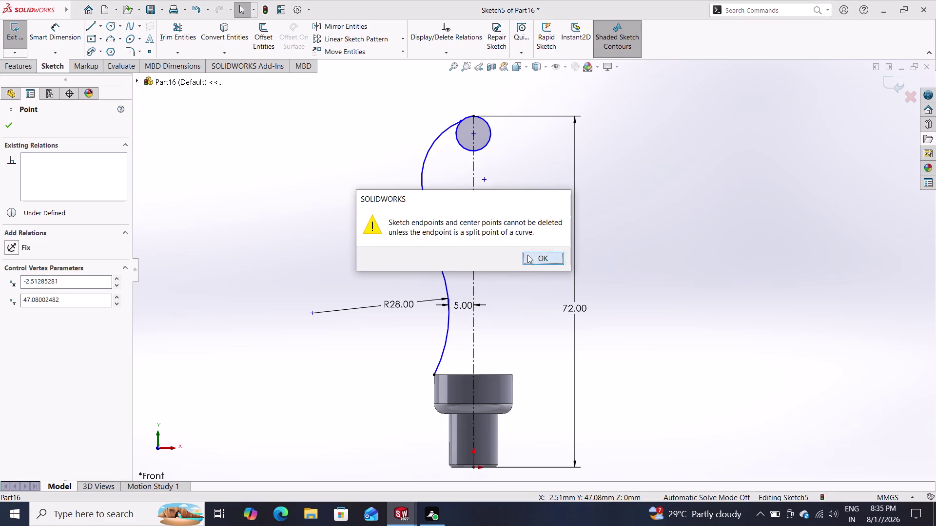
click(422, 165)
key(Delete)
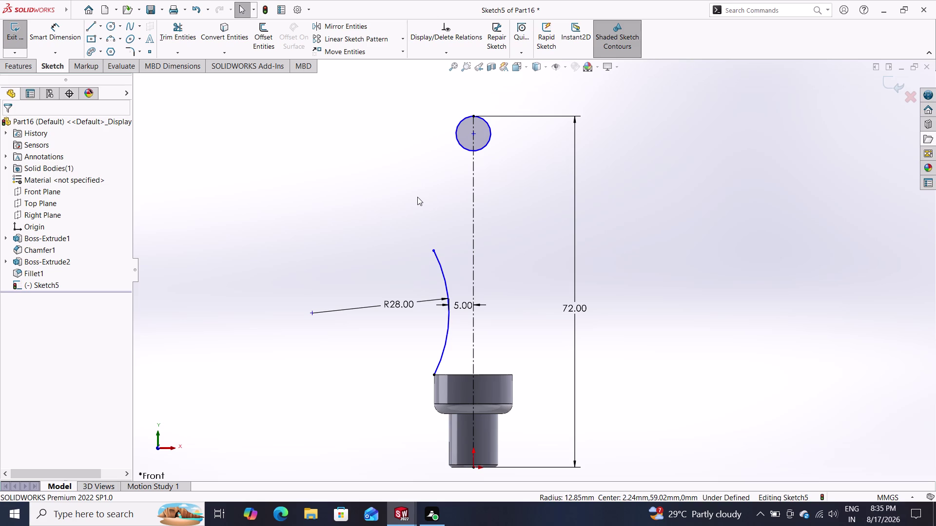
click(112, 38)
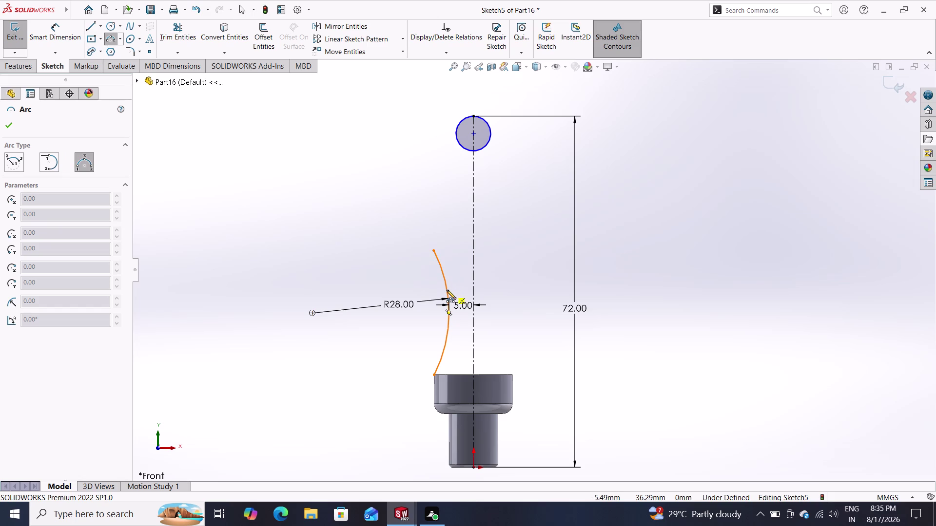
click(447, 290)
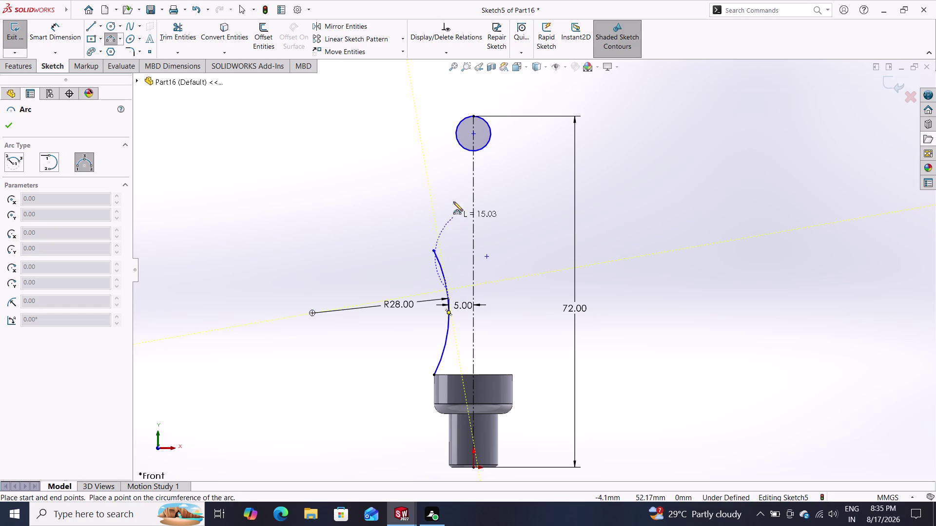
click(457, 121)
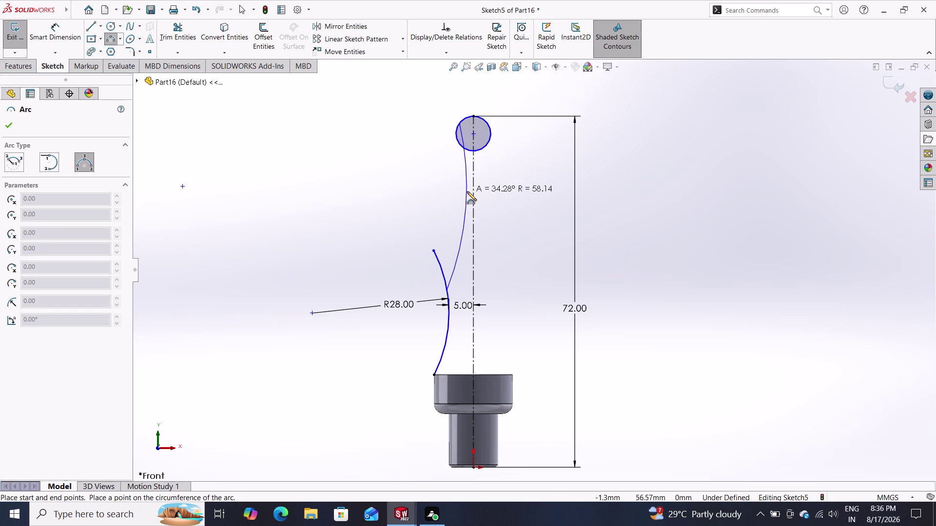
click(466, 192)
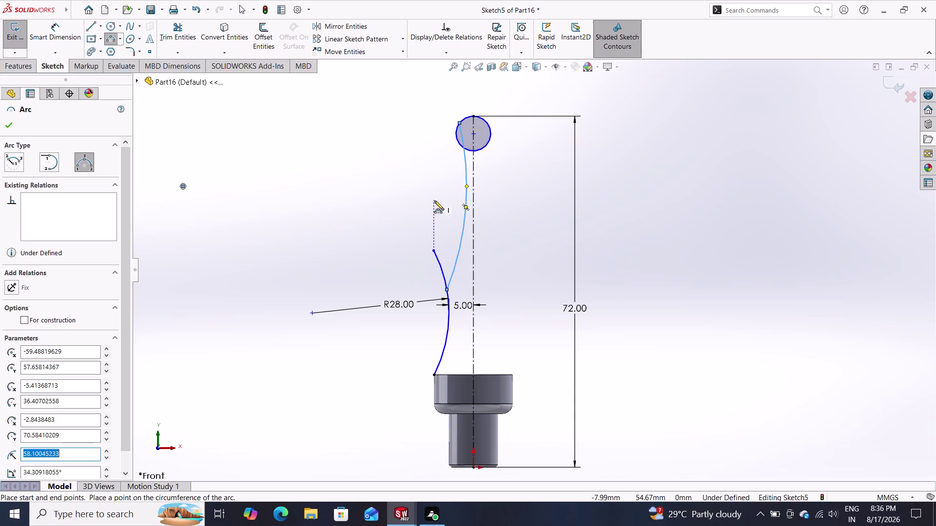
click(57, 36)
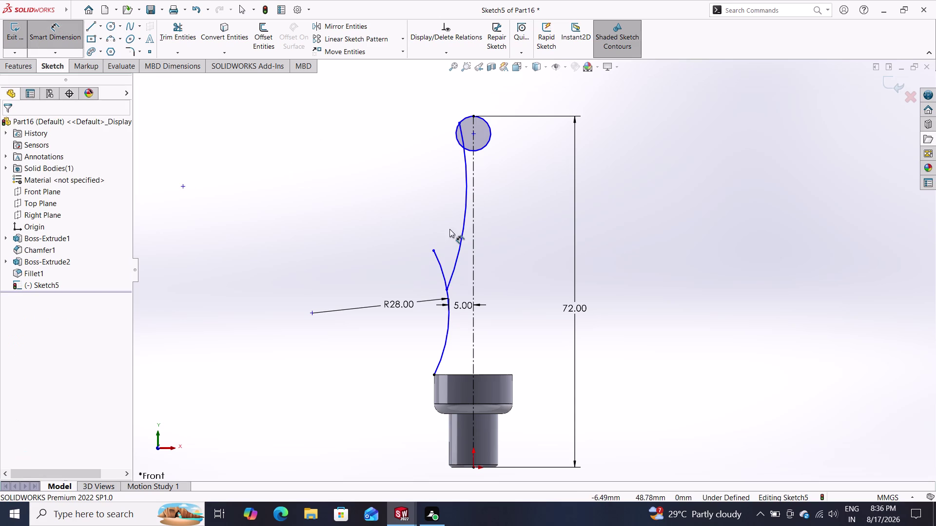
click(461, 232)
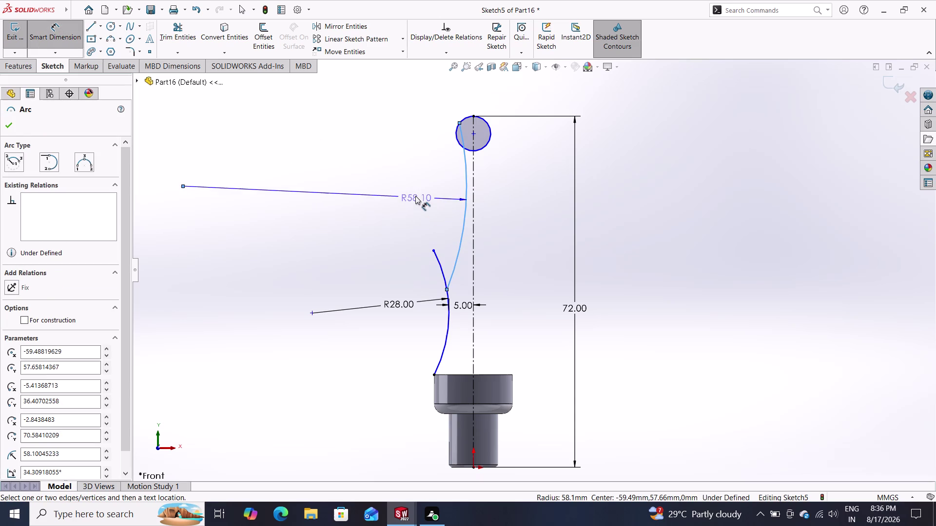
click(415, 194)
text(2)
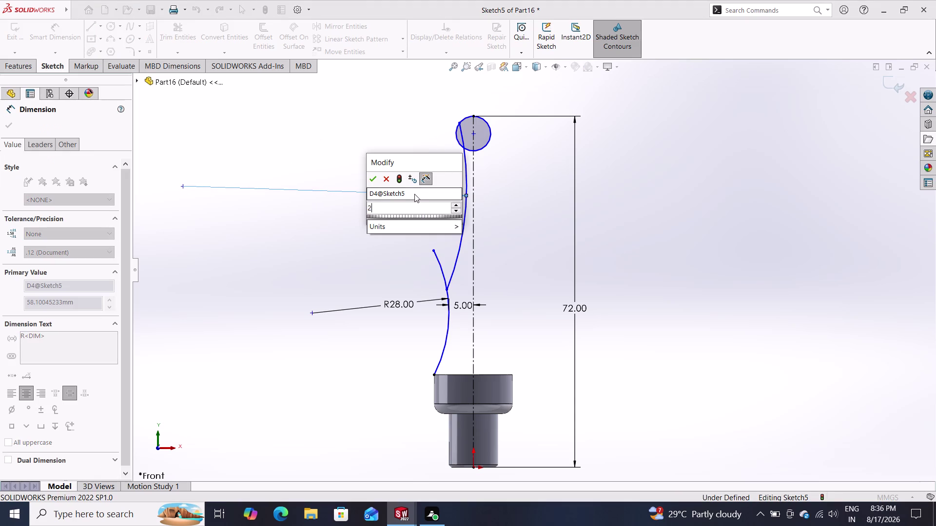
text(8)
key(Return)
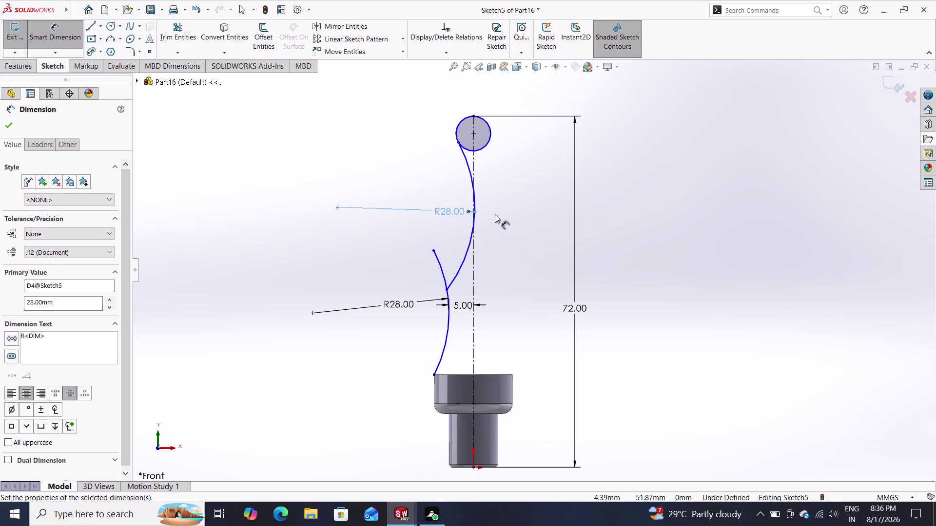
key(Escape)
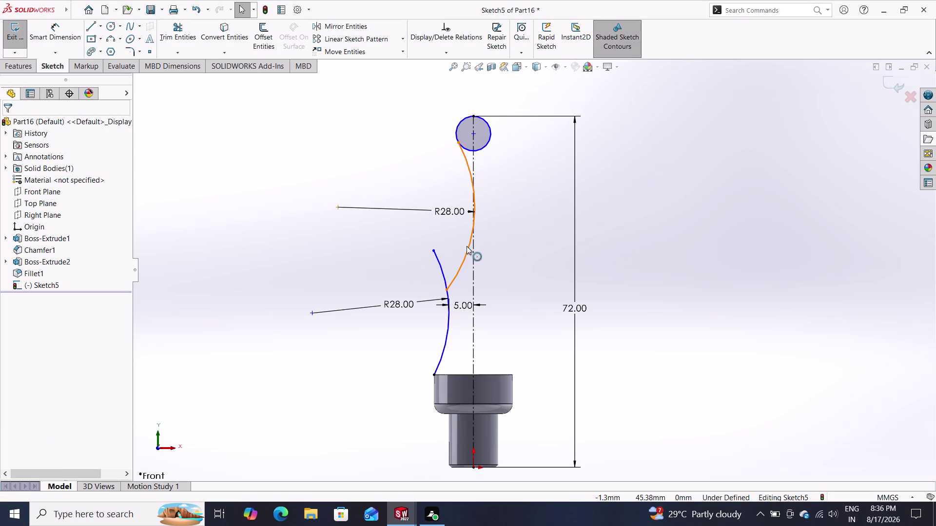
click(466, 246)
key(Delete)
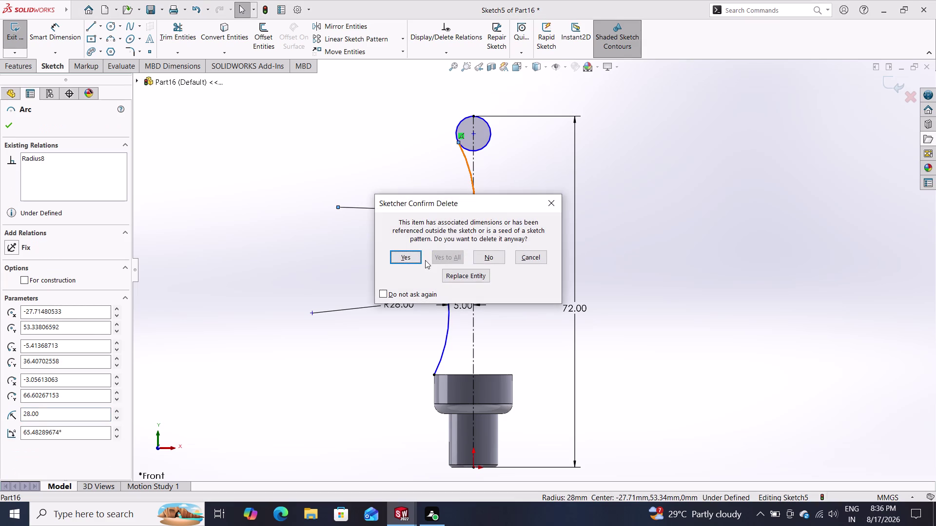
click(408, 254)
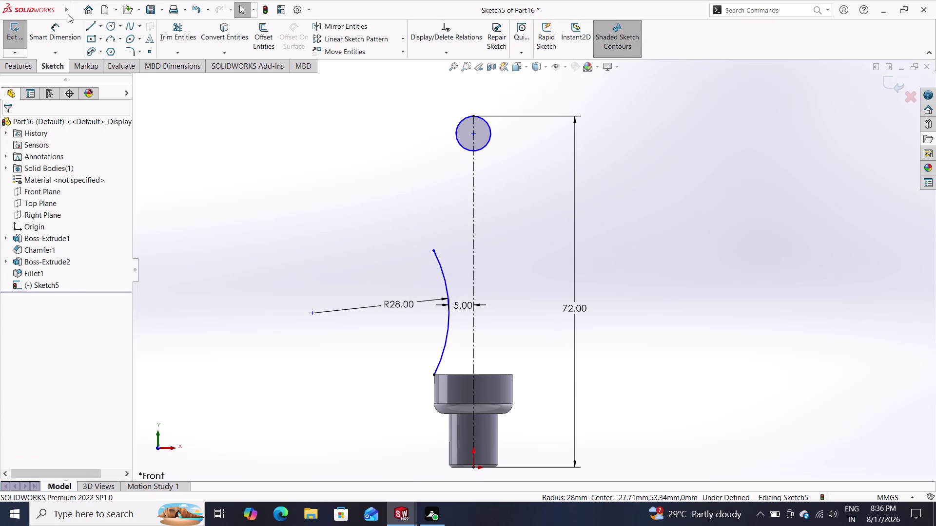
click(288, 191)
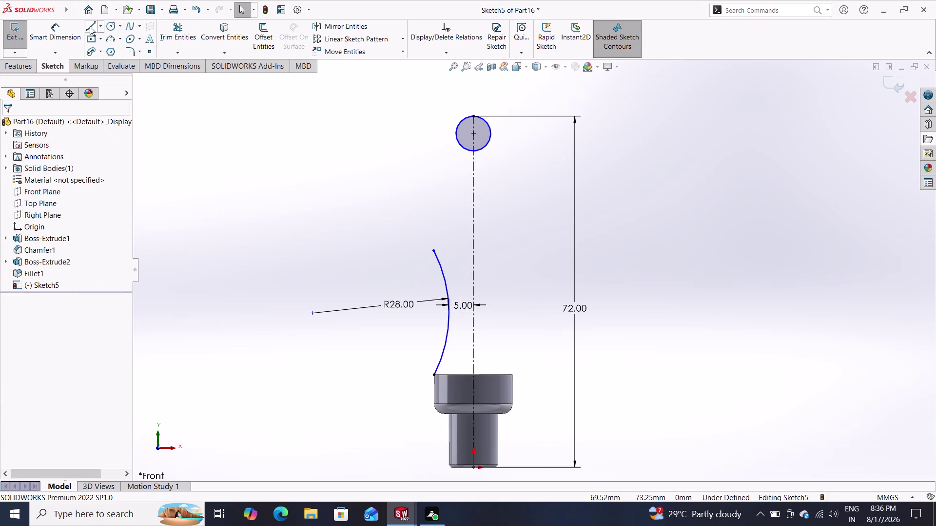
Draw a three-point arc from the lower curve's top end to the pin-top circle.
click(111, 39)
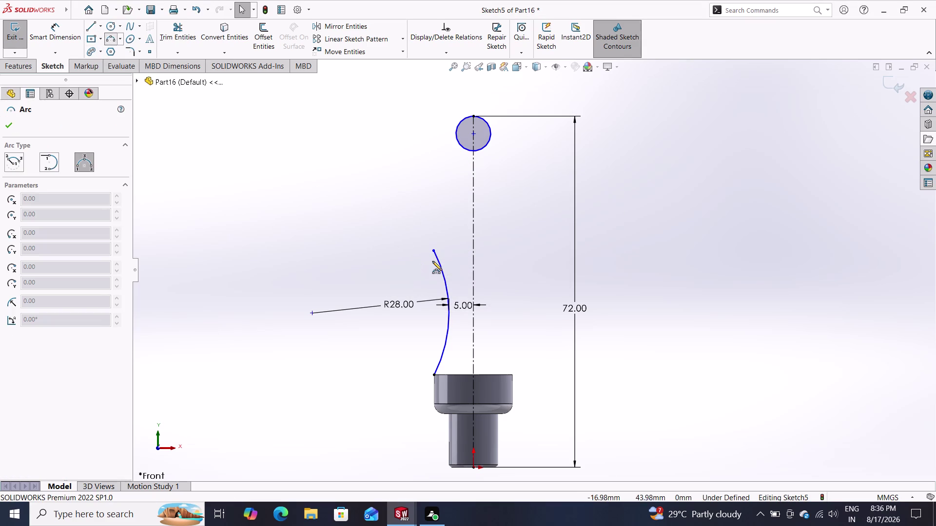
click(446, 279)
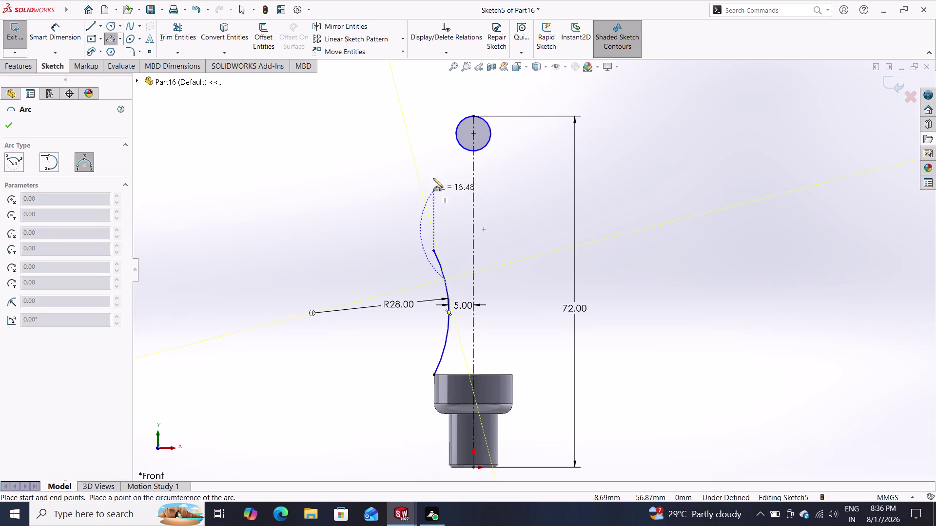
click(462, 119)
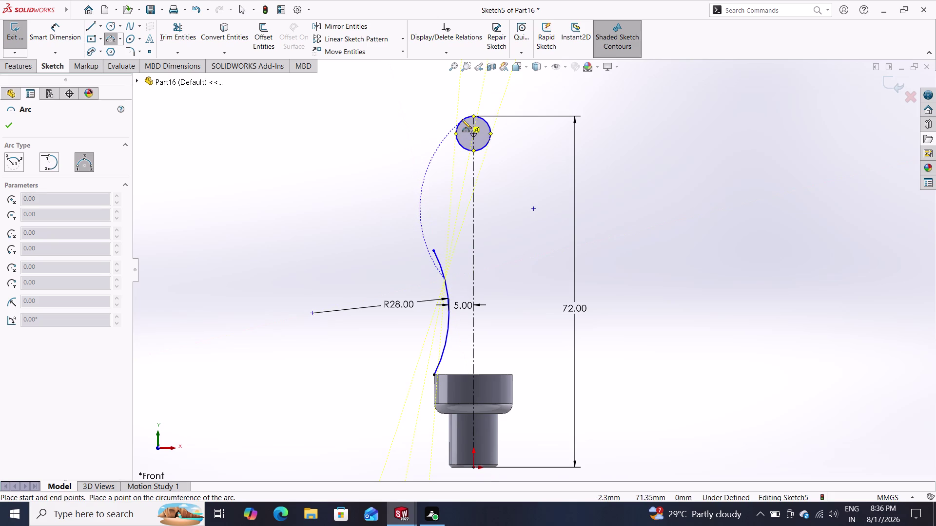
click(450, 171)
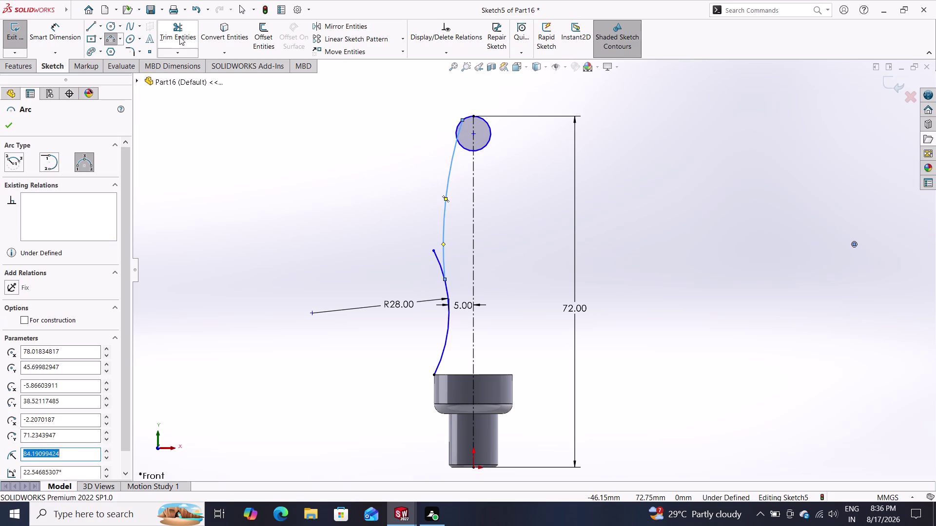
Dimension the new upper arc's radius to 28.
click(64, 31)
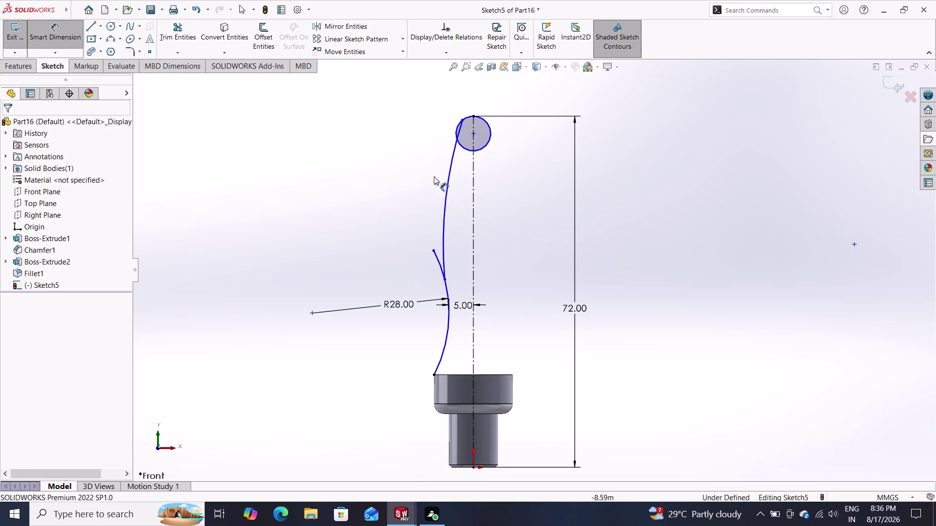
click(445, 185)
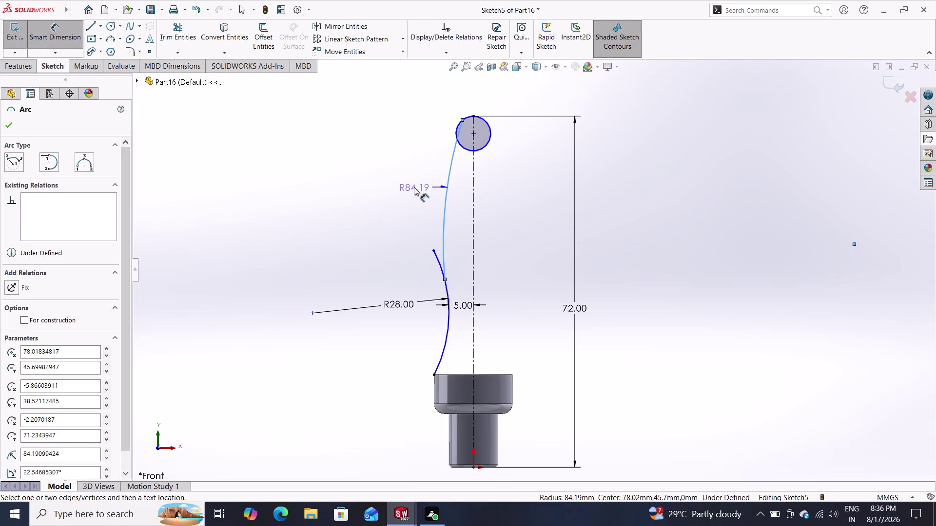
click(413, 186)
text(2)
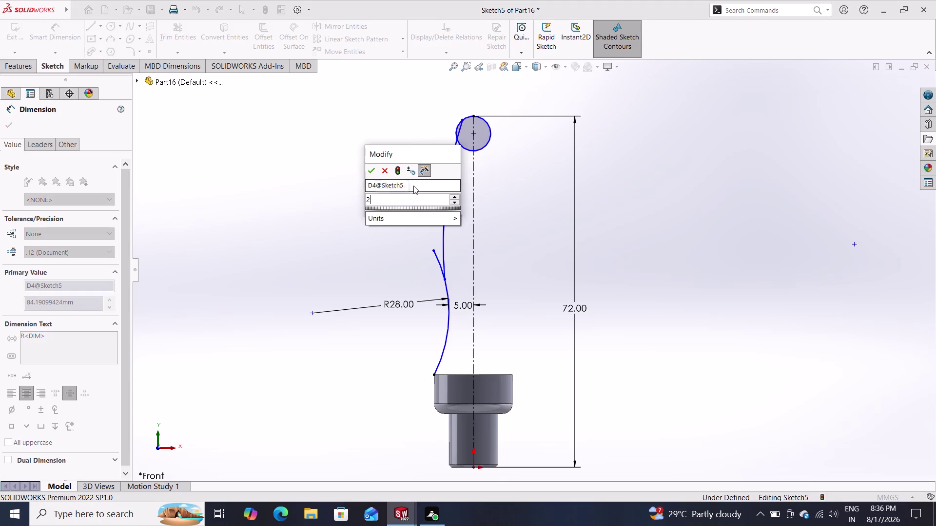
text(8)
key(Return)
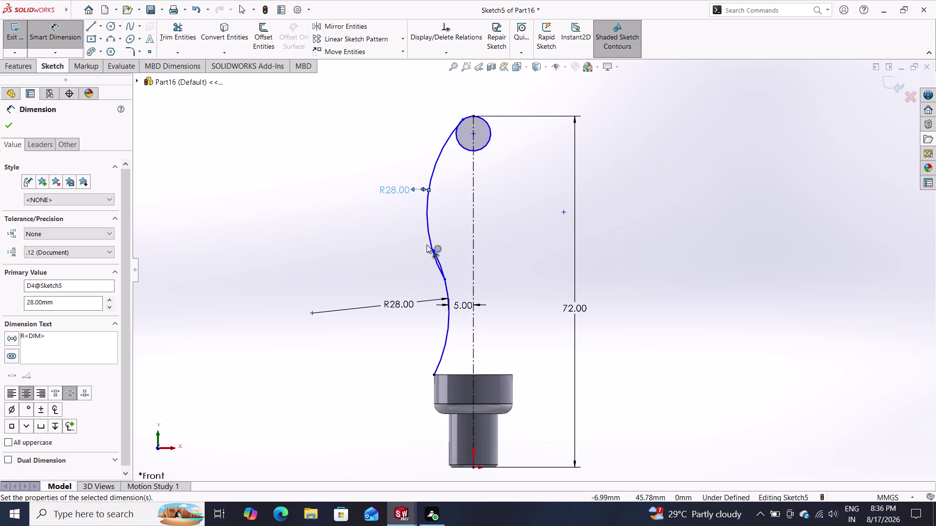
key(Escape)
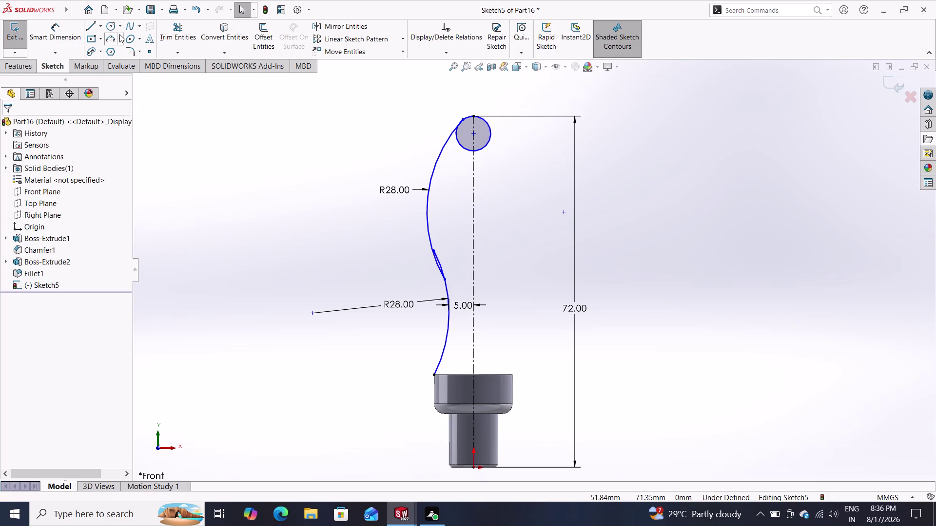
click(179, 31)
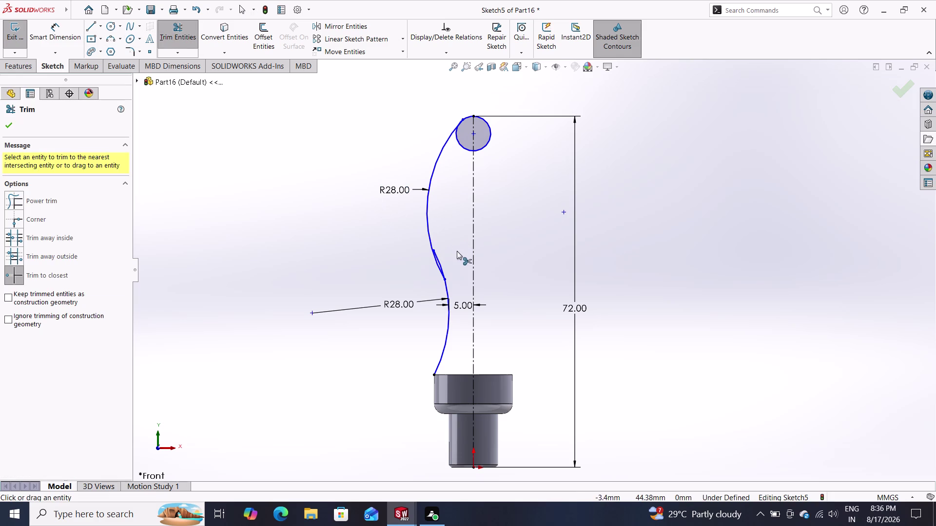
Trim the small overlapping curve piece, then undo it and clear the selection.
scroll(down, 3)
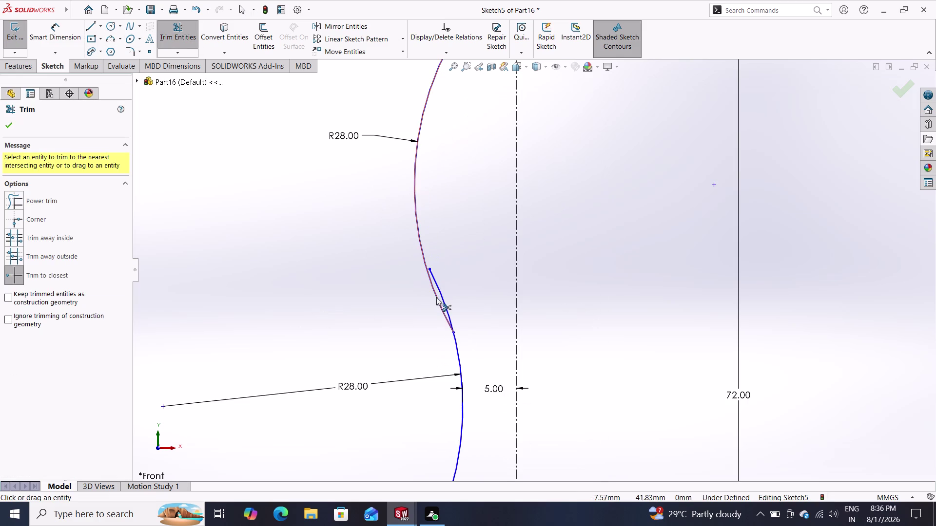
click(442, 295)
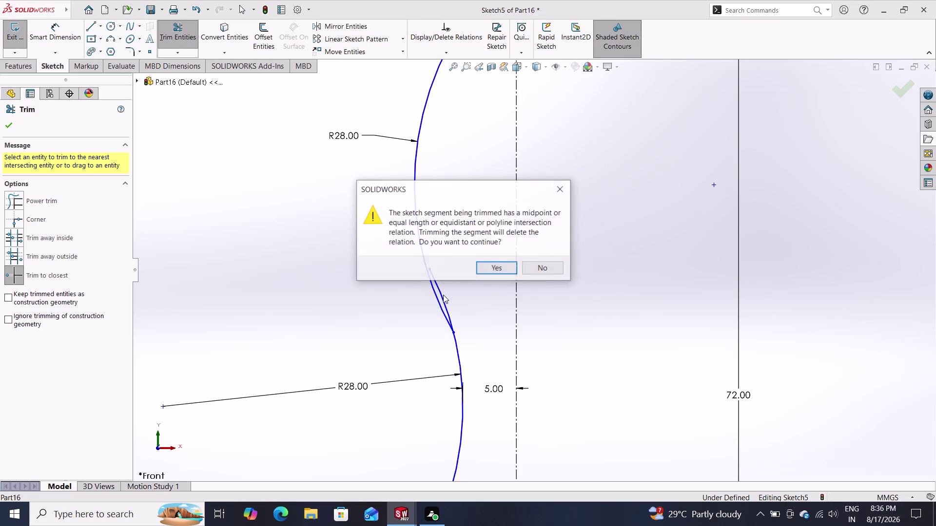
click(493, 265)
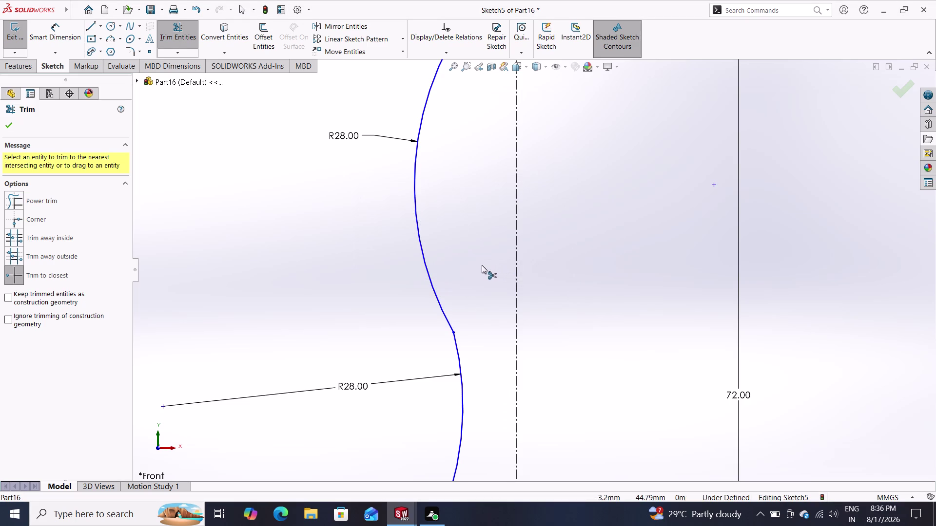
scroll(down, 3)
scroll(up, 3)
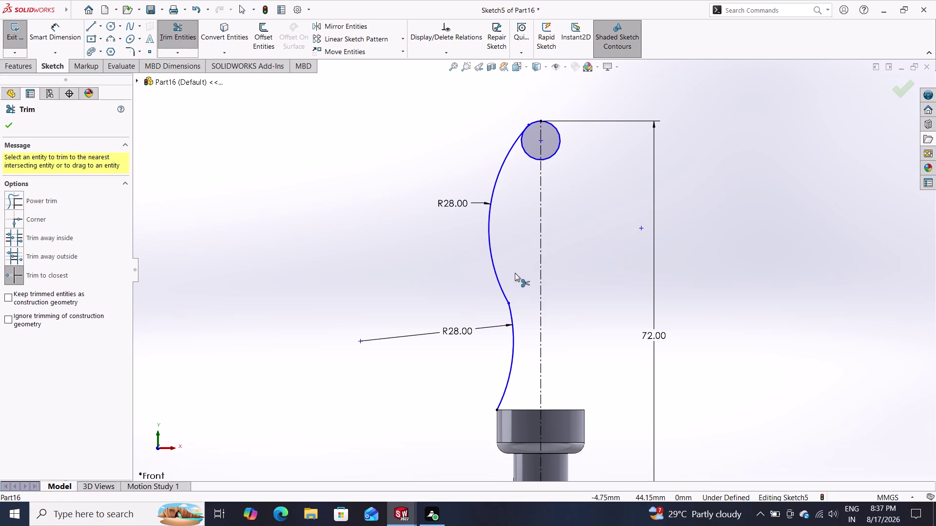
key(ctrl+z)
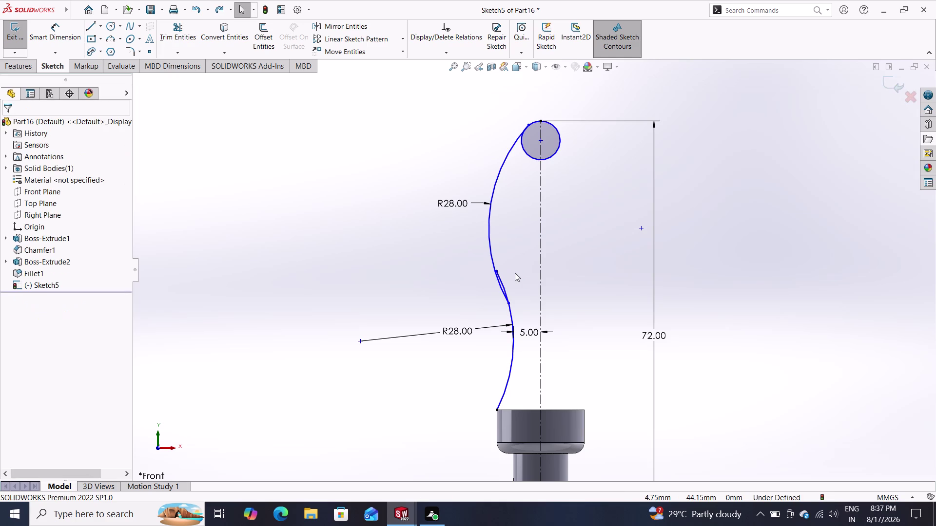
click(503, 280)
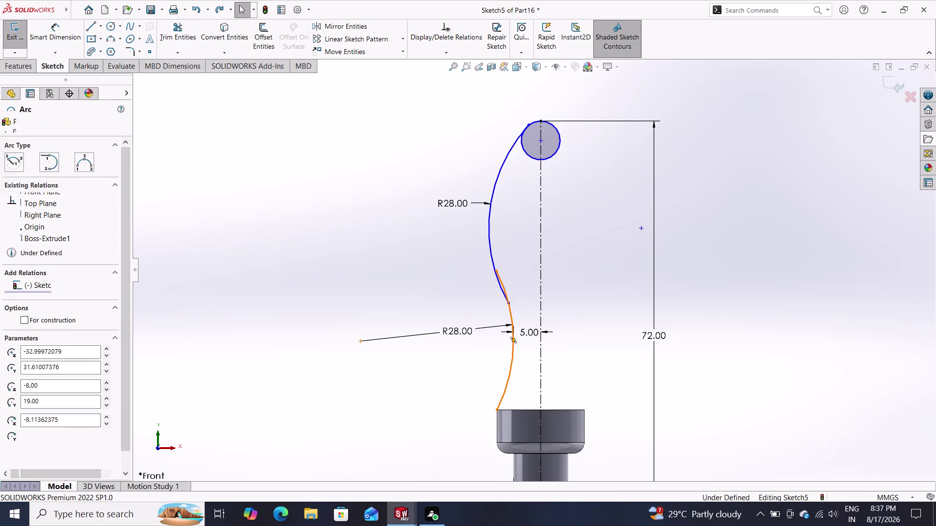
key(Escape)
key(Escape)
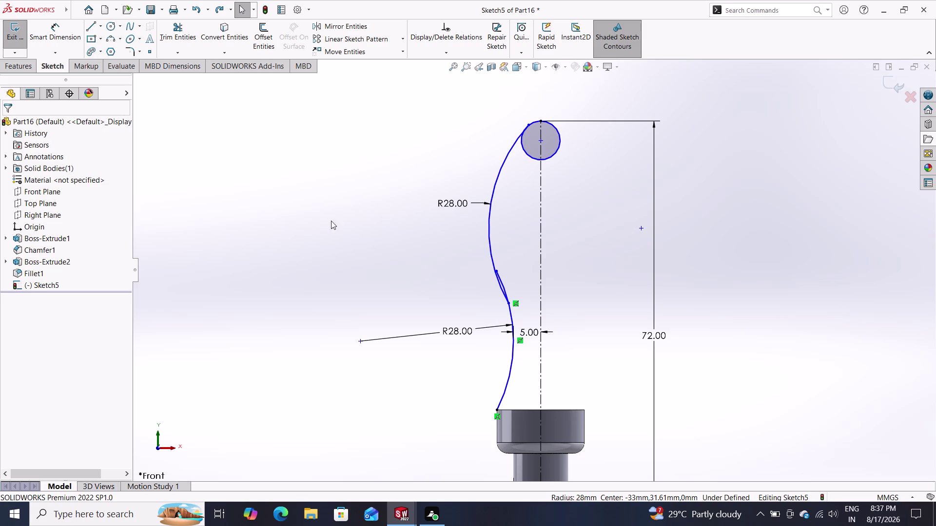
Trim the piece between the two arcs and most of the top circle, undoing the last trim.
click(177, 32)
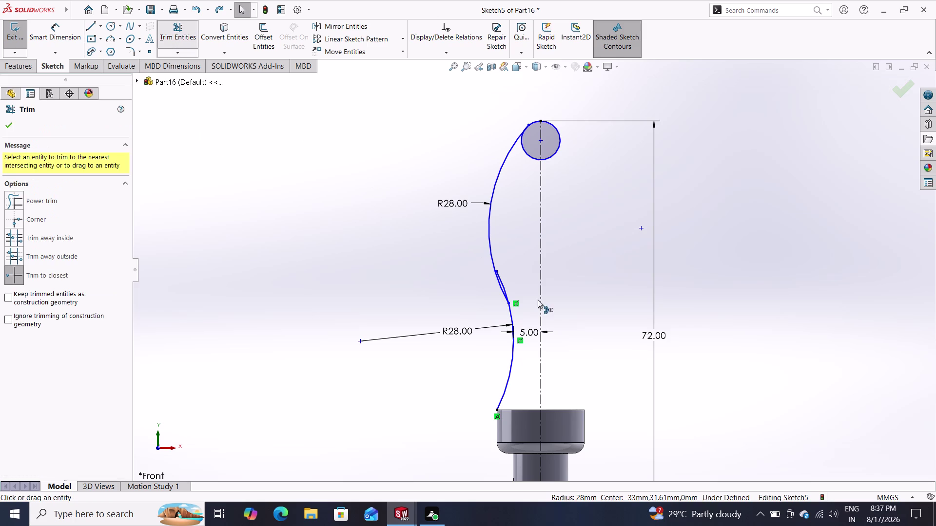
click(503, 283)
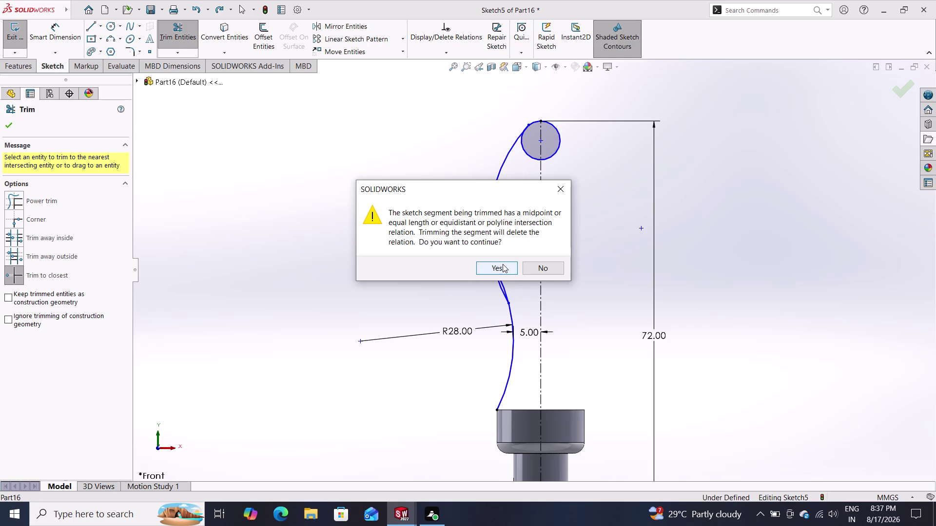
click(502, 264)
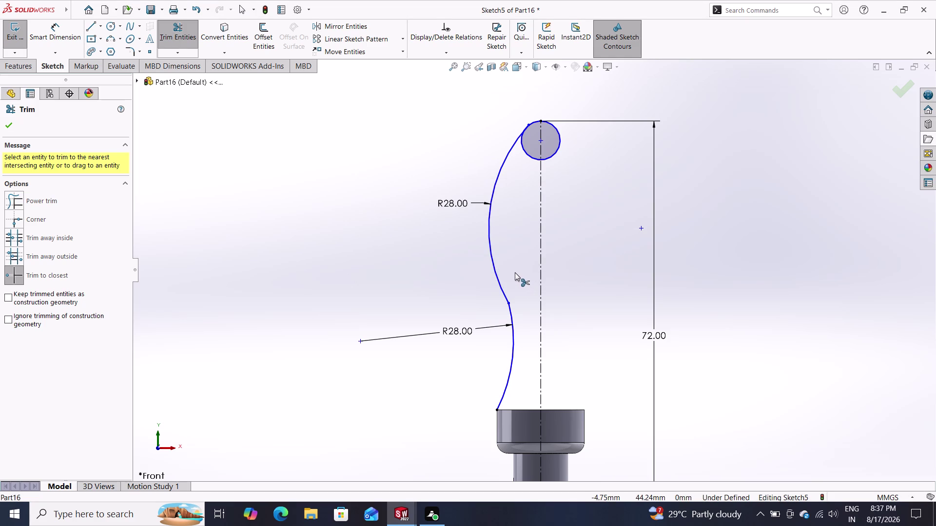
click(531, 158)
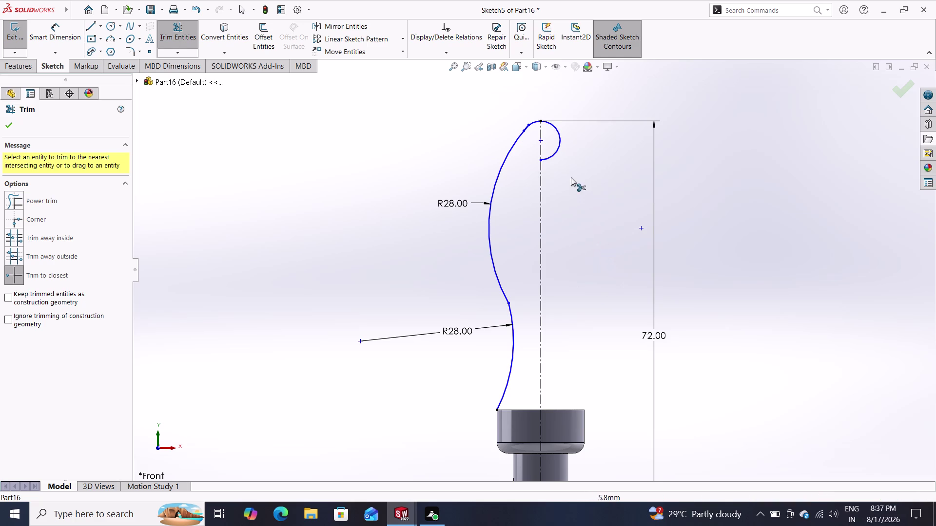
click(555, 150)
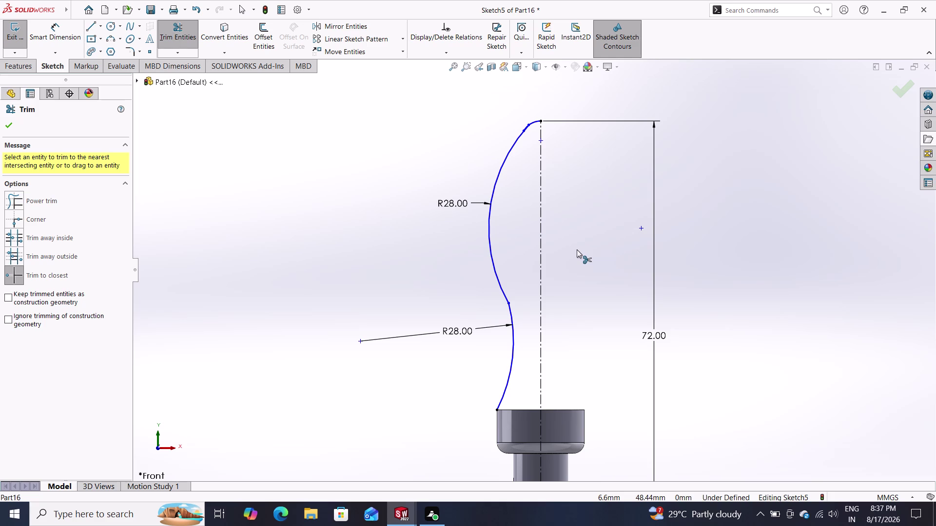
scroll(down, 3)
scroll(down, 3)
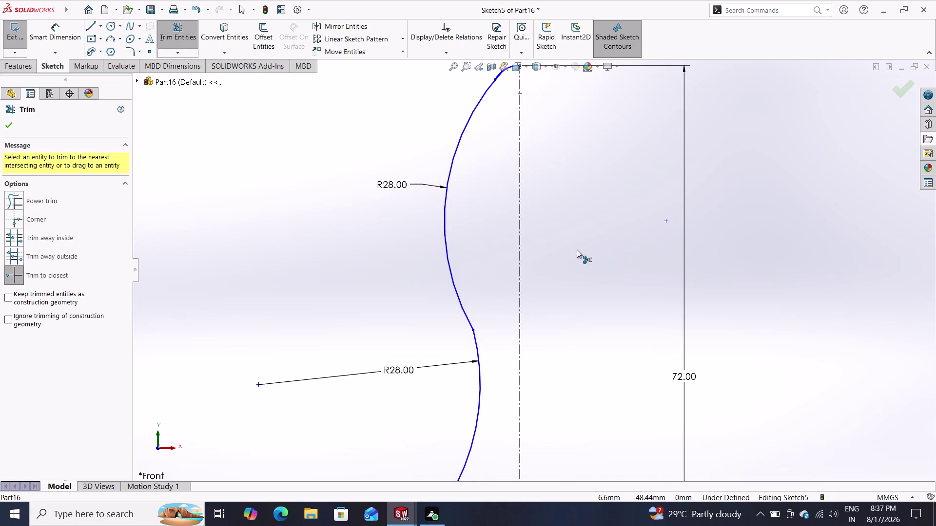
key(ctrl+z)
scroll(up, 3)
scroll(up, 3)
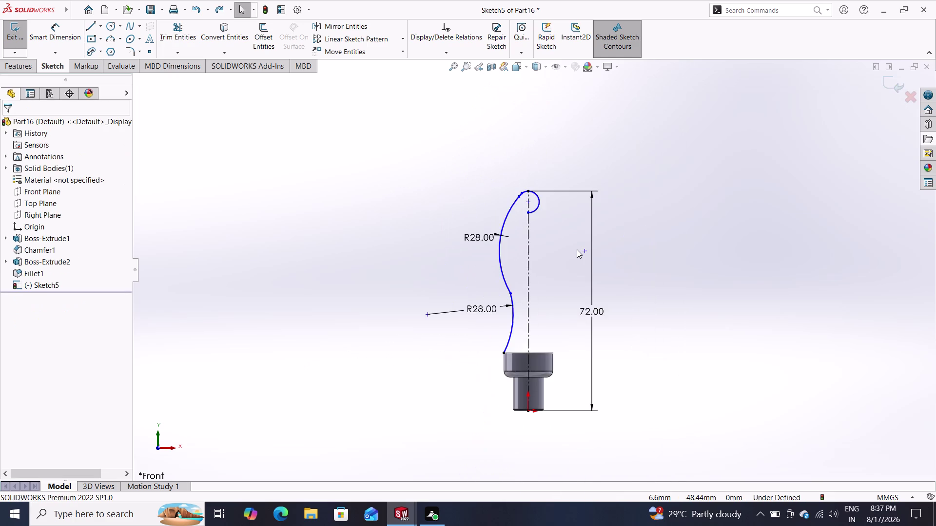
scroll(down, 3)
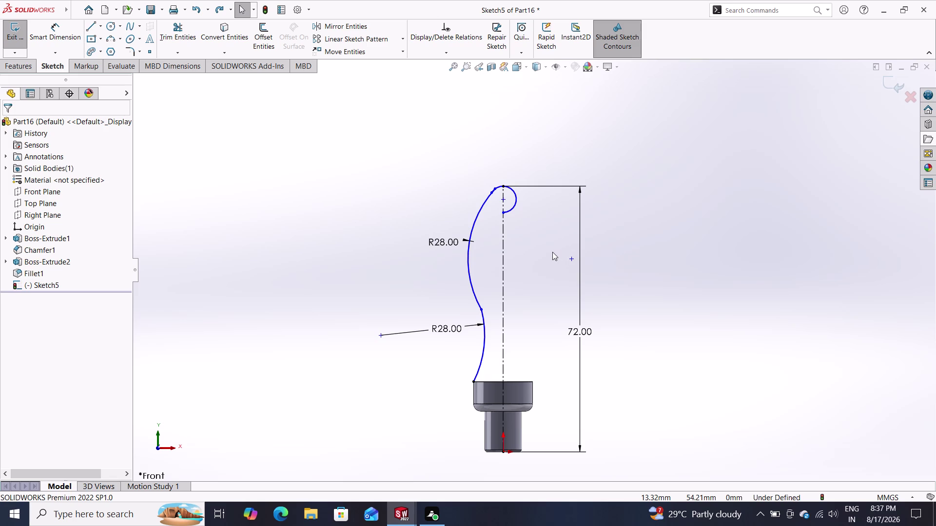
Select both R28 side arcs for mirroring.
click(485, 342)
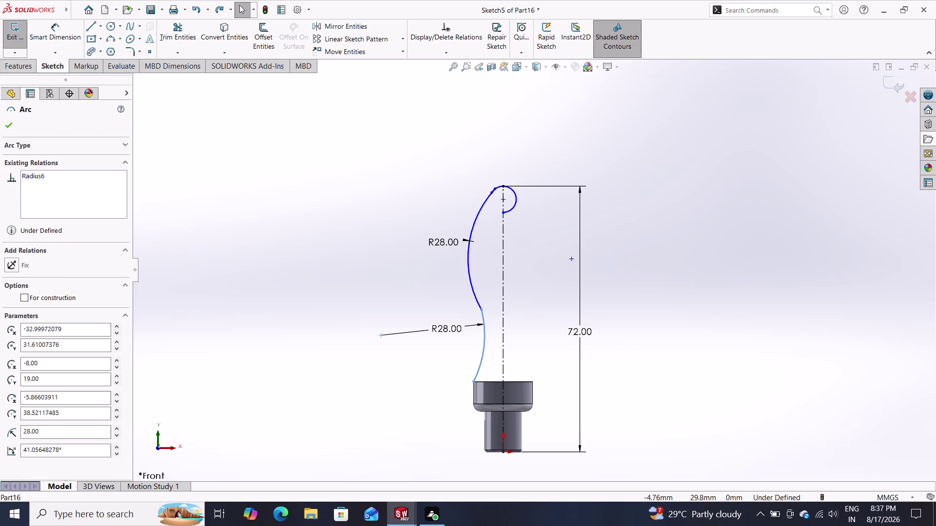
click(469, 278)
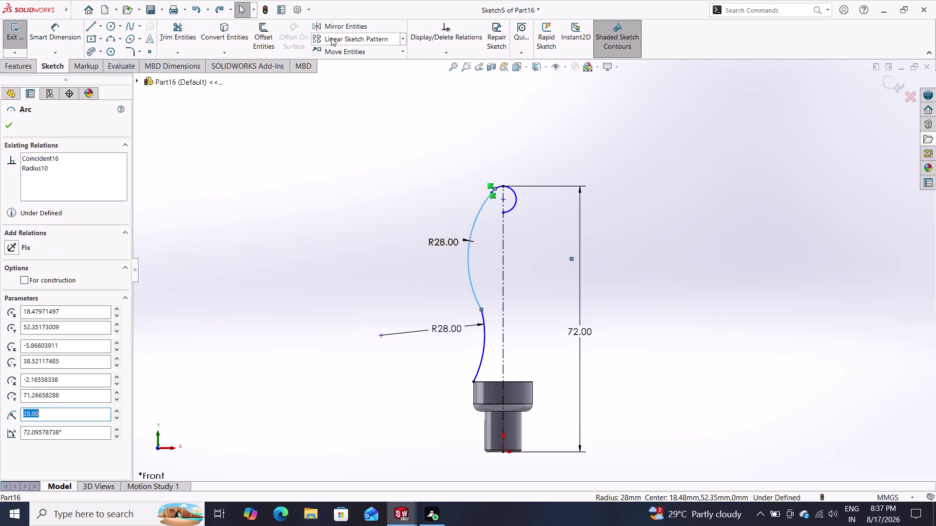
click(338, 27)
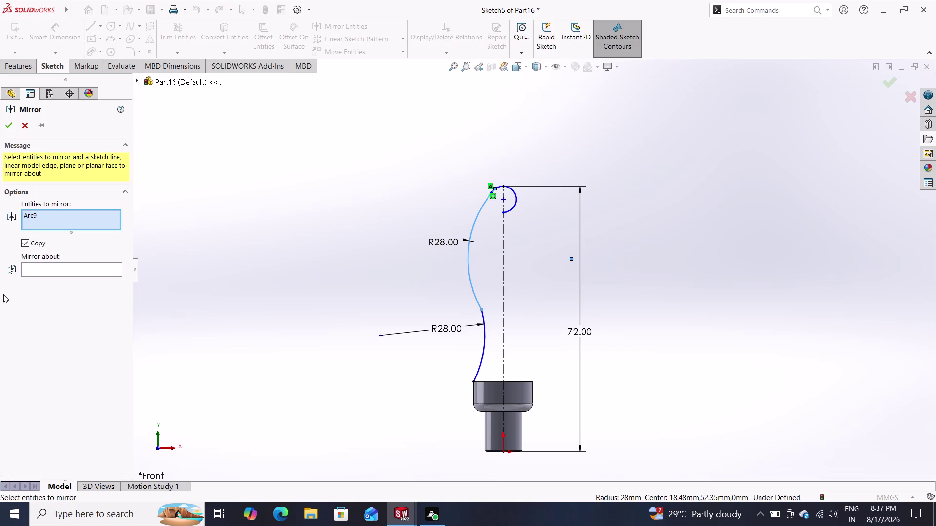
Mirror the two R28 side arcs, Arc7 and Arc9, about centreline Line1.
click(471, 279)
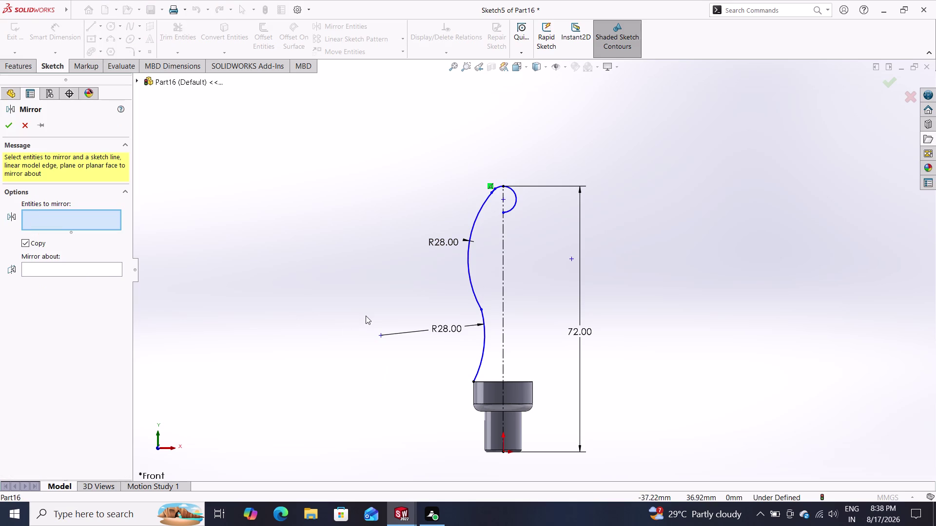
click(485, 350)
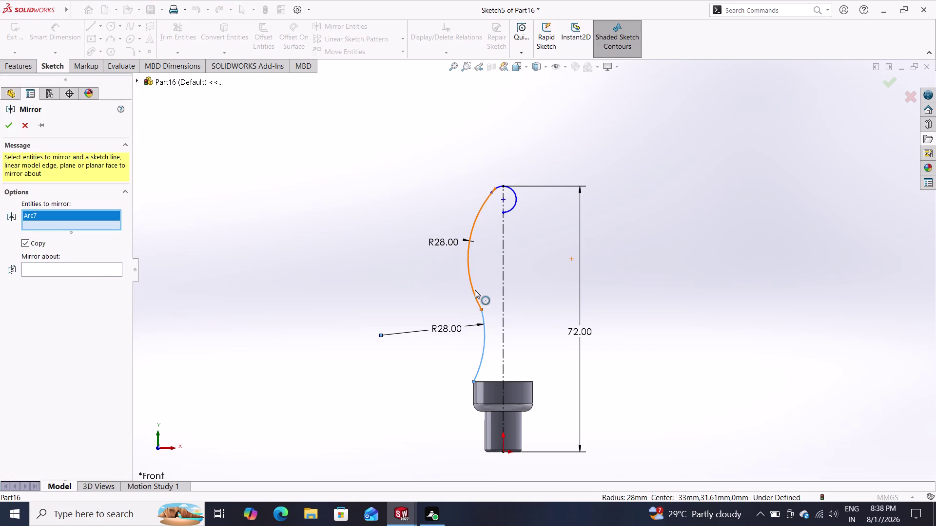
click(466, 258)
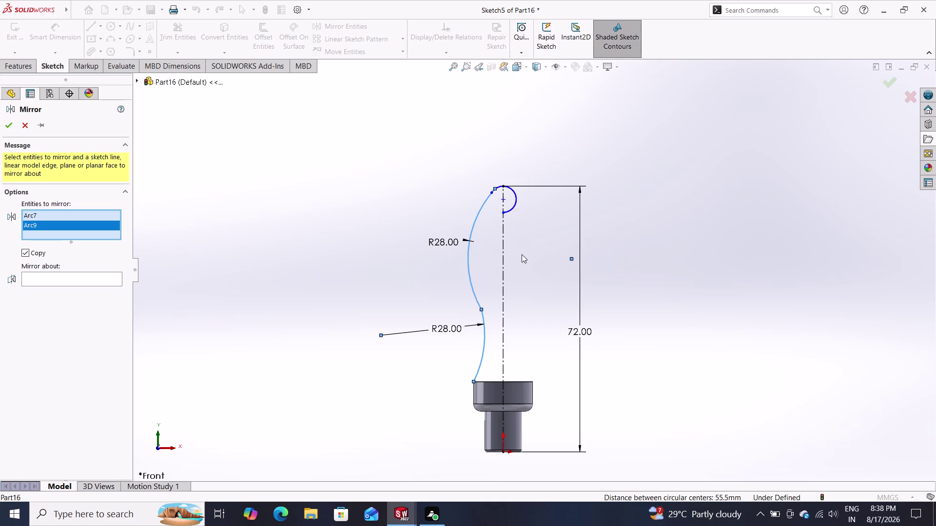
click(35, 276)
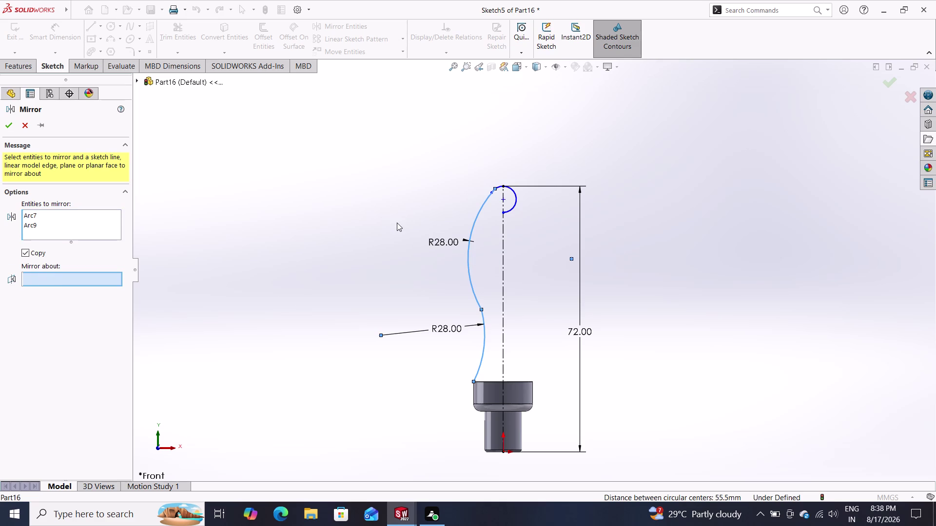
click(503, 259)
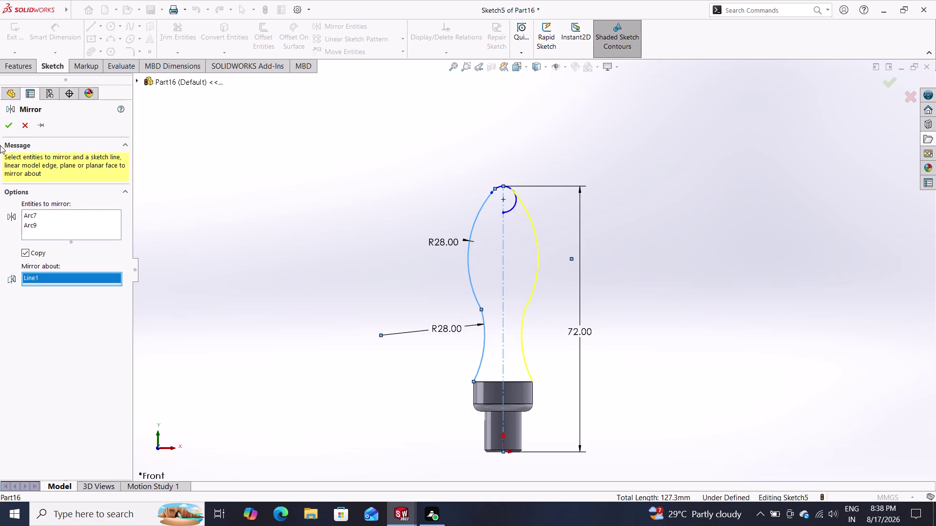
click(14, 126)
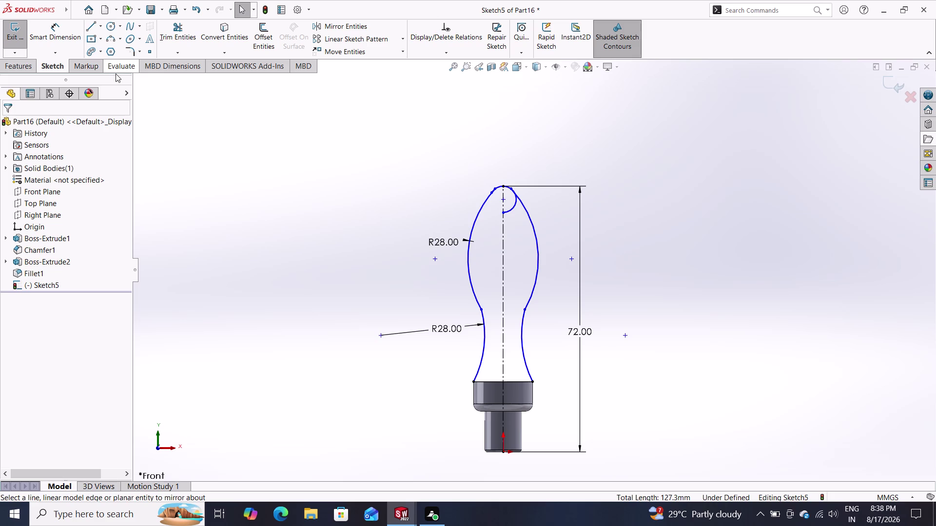
click(179, 31)
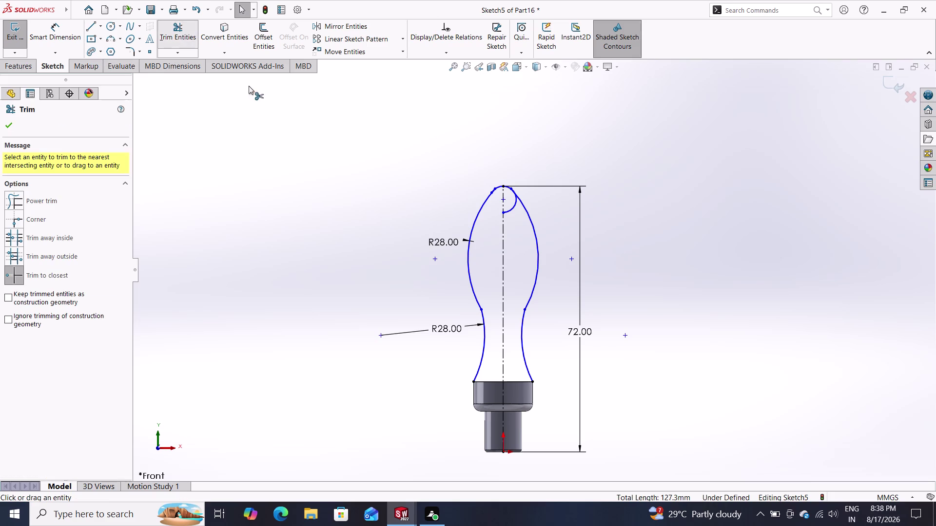
Trim the leftover arc inside the handle tip.
click(510, 206)
click(510, 208)
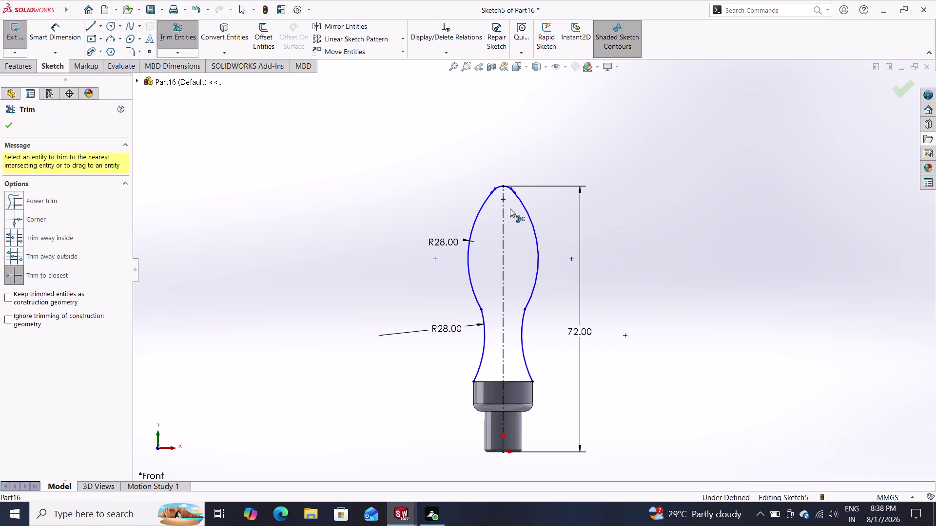
click(11, 122)
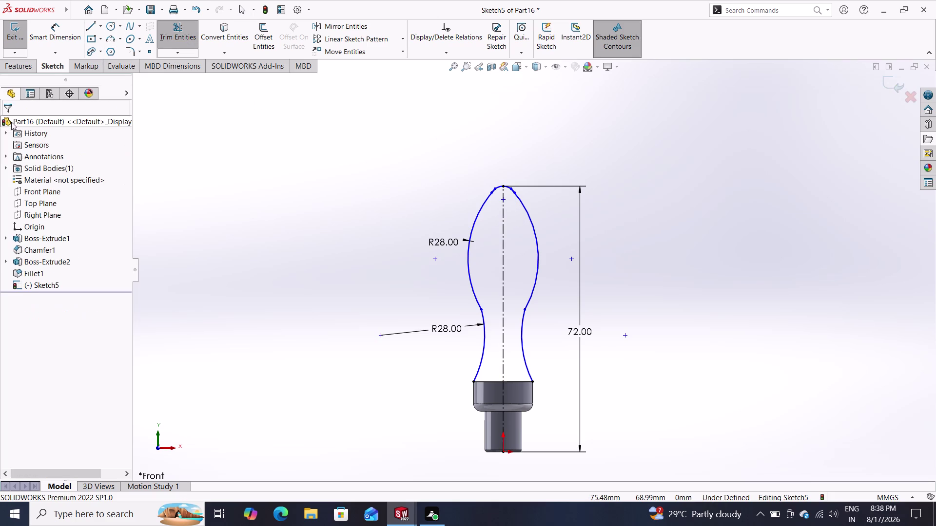
Dimension the width between the two lower R28 neck arcs to 10 mm.
click(62, 25)
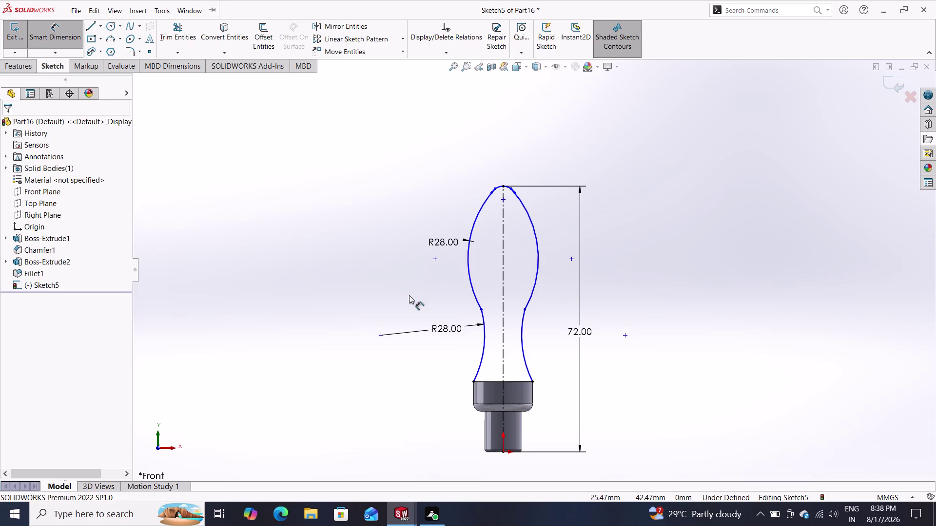
click(483, 346)
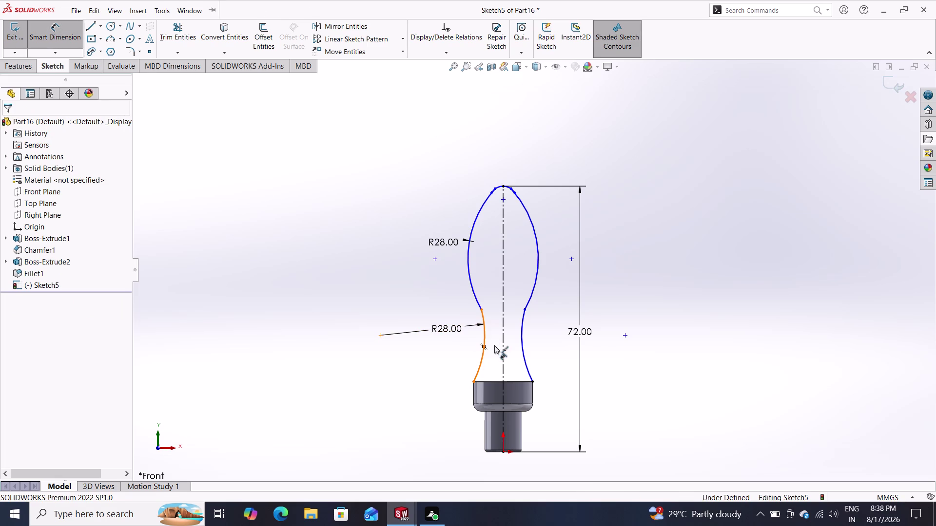
click(521, 345)
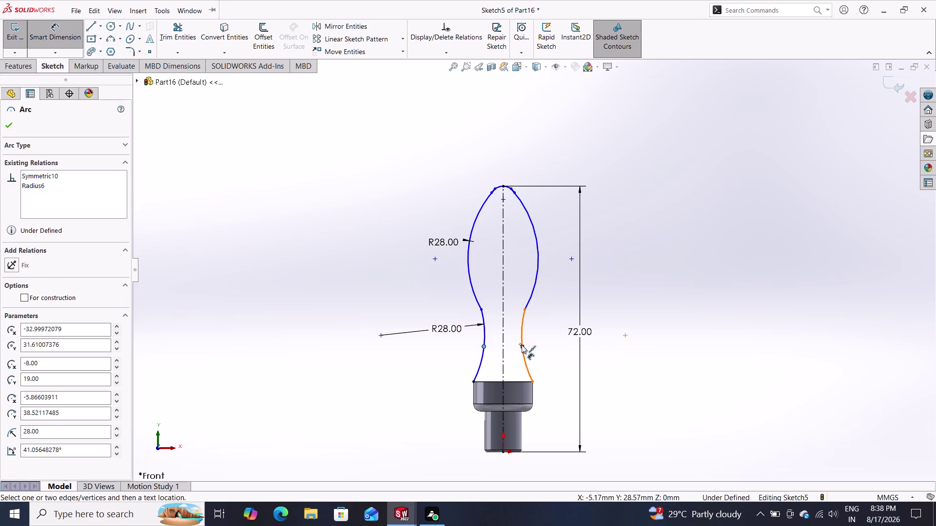
click(507, 343)
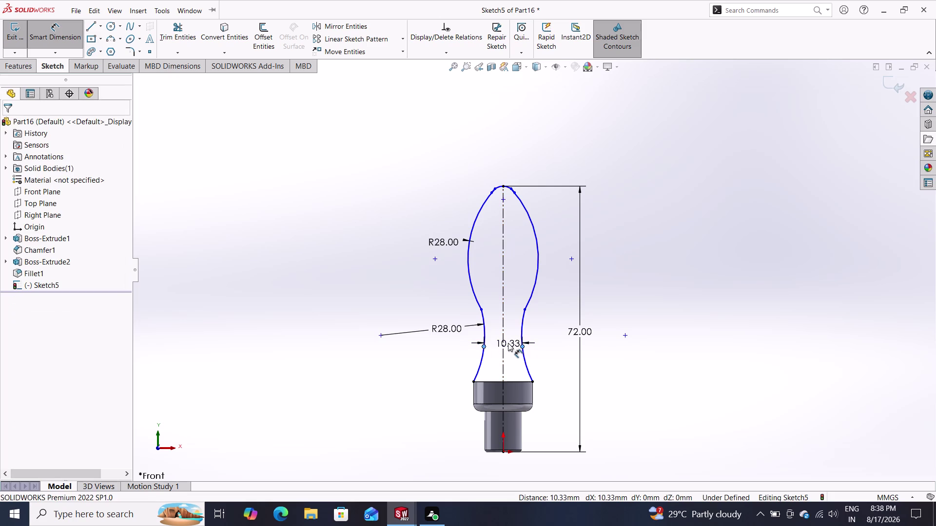
text(10)
key(Return)
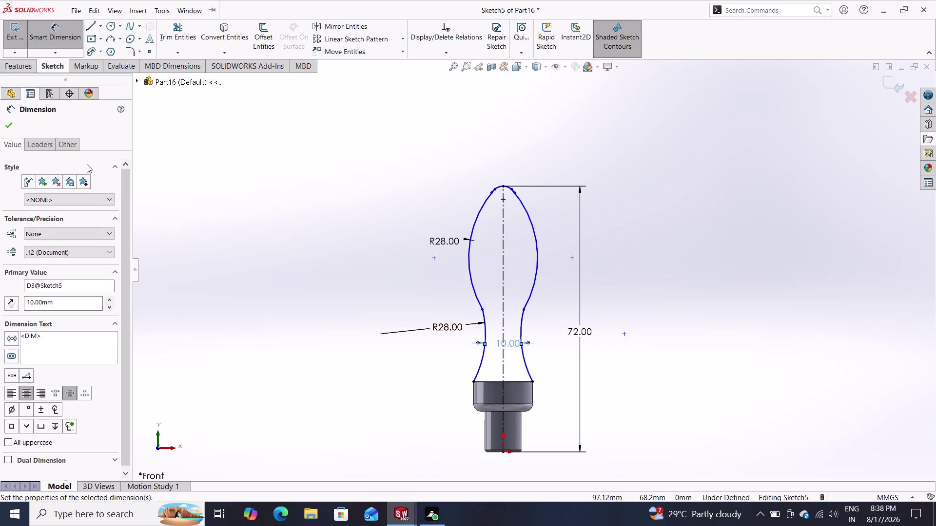
click(10, 124)
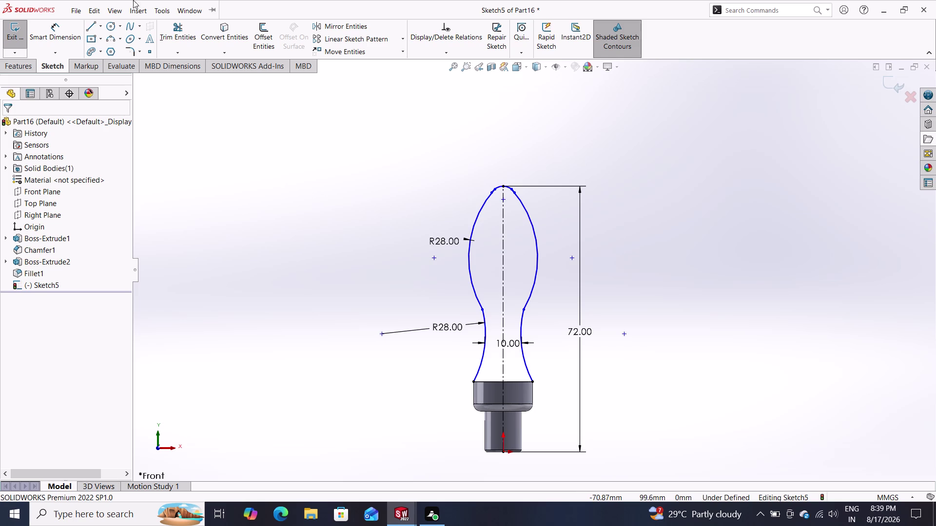
click(30, 69)
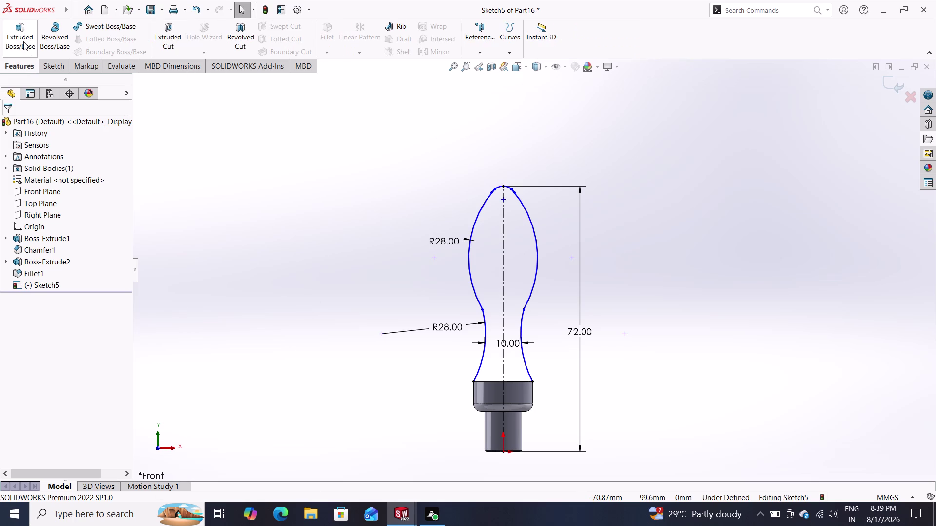
Preview an 8 mm thin boss extrusion of Sketch5, then discard it without adding a feature.
click(23, 41)
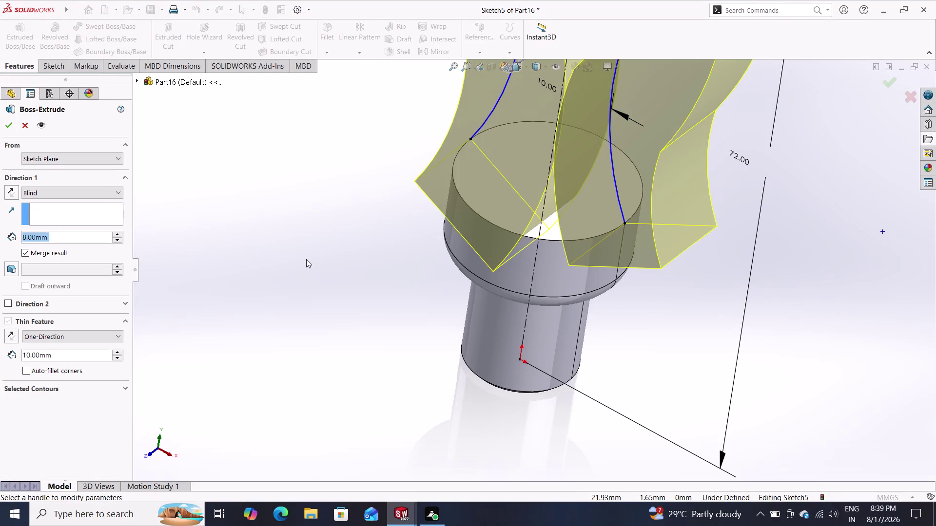
scroll(down, 3)
scroll(up, 3)
scroll(up, 3)
scroll(up, 3)
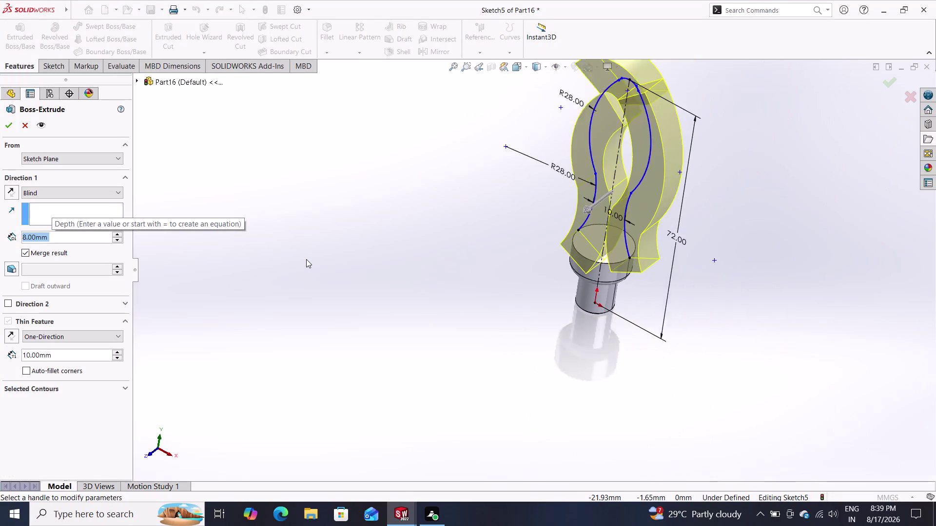
scroll(up, 3)
key(ctrl+z)
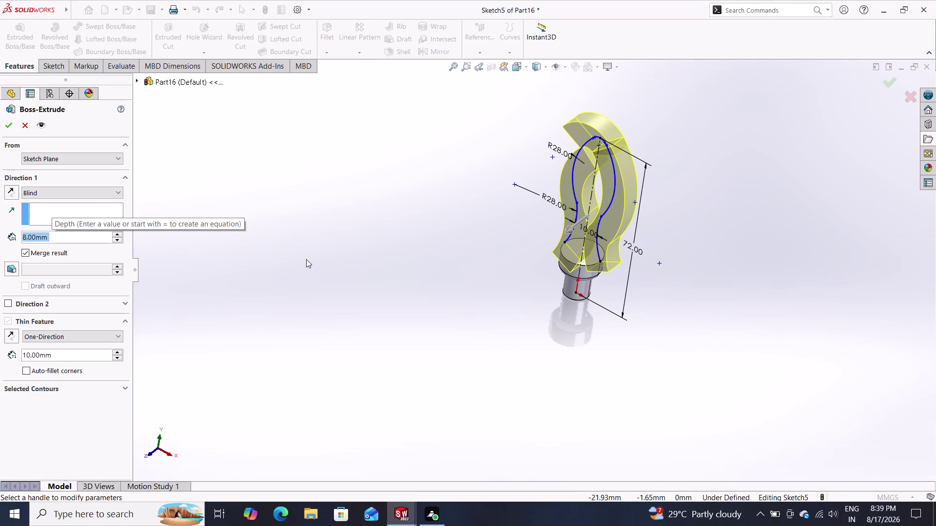
key(Escape)
key(Escape)
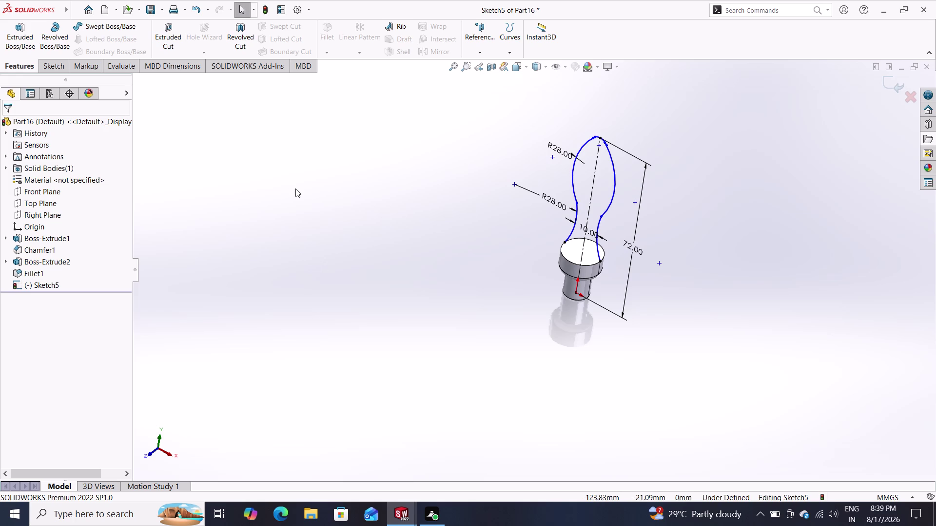
click(480, 68)
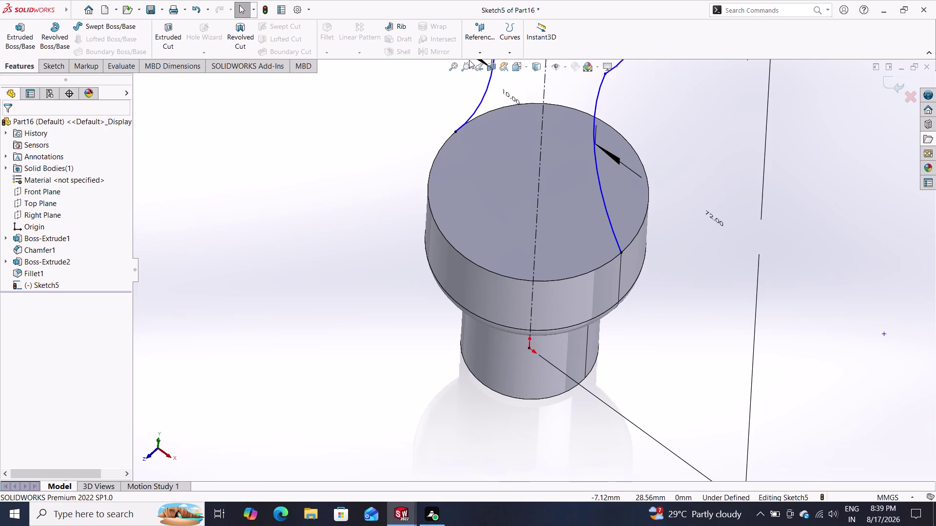
Delete the upper and lower right-hand R28 arcs of the bulb, confirming removal of their dimension.
click(478, 69)
click(478, 69)
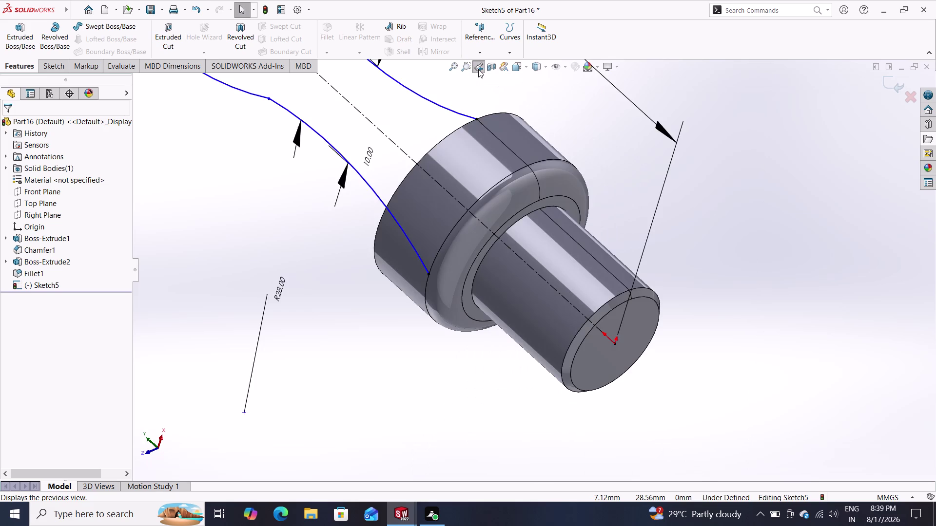
click(478, 69)
click(478, 69)
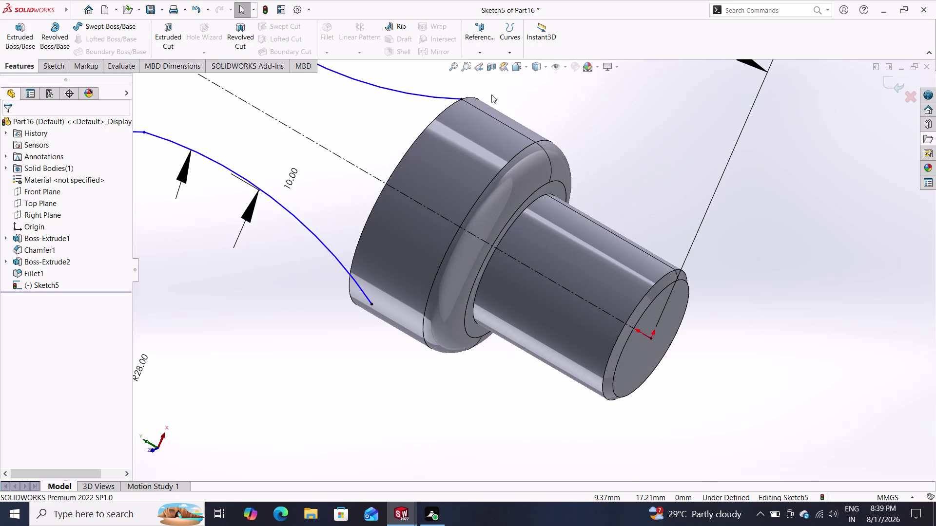
middle_drag(590, 126, 658, 158)
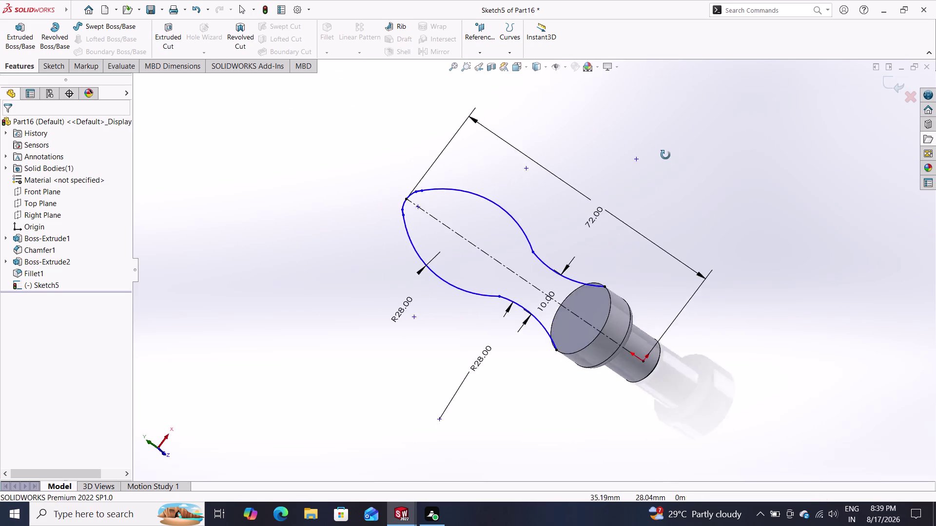
middle_drag(658, 158, 624, 67)
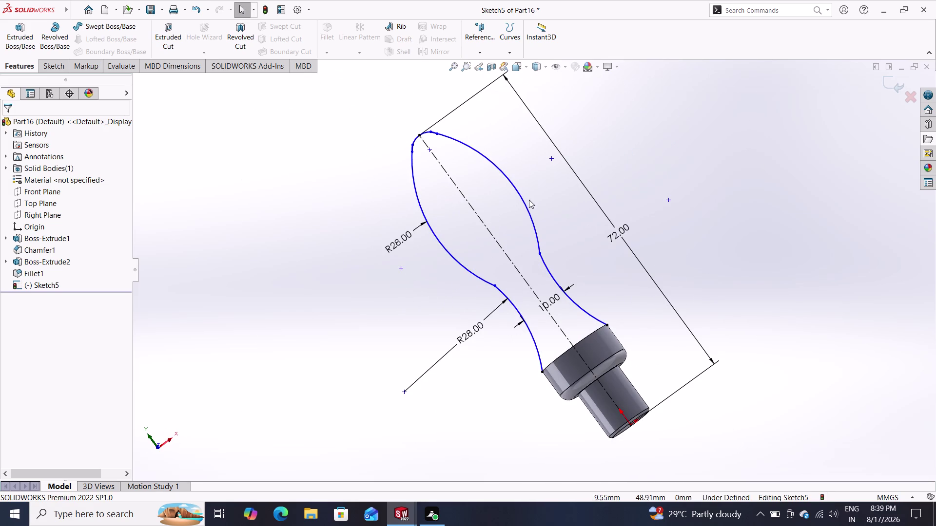
click(526, 205)
key(Delete)
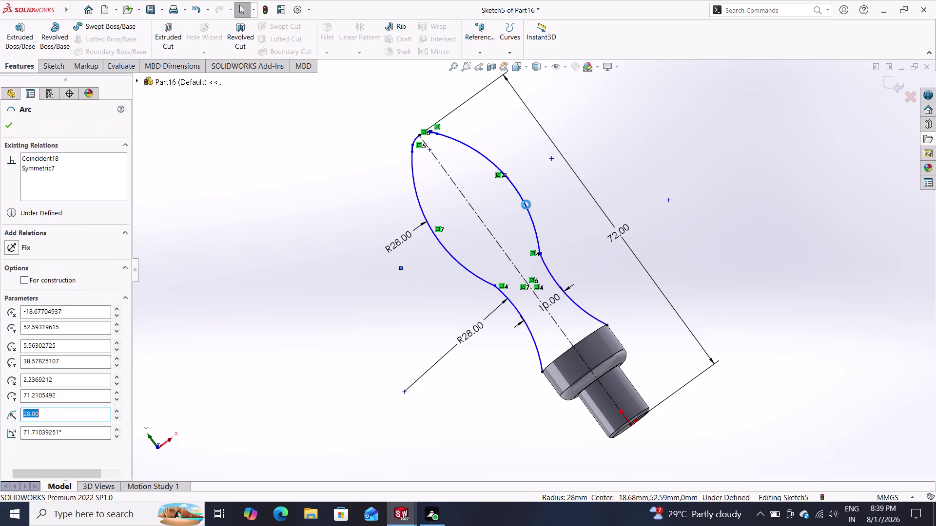
click(553, 275)
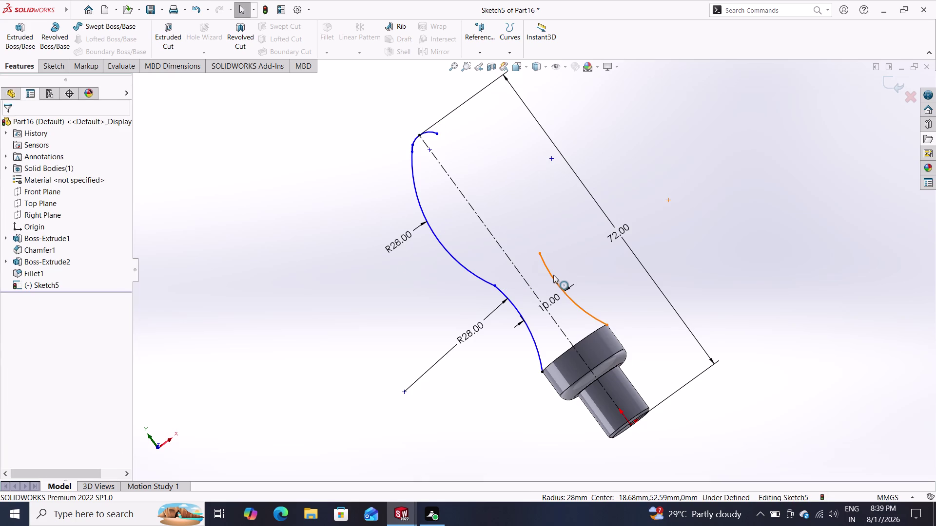
key(Delete)
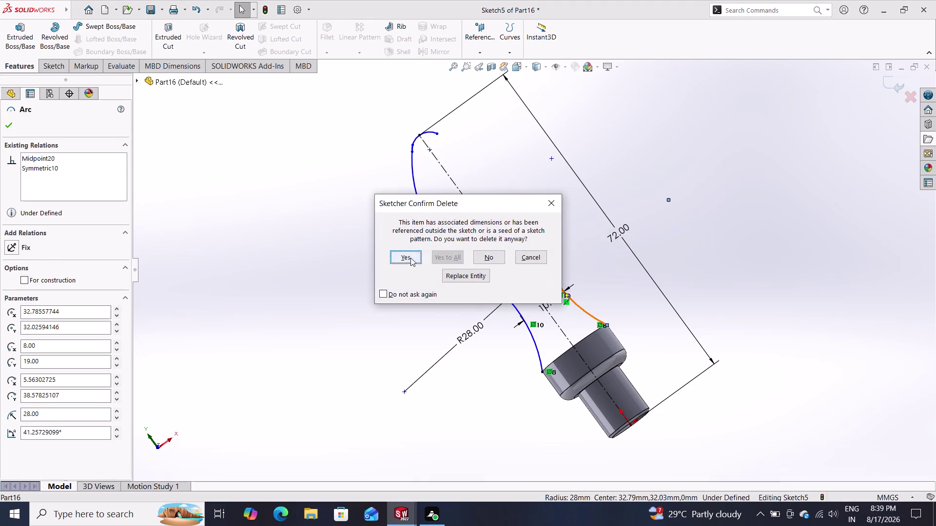
click(410, 257)
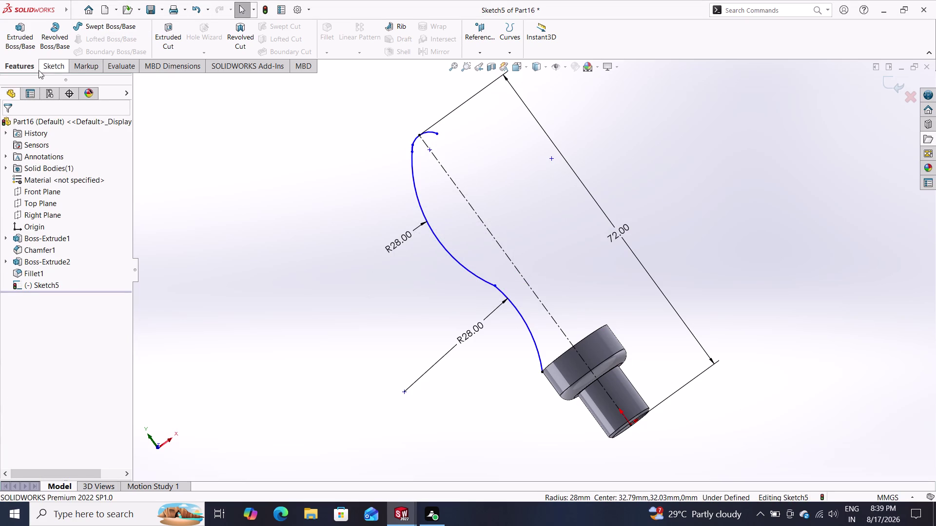
Exit Sketch5, leaving the left half profile beside the centerline.
click(23, 64)
click(49, 60)
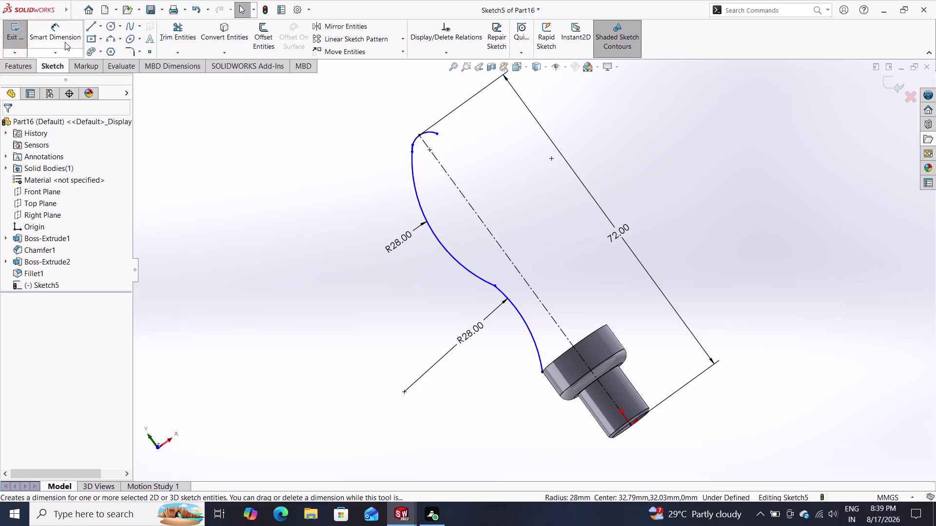
click(87, 28)
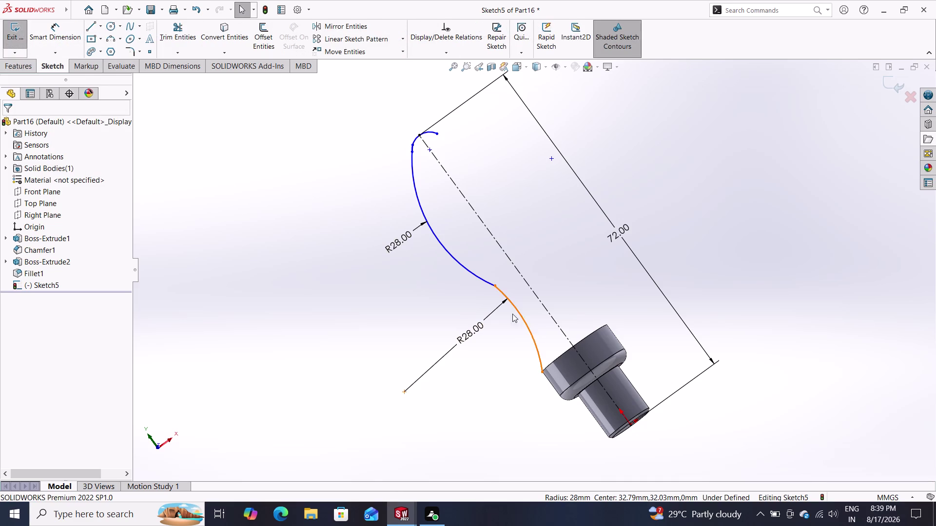
click(46, 190)
click(52, 181)
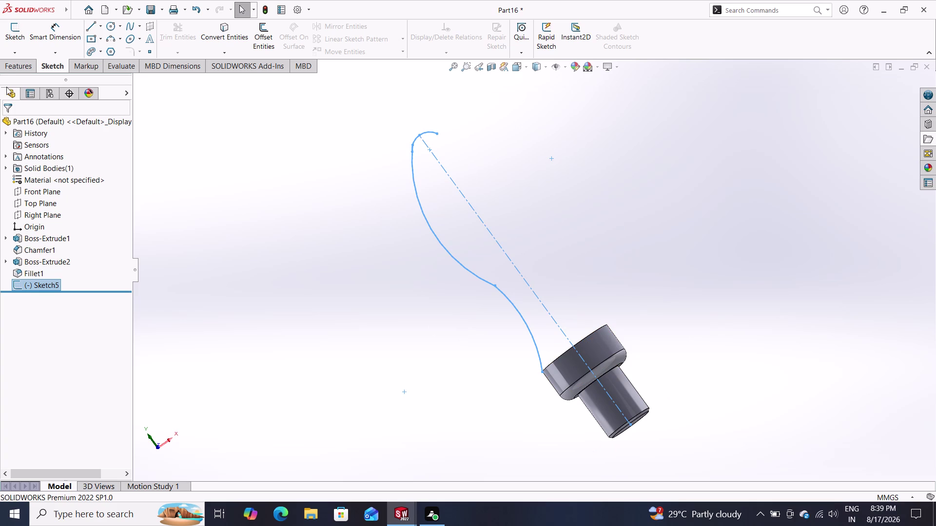
Preview a thin boss extrusion of the half profile, then cancel it.
click(5, 64)
click(23, 34)
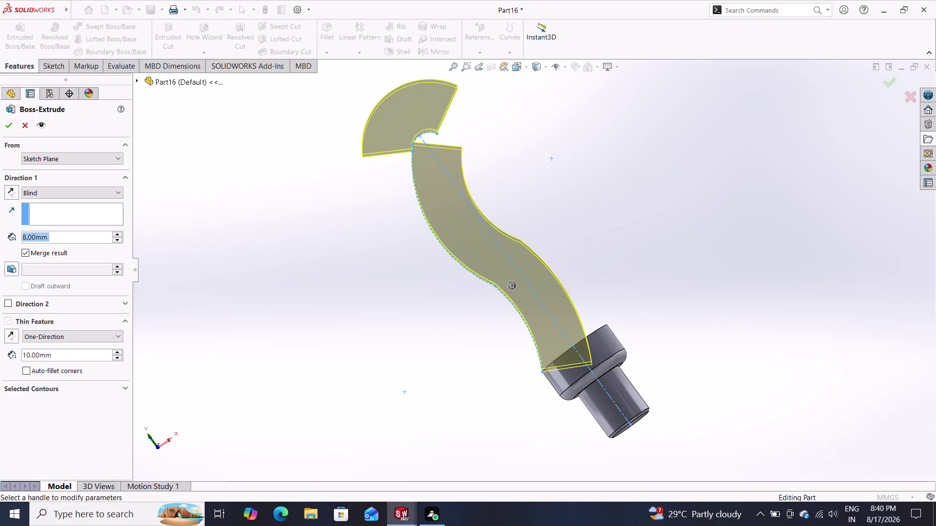
click(27, 125)
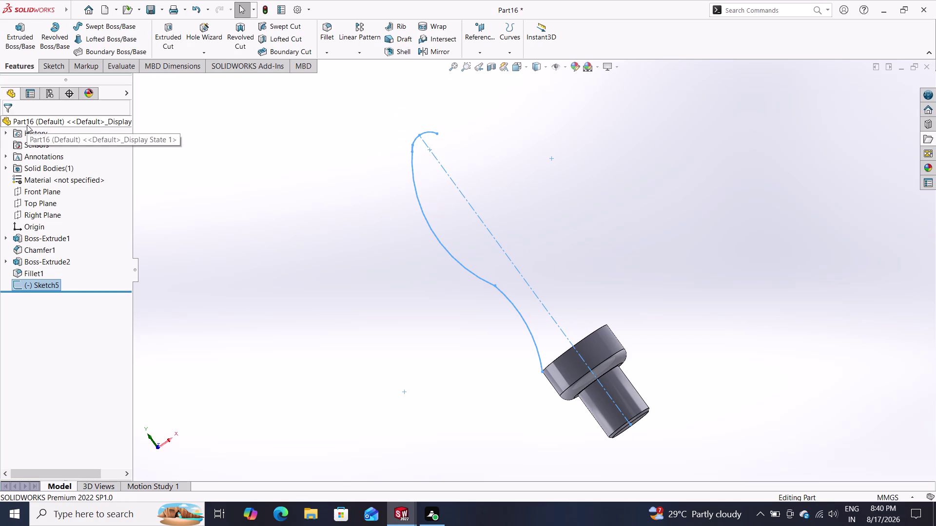
click(56, 40)
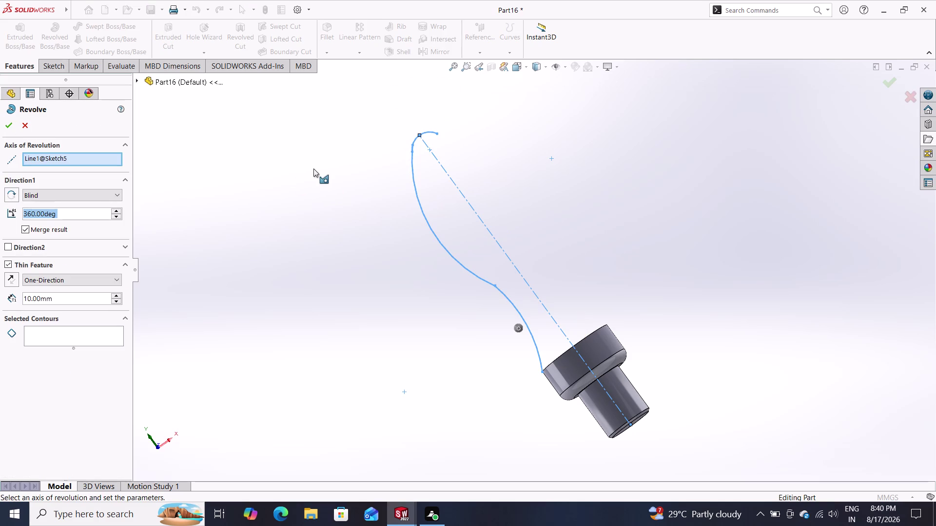
Revolve the half profile about Line1@Sketch5, then cancel after the rebuild error.
click(476, 209)
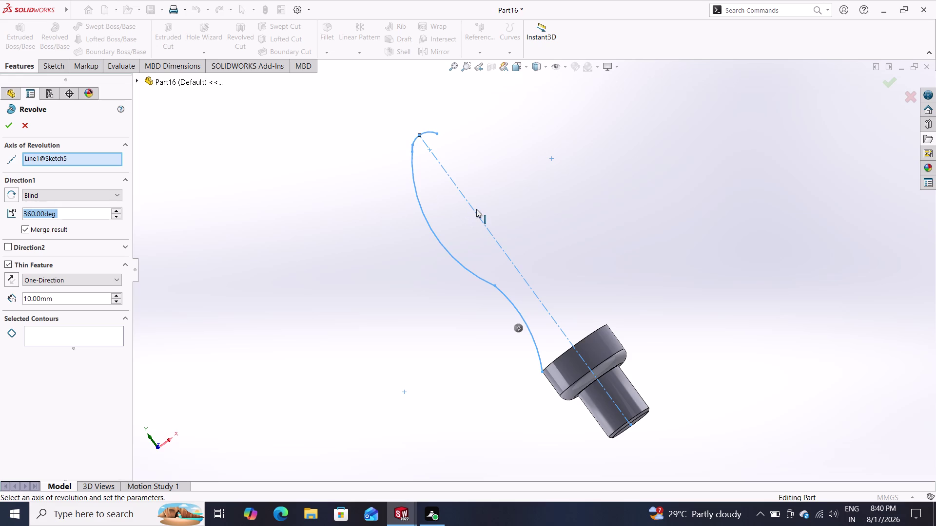
click(491, 230)
click(7, 128)
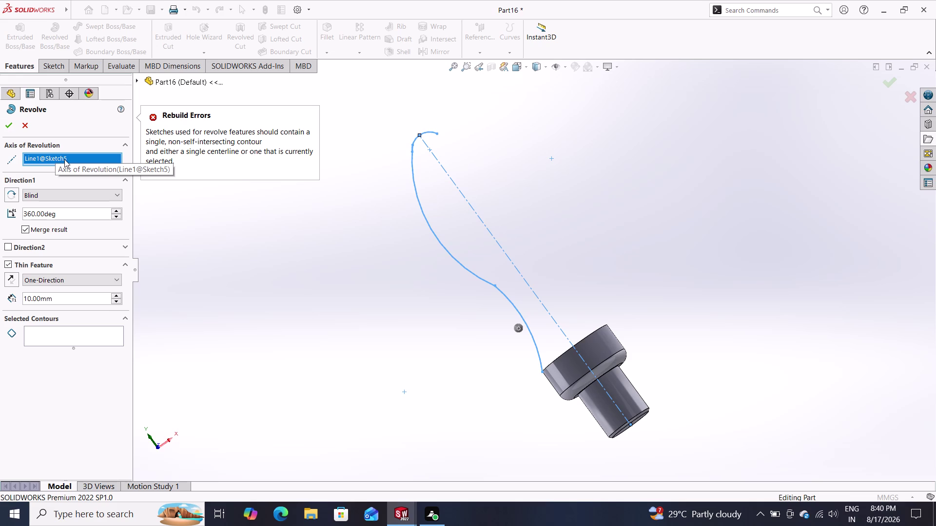
key(Escape)
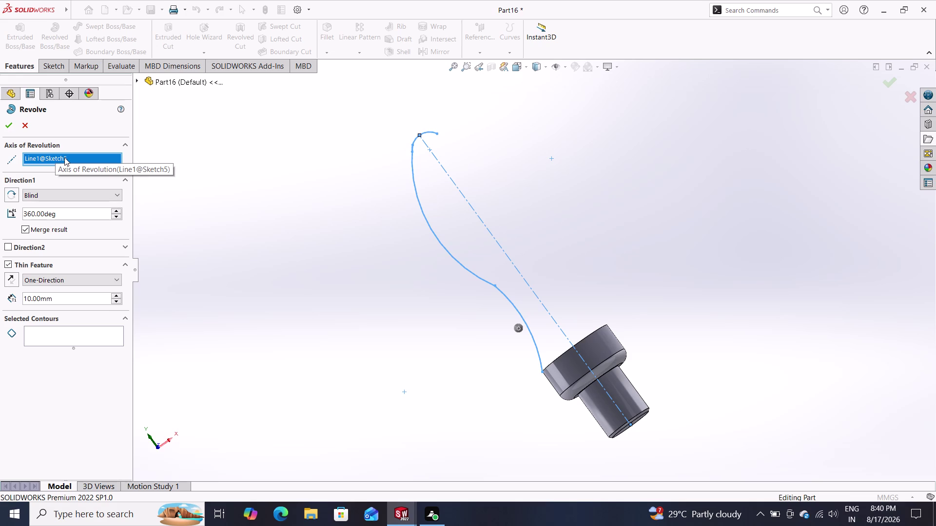
key(ctrl+z)
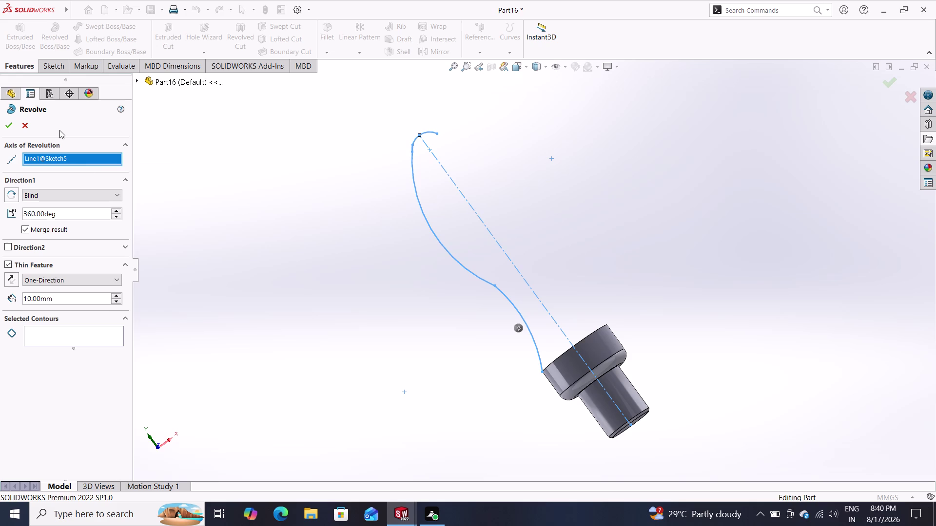
scroll(up, 3)
click(28, 126)
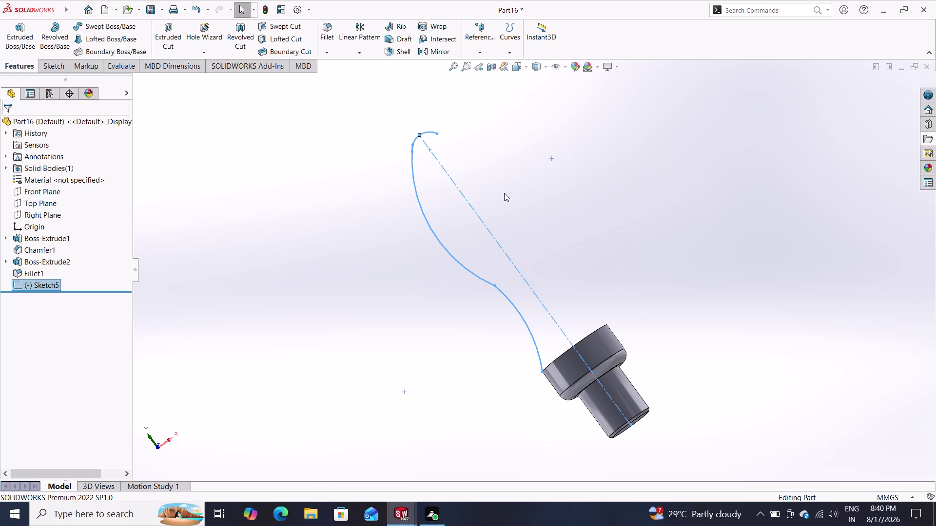
Reopen Sketch5 facing the half profile head-on, with its upper part in view.
scroll(down, 3)
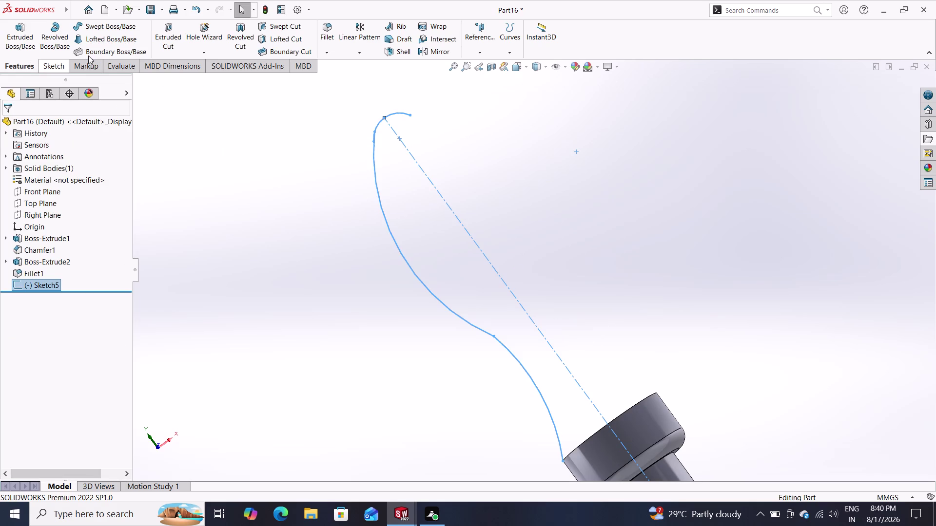
click(60, 64)
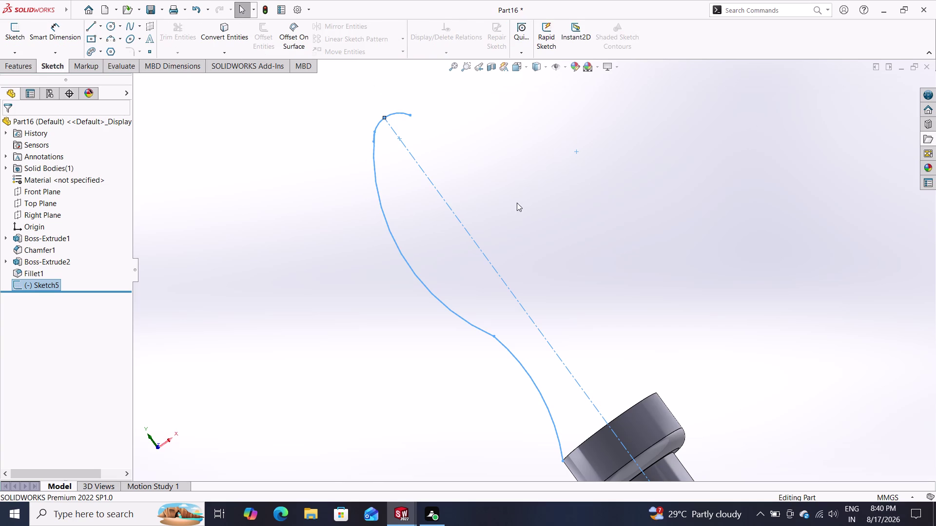
key(grave)
key(Escape)
key(Escape)
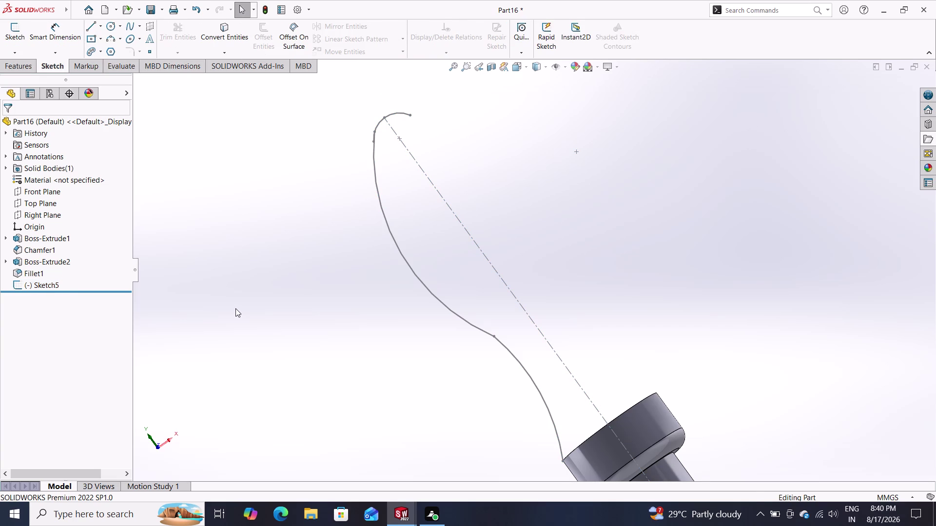
key(ctrl+z)
scroll(down, 3)
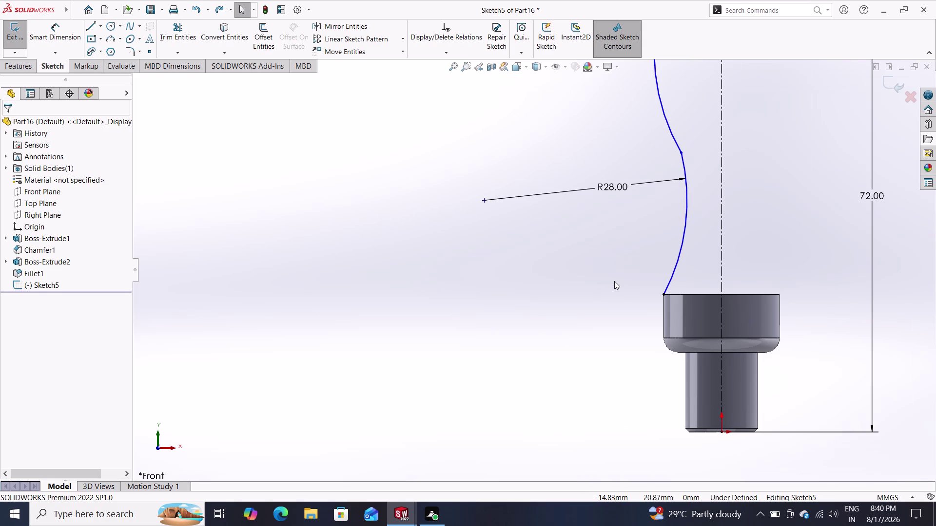
scroll(down, 3)
scroll(up, 3)
scroll(up, 3)
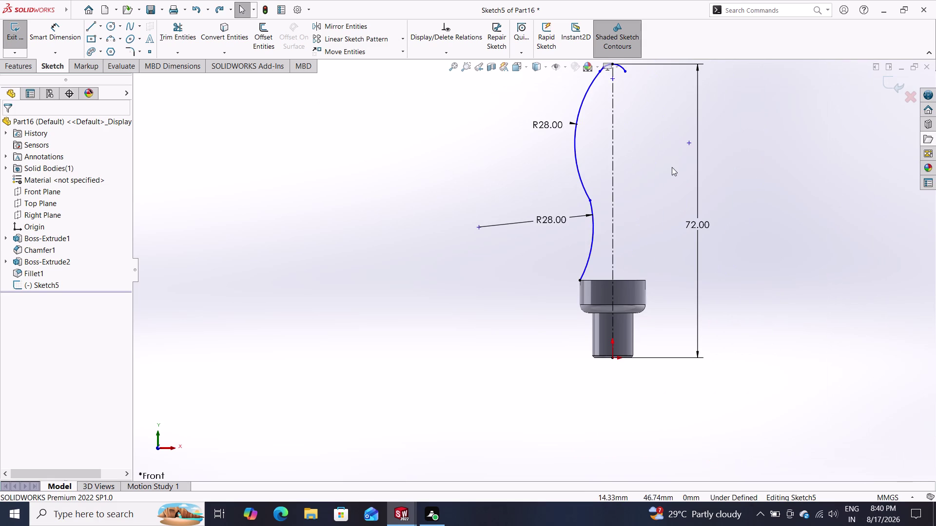
middle_drag(669, 162, 661, 202)
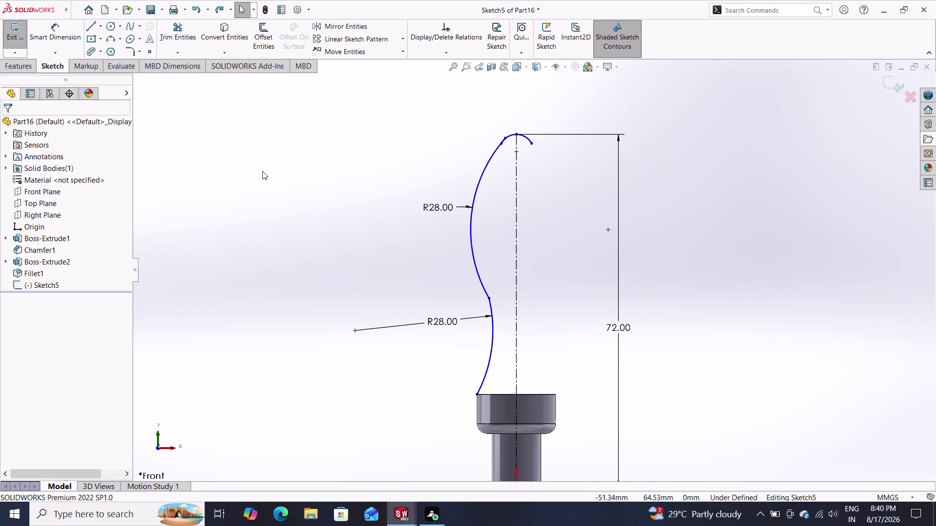
Trim the stray tip arc and close the profile with a vertical centerline line.
click(174, 26)
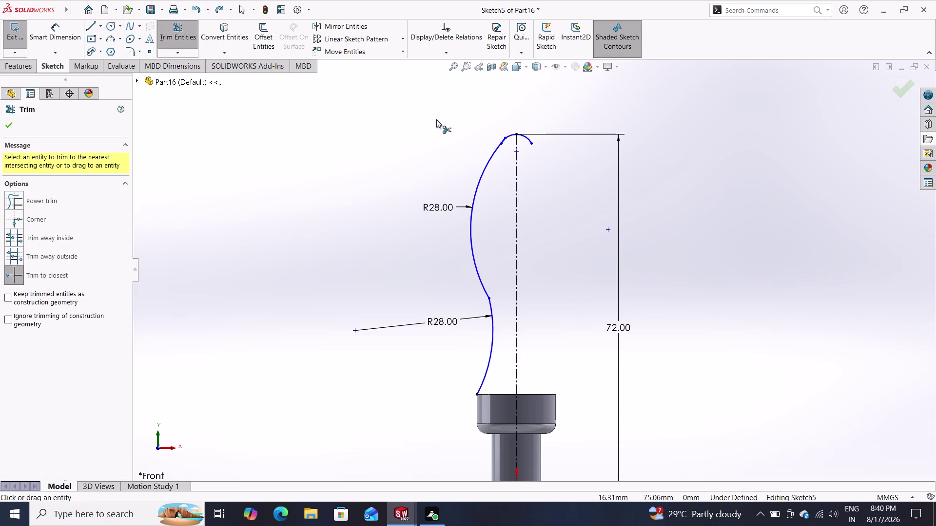
click(527, 141)
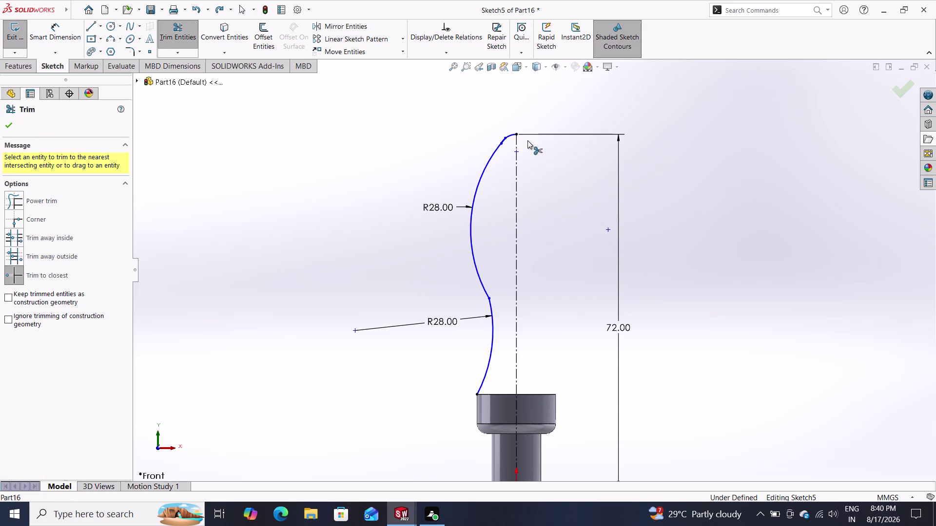
click(9, 123)
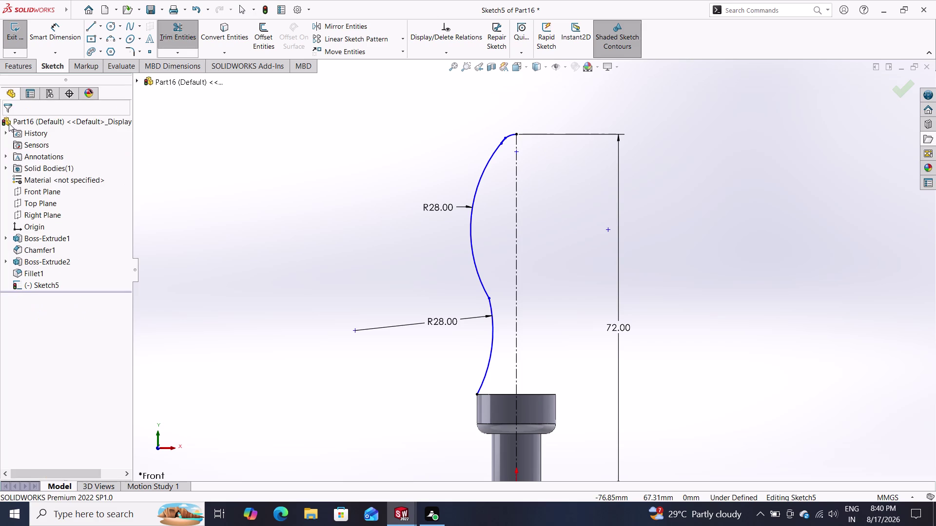
click(91, 23)
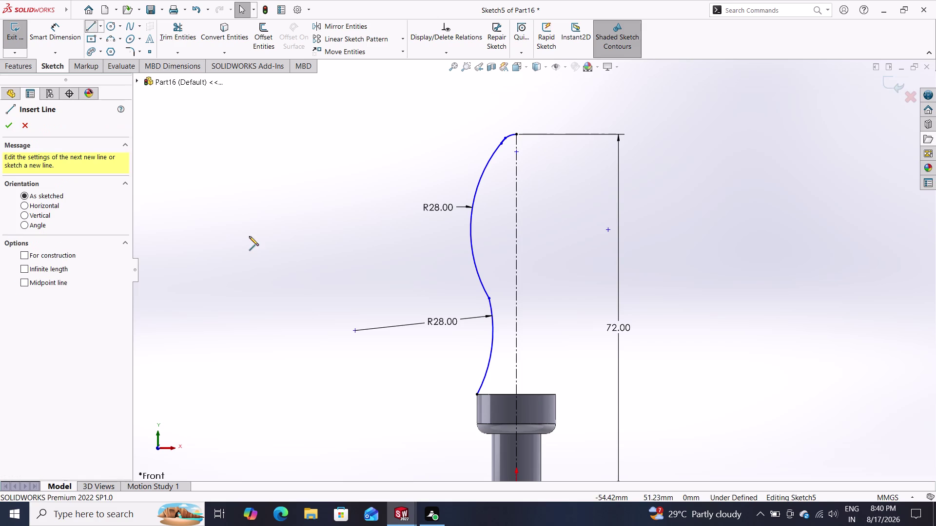
click(516, 395)
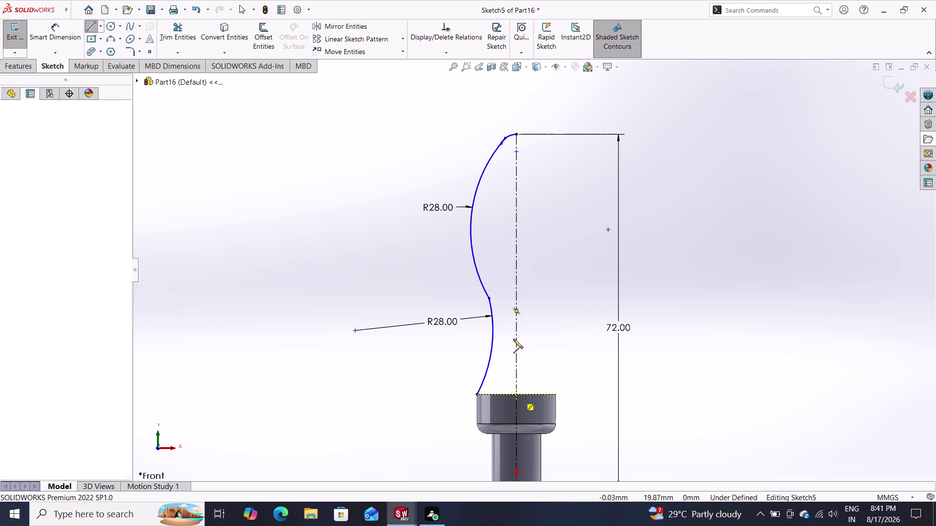
click(516, 135)
key(Escape)
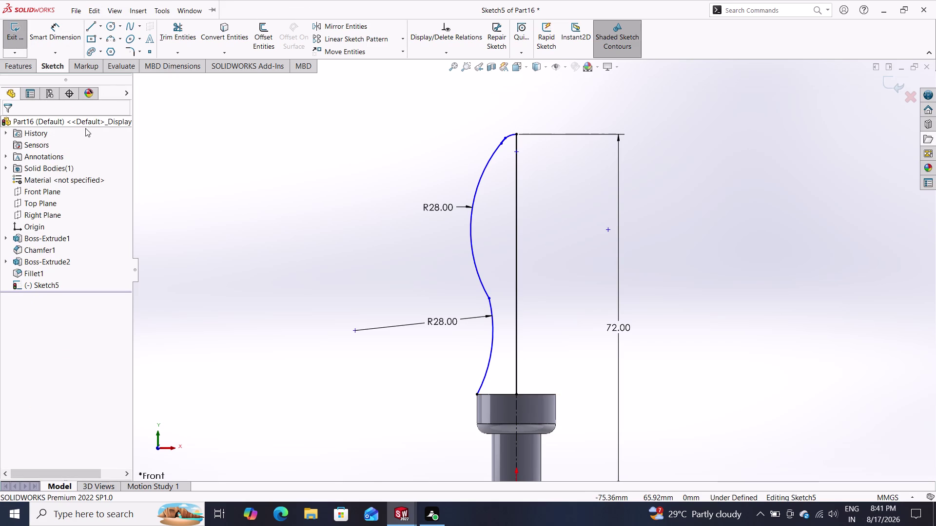
click(25, 69)
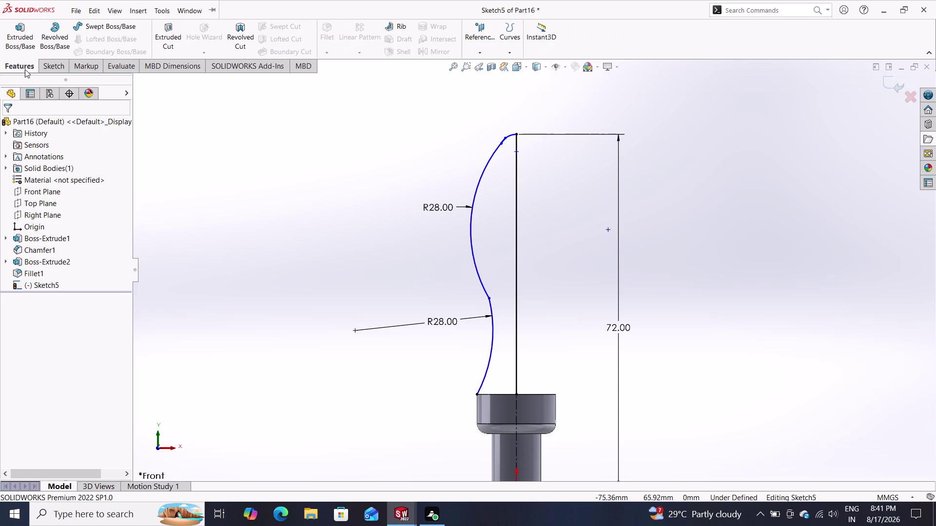
click(57, 29)
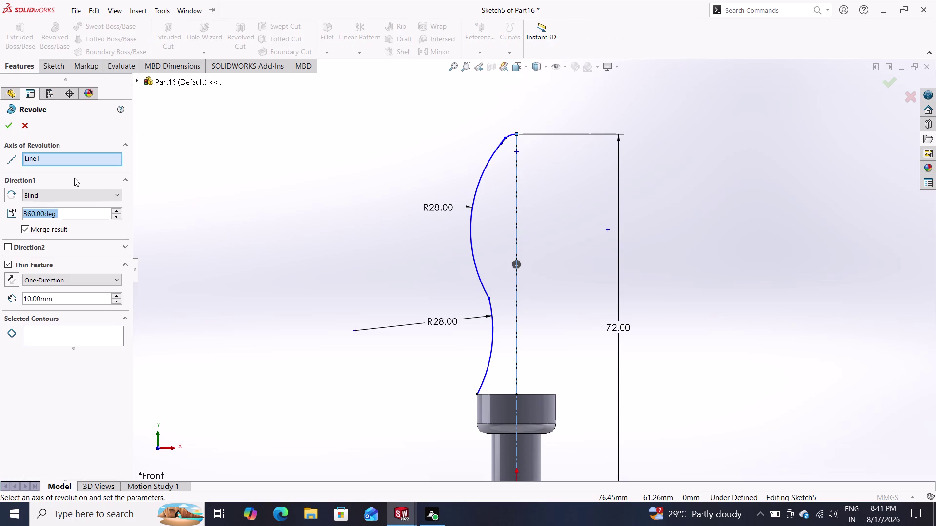
click(8, 124)
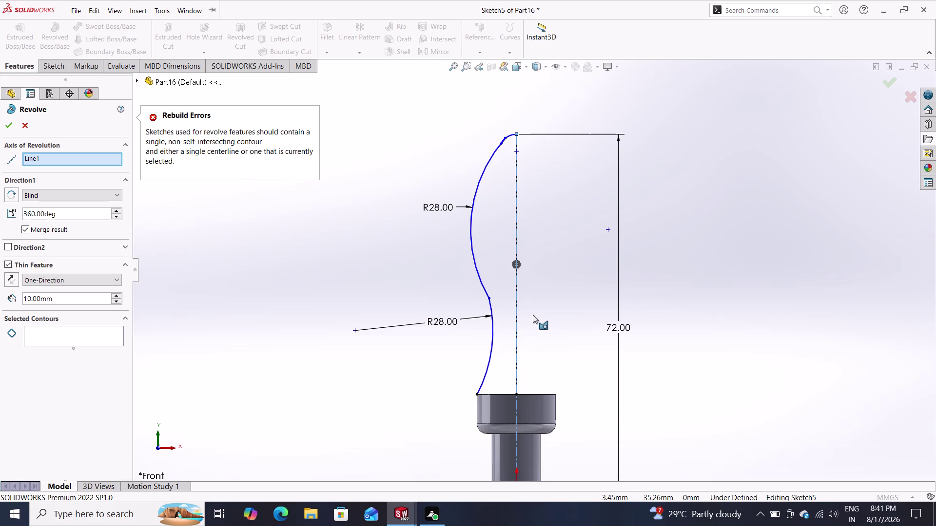
middle_drag(532, 315, 543, 343)
middle_drag(538, 329, 558, 372)
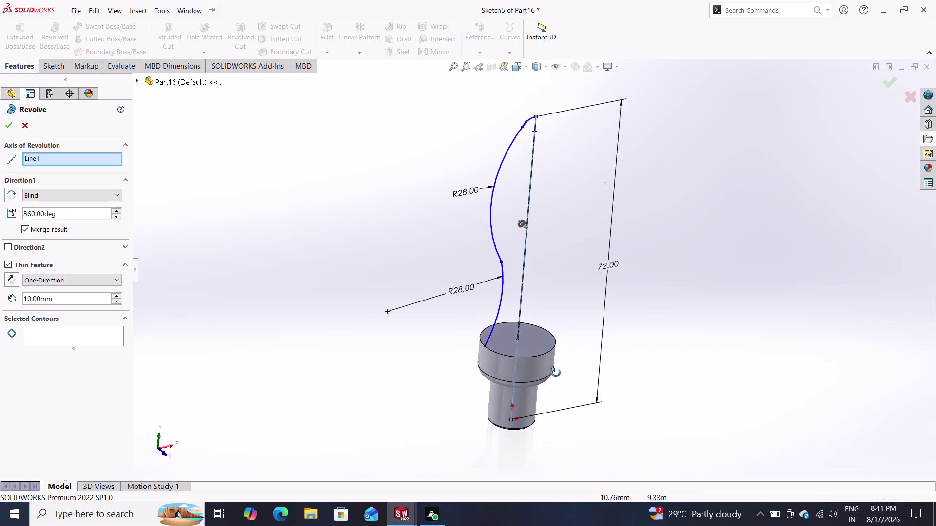
middle_drag(558, 372, 572, 381)
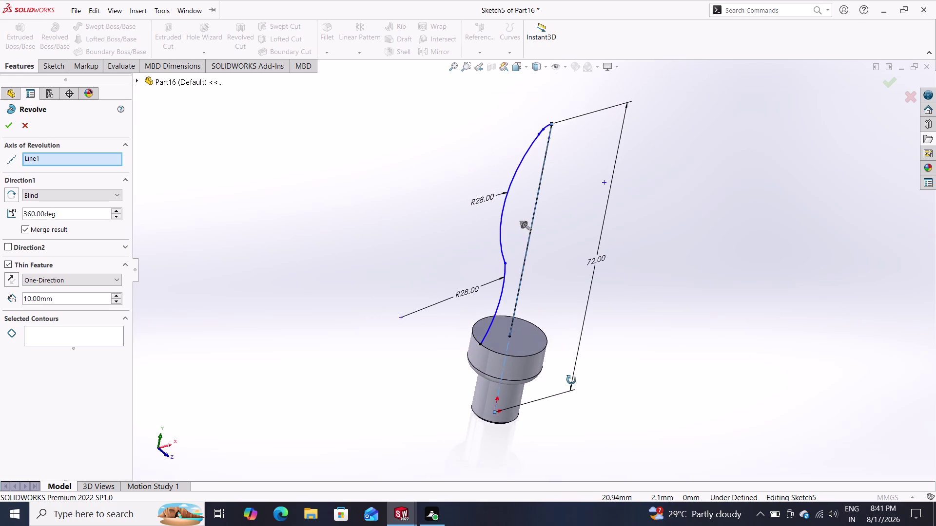
middle_drag(572, 382, 559, 365)
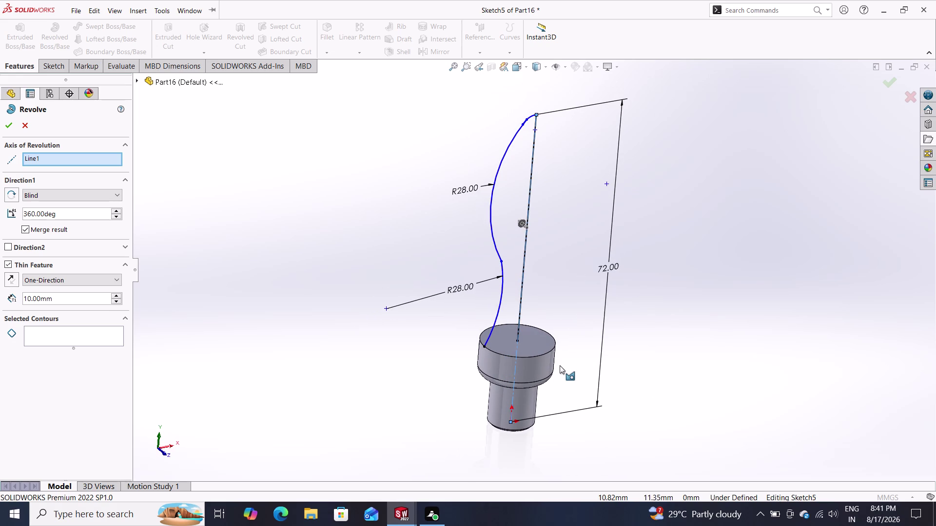
key(ctrl+z)
key(Escape)
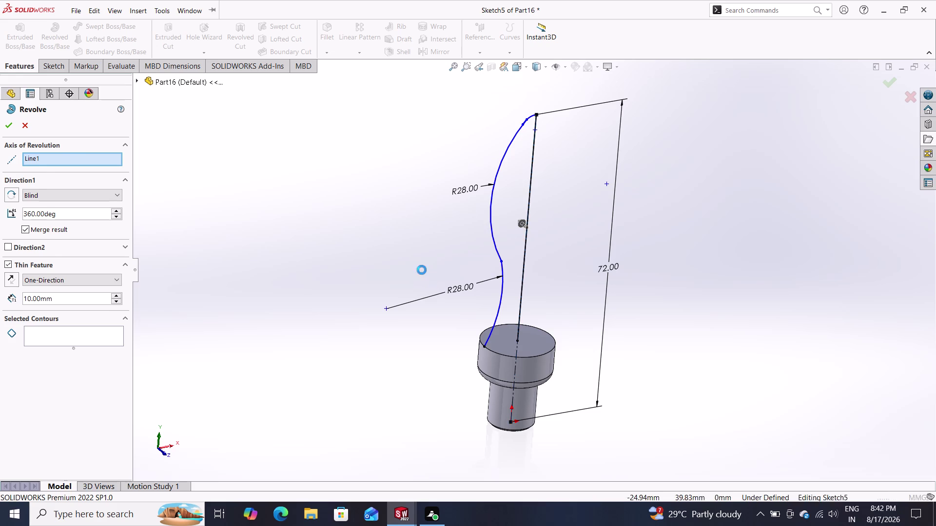
key(ctrl+z)
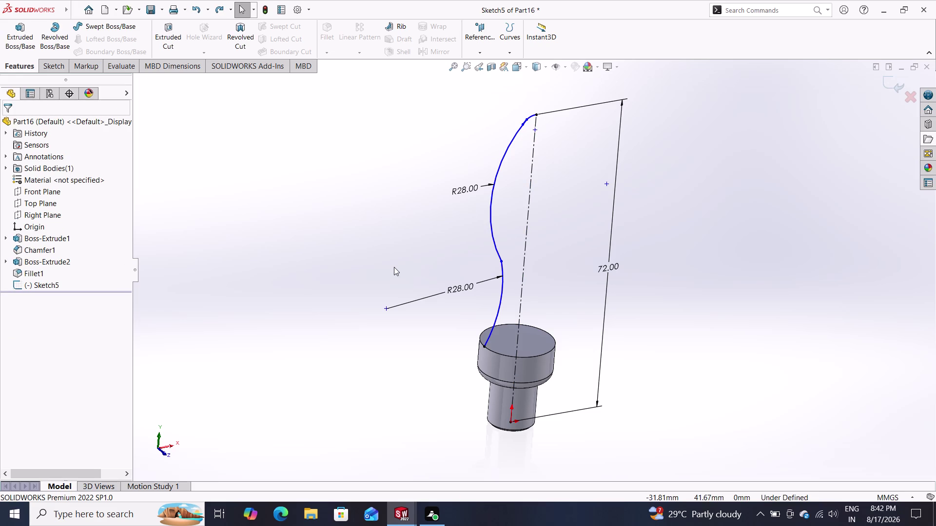
Restore the mirrored right-hand R28 arcs of the bulb profile.
key(ctrl+z)
key(ctrl+z)
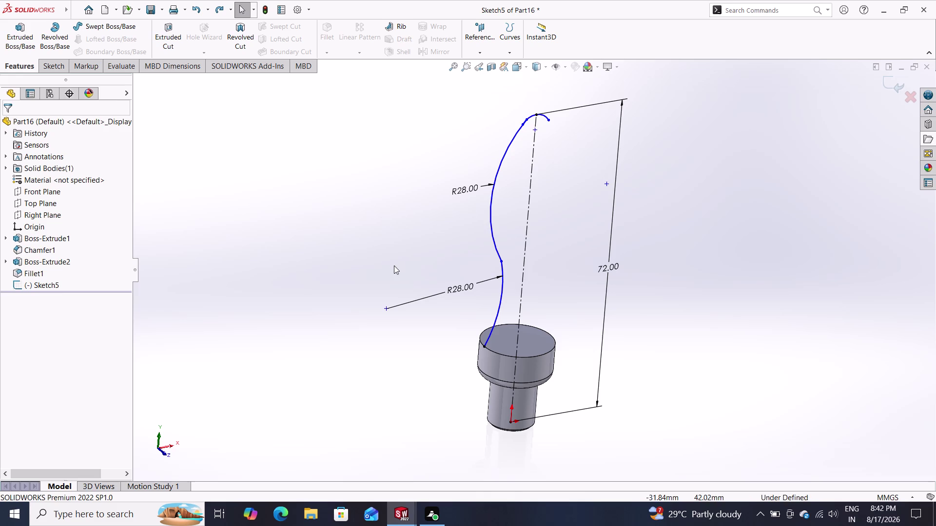
key(ctrl+z)
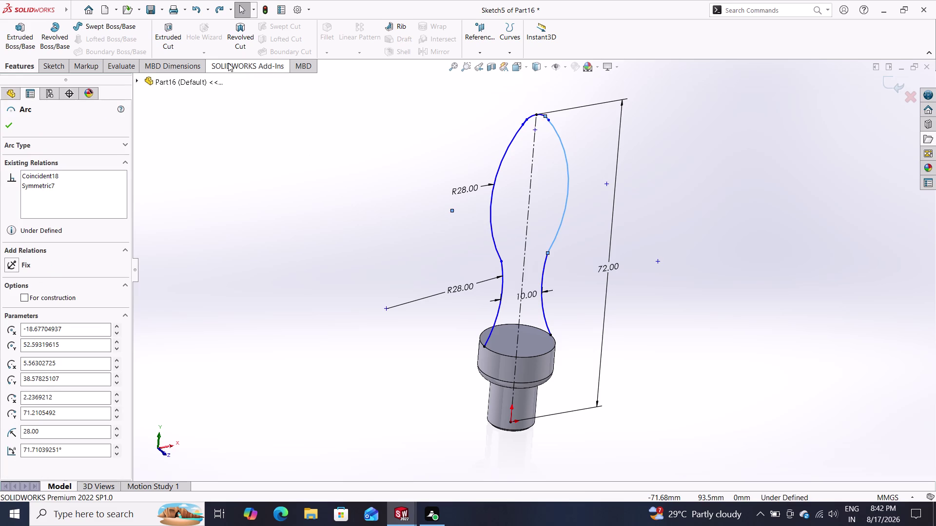
click(52, 34)
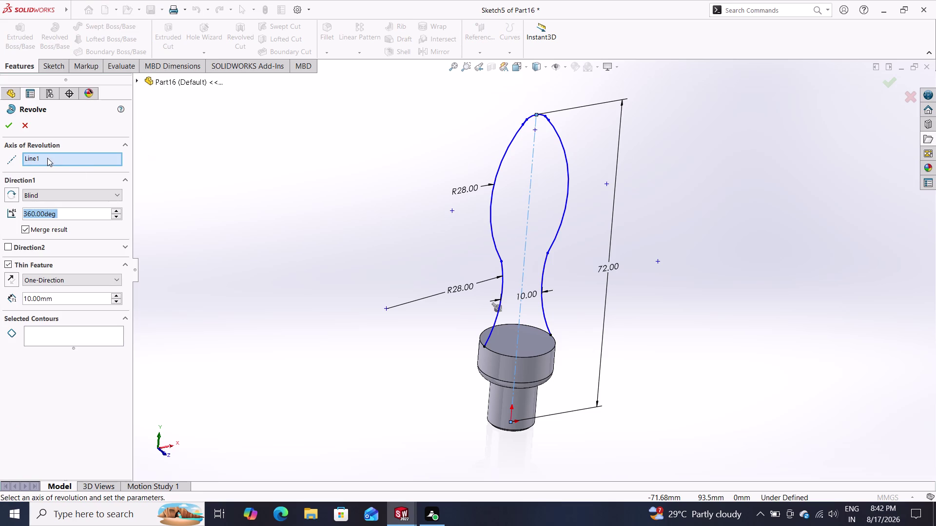
Try to accept the revolve of the bulb profile, then dismiss it after it fails.
click(8, 124)
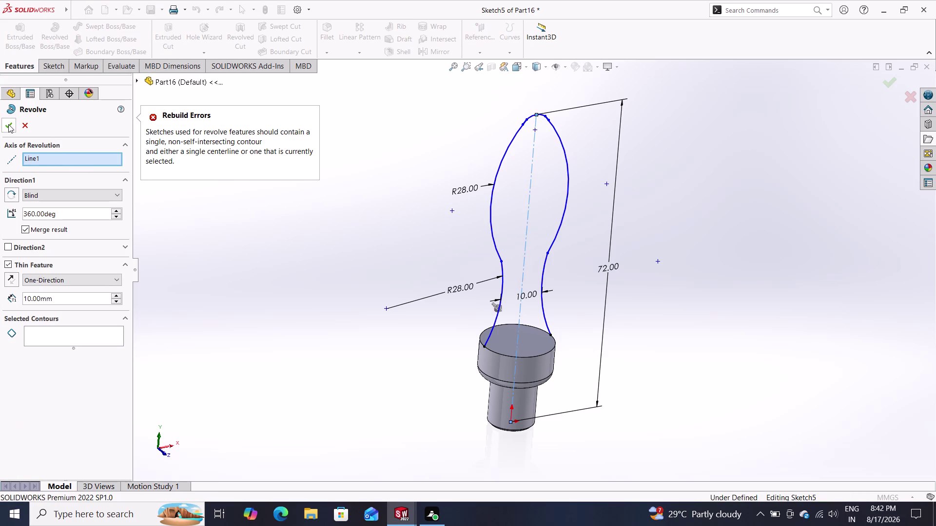
click(26, 123)
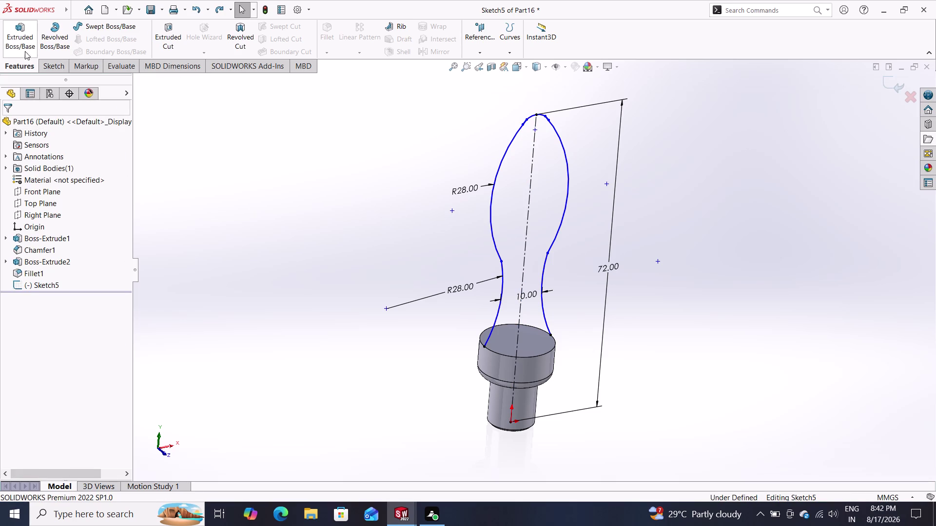
click(26, 43)
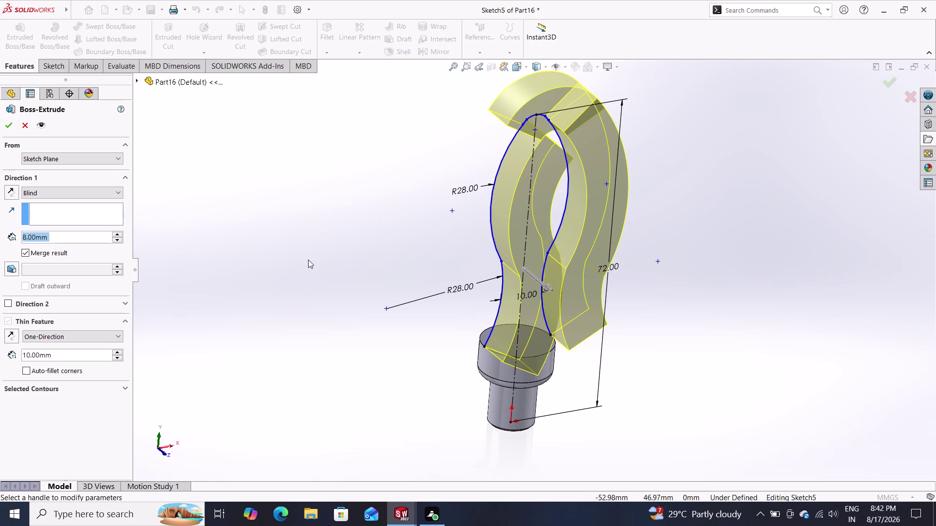
middle_drag(419, 300, 399, 290)
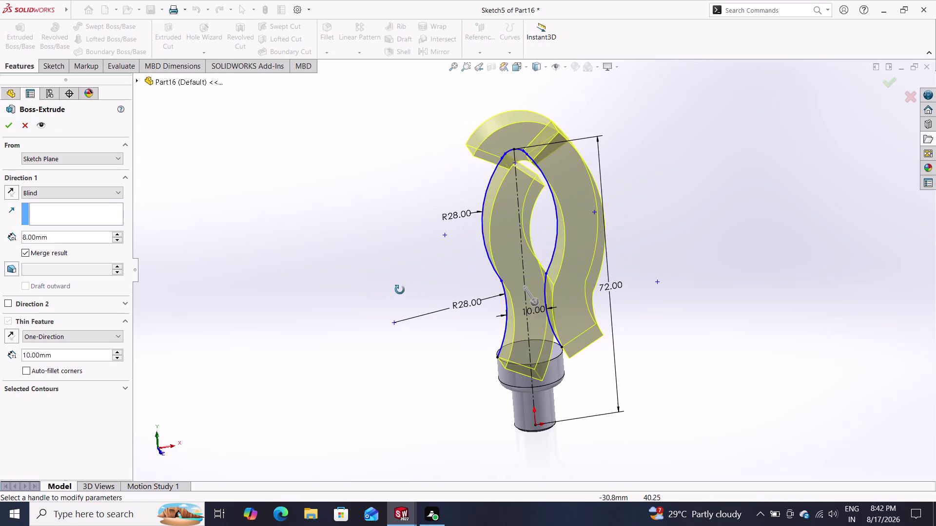
middle_drag(400, 290, 434, 308)
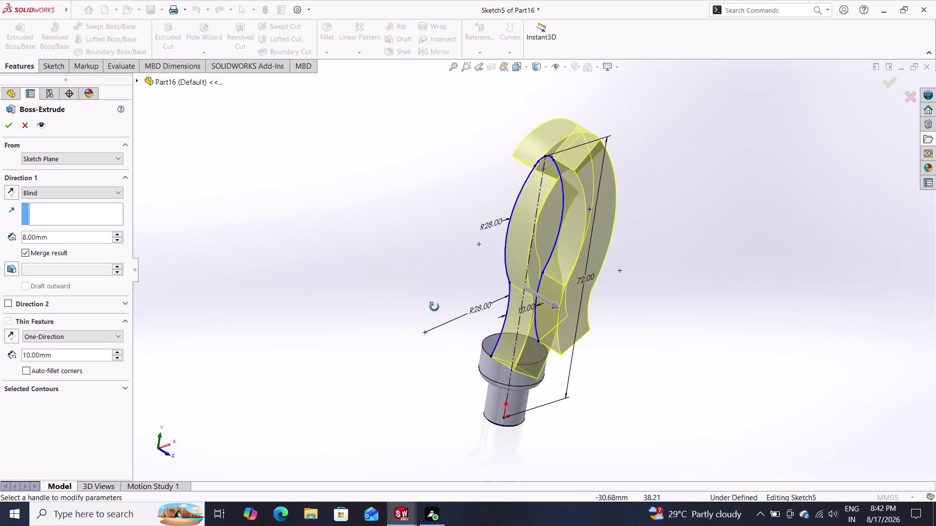
middle_drag(435, 307, 408, 283)
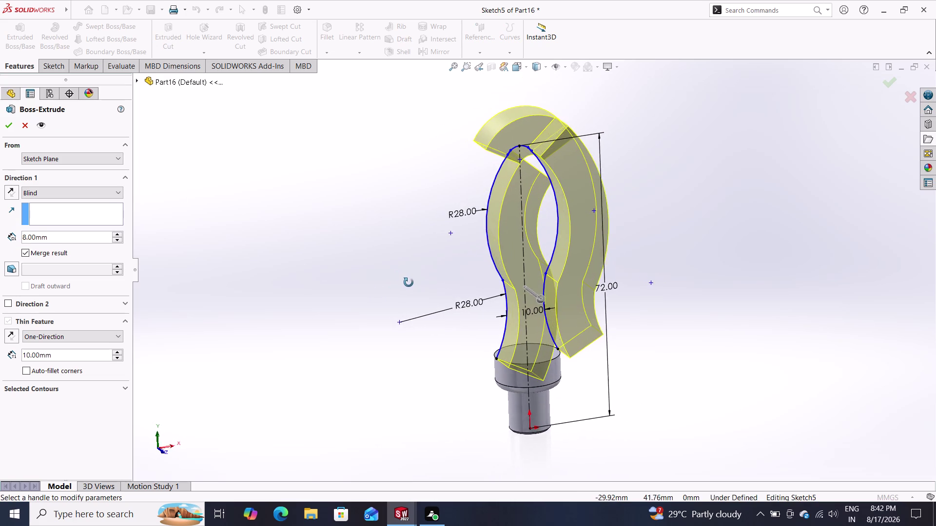
middle_drag(408, 283, 416, 288)
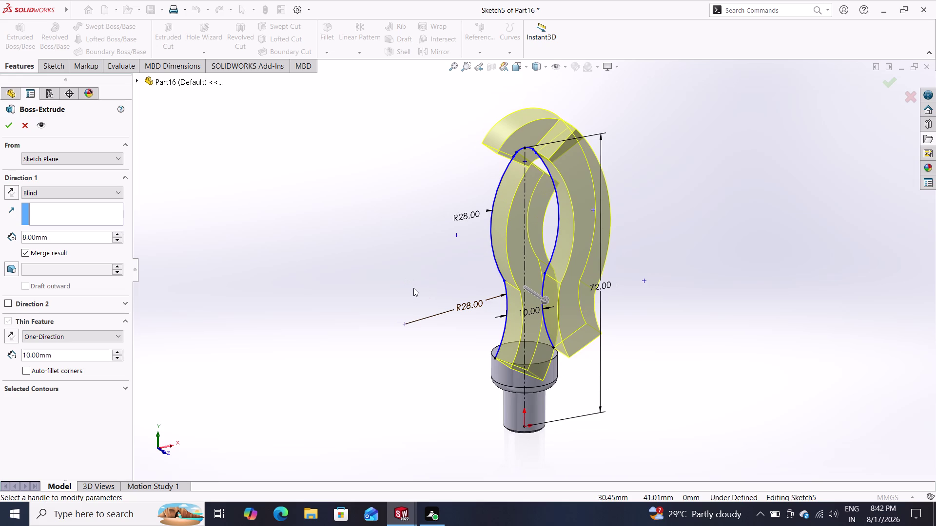
click(26, 128)
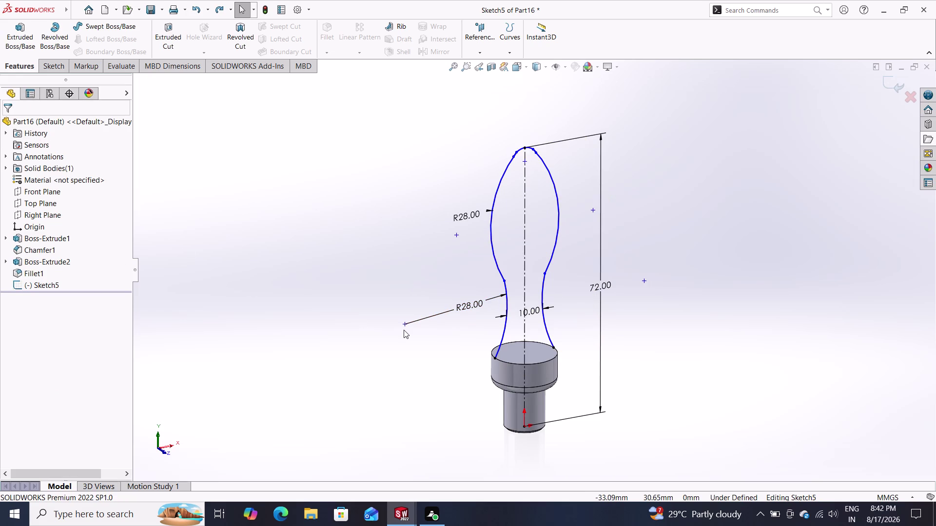